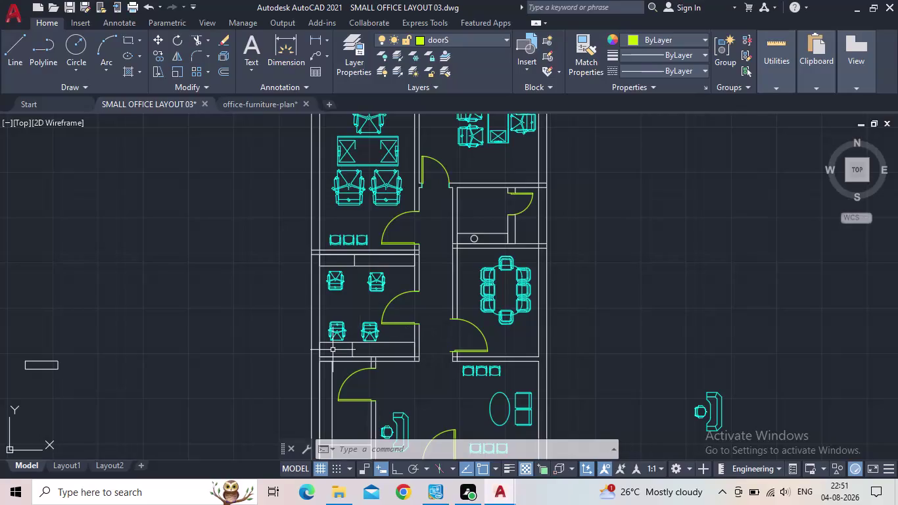
Look over the lower rooms of the office plan and save the drawing.
middle_drag(602, 324, 656, 405)
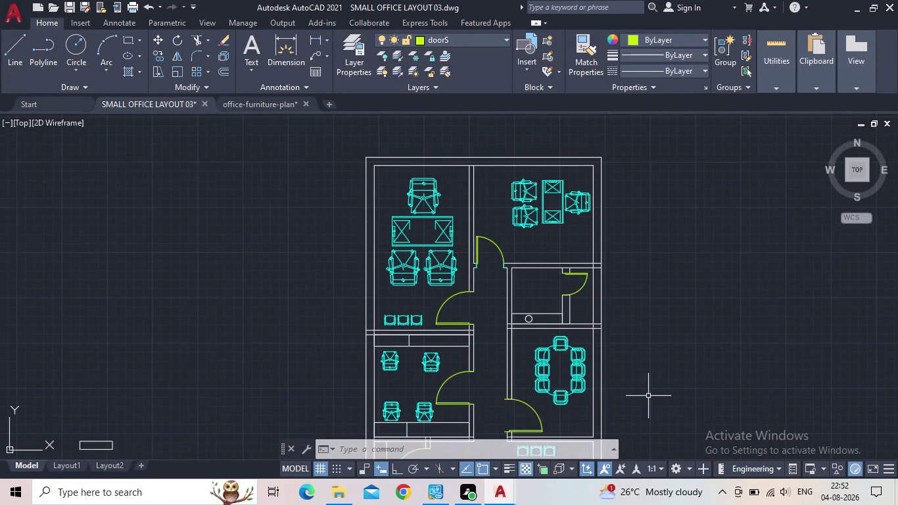
middle_drag(658, 283, 672, 282)
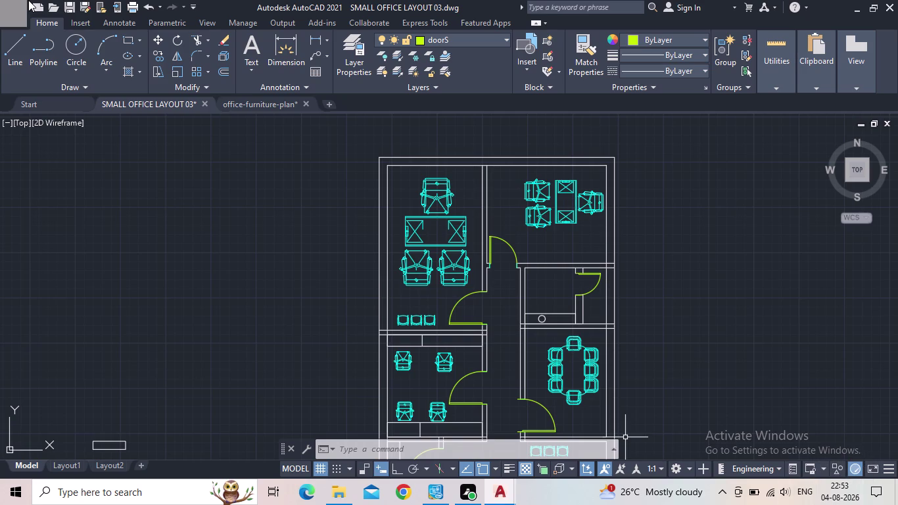
middle_drag(488, 302, 541, 278)
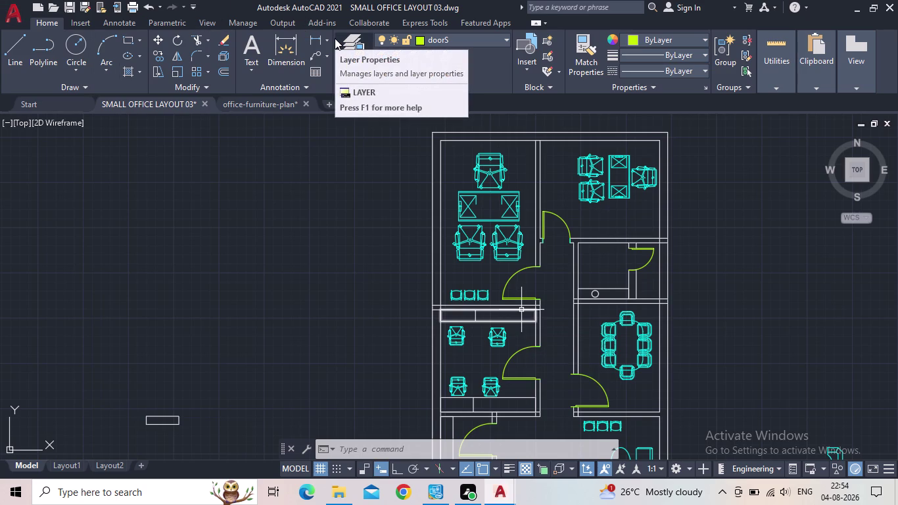
scroll(down, 3)
middle_drag(576, 245, 574, 206)
scroll(up, 3)
middle_drag(576, 327, 572, 311)
middle_drag(560, 255, 566, 257)
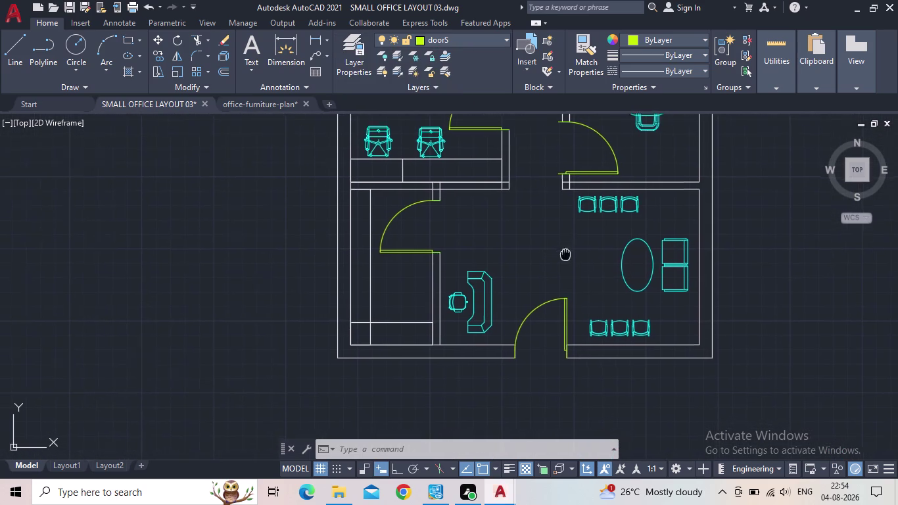
middle_drag(566, 256, 608, 268)
middle_drag(593, 234, 589, 301)
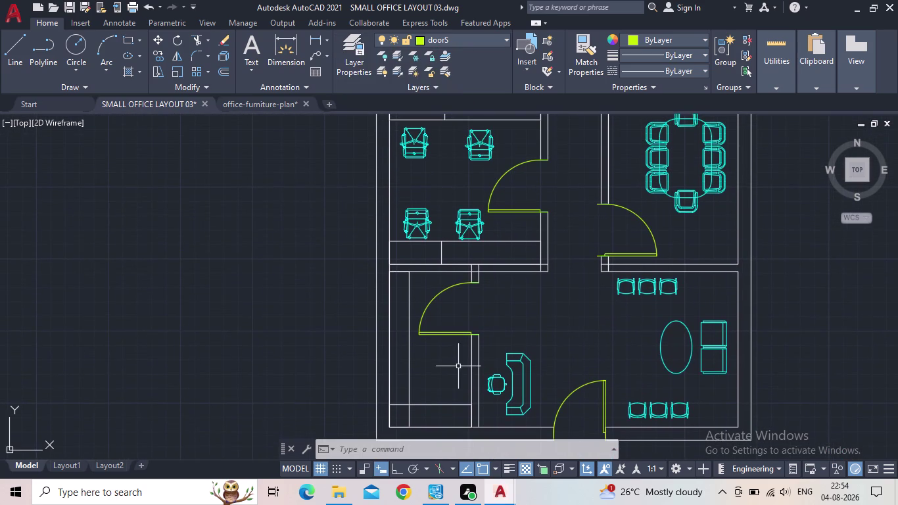
scroll(up, 3)
scroll(down, 3)
middle_drag(449, 368, 462, 360)
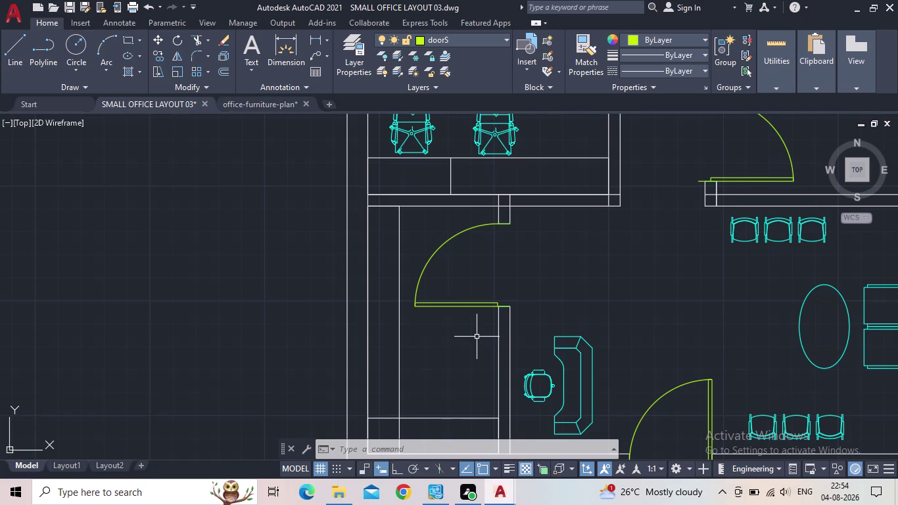
middle_drag(581, 337, 573, 307)
scroll(down, 3)
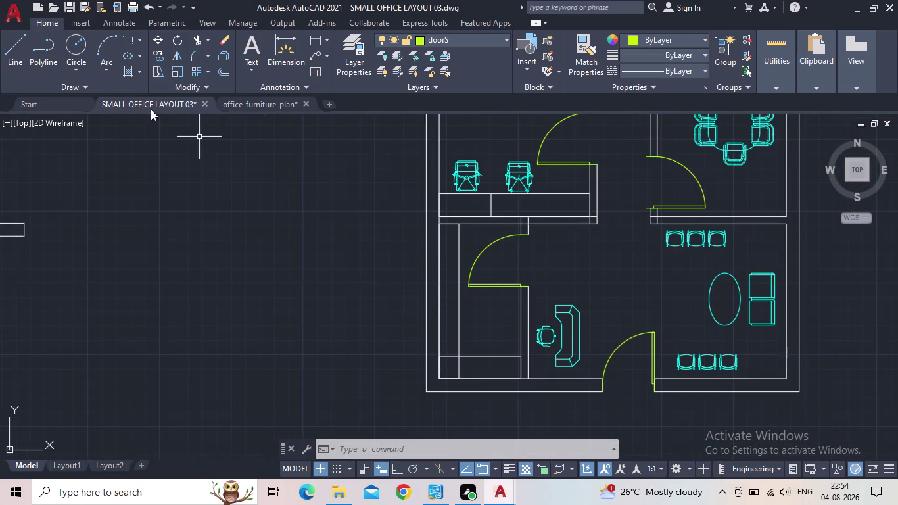
click(67, 9)
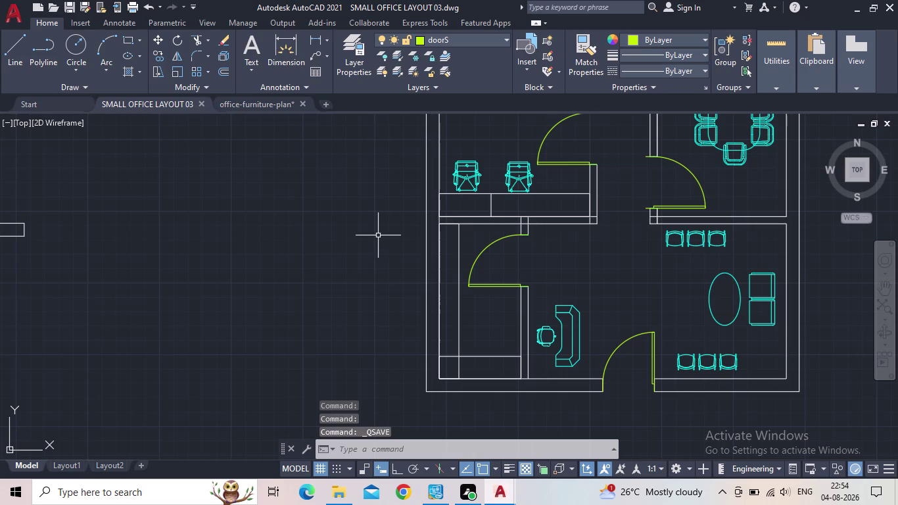
Make FLOOR the current layer and start the HATCH command with the H alias.
scroll(down, 3)
middle_drag(382, 232, 341, 244)
scroll(up, 3)
middle_drag(412, 289, 392, 343)
scroll(up, 3)
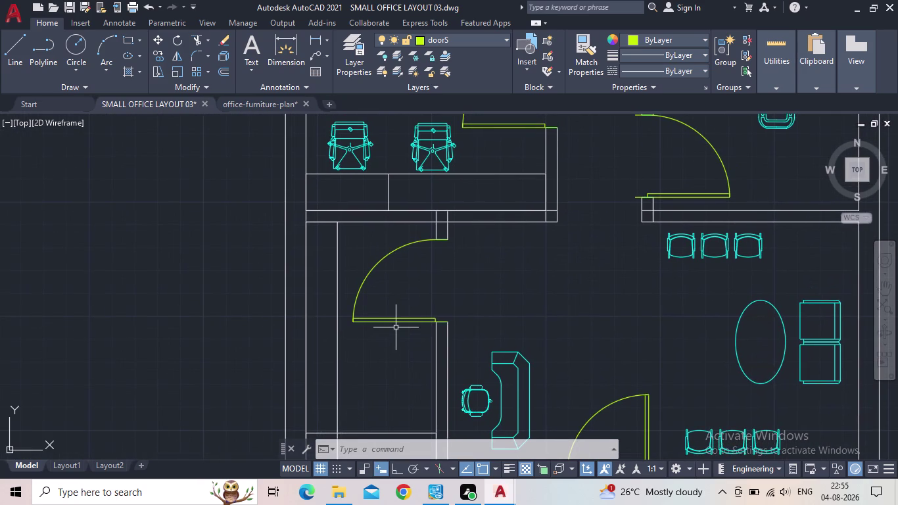
scroll(down, 3)
middle_click(412, 352)
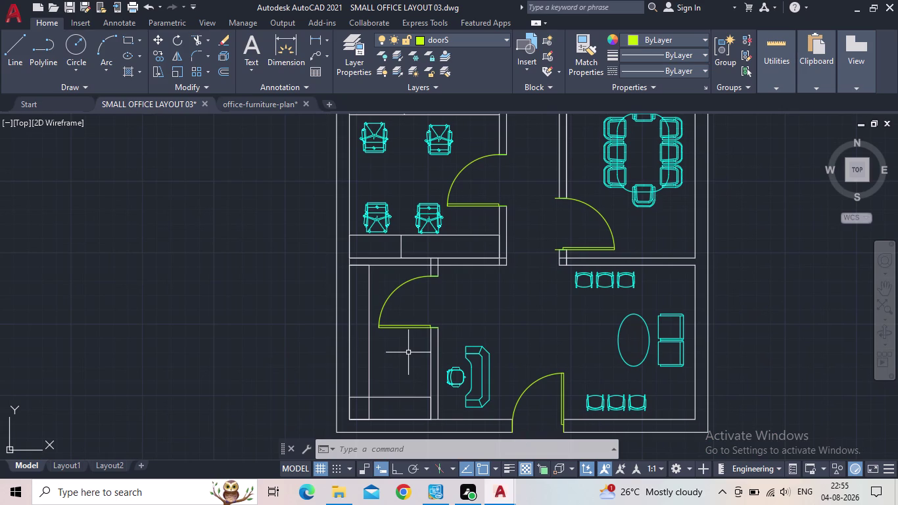
scroll(down, 3)
middle_click(483, 330)
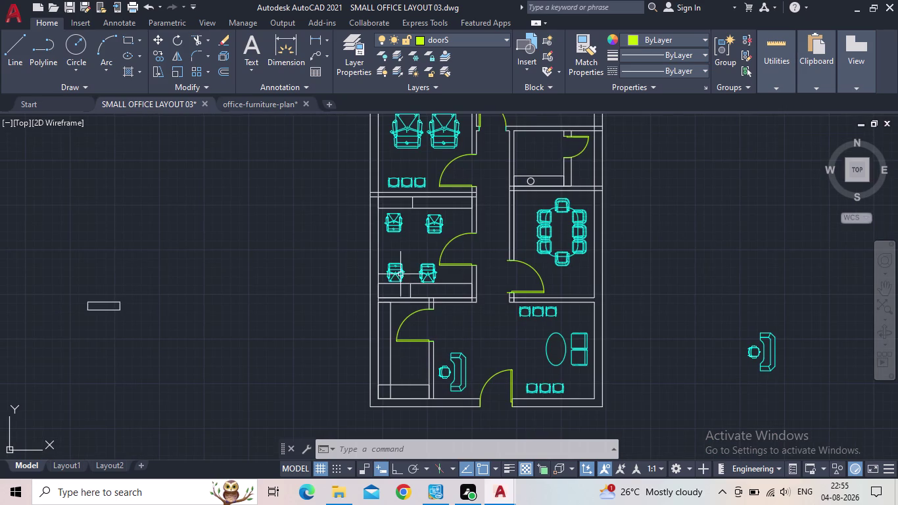
click(359, 60)
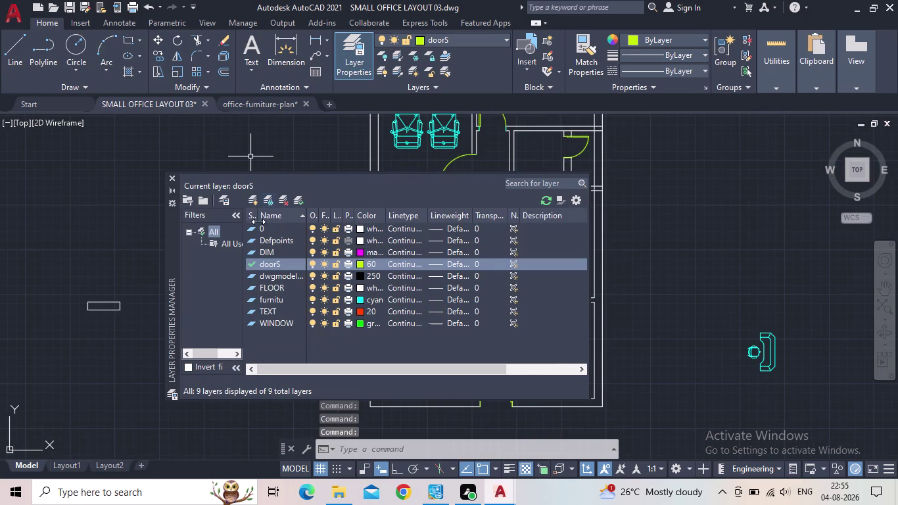
double_click(255, 287)
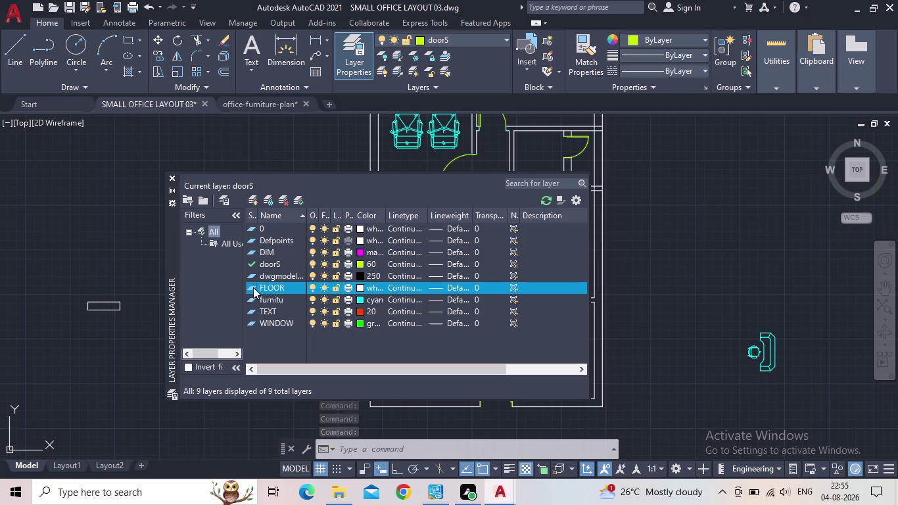
click(171, 175)
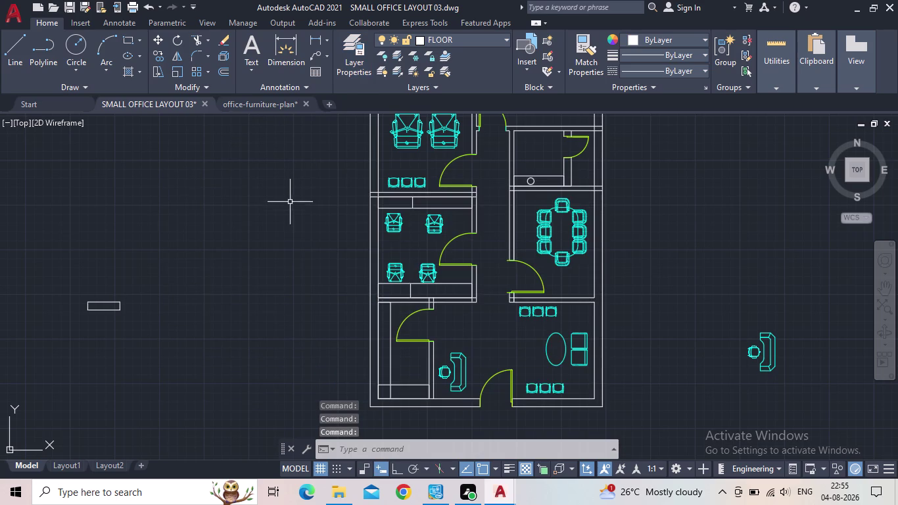
key(h)
key(Return)
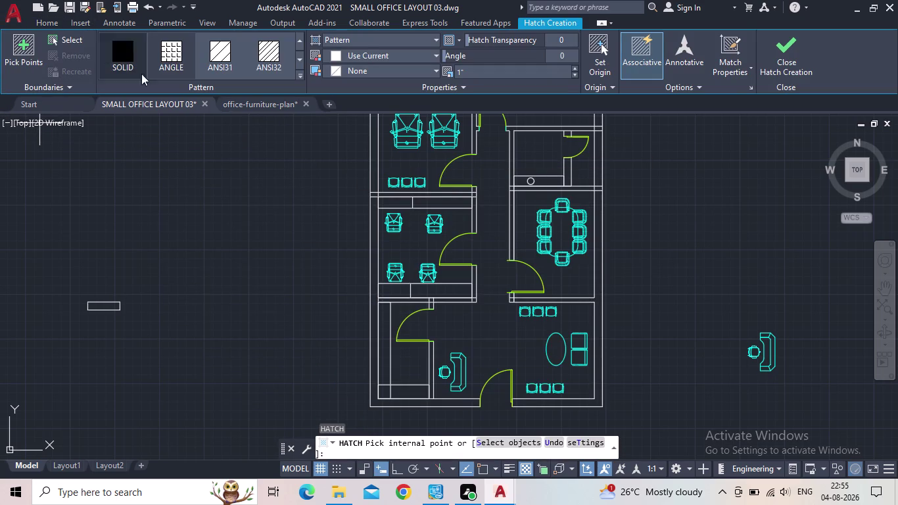
Choose a diagonal line hatch pattern and reduce its scale to 0.66.
click(299, 77)
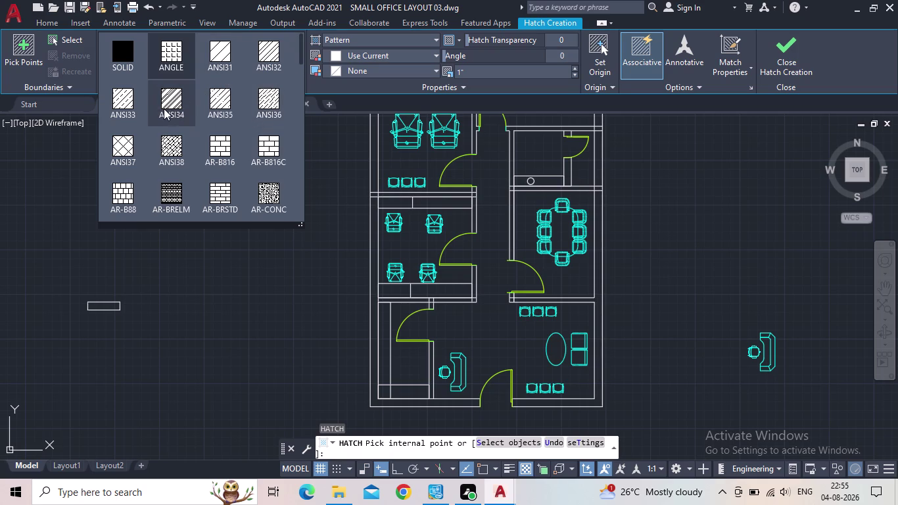
click(254, 101)
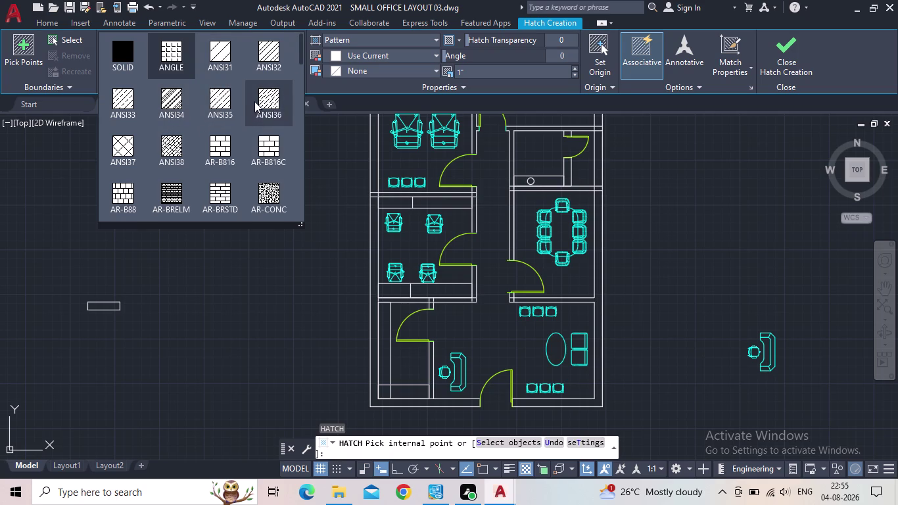
scroll(up, 3)
click(384, 329)
middle_drag(410, 344, 414, 276)
scroll(down, 3)
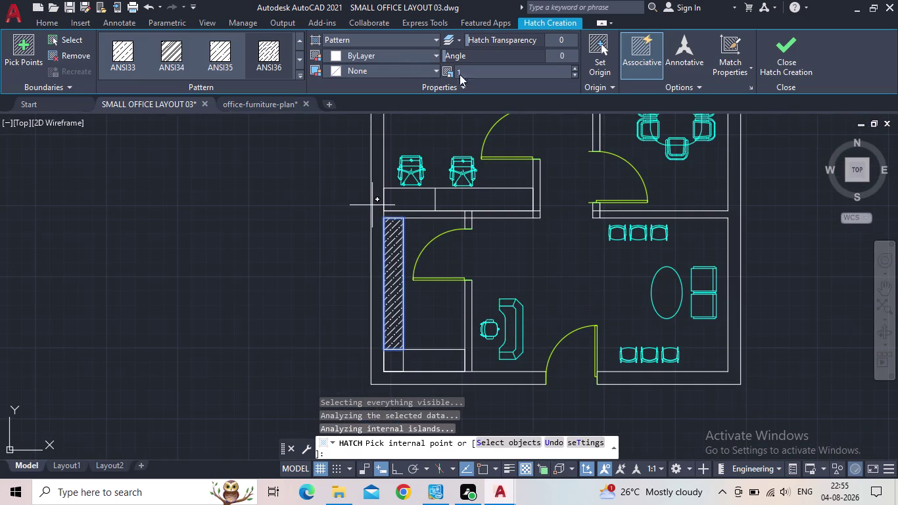
click(574, 73)
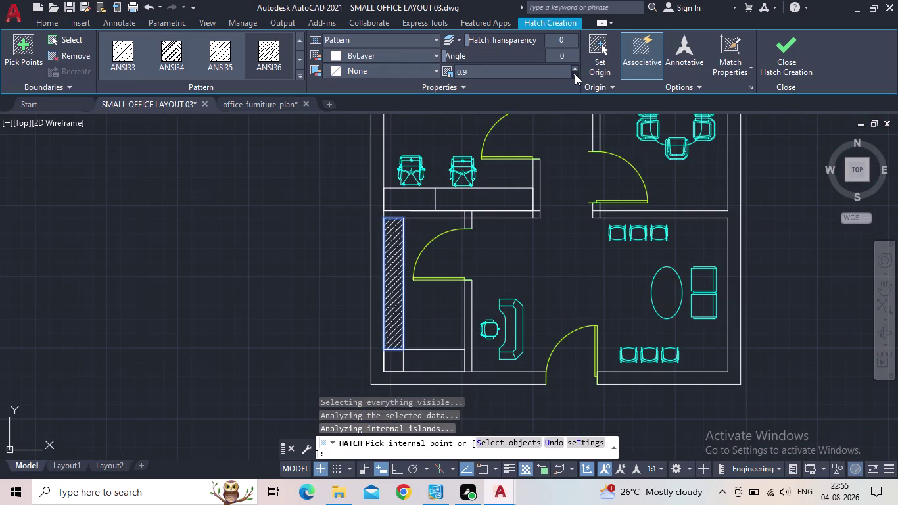
click(575, 73)
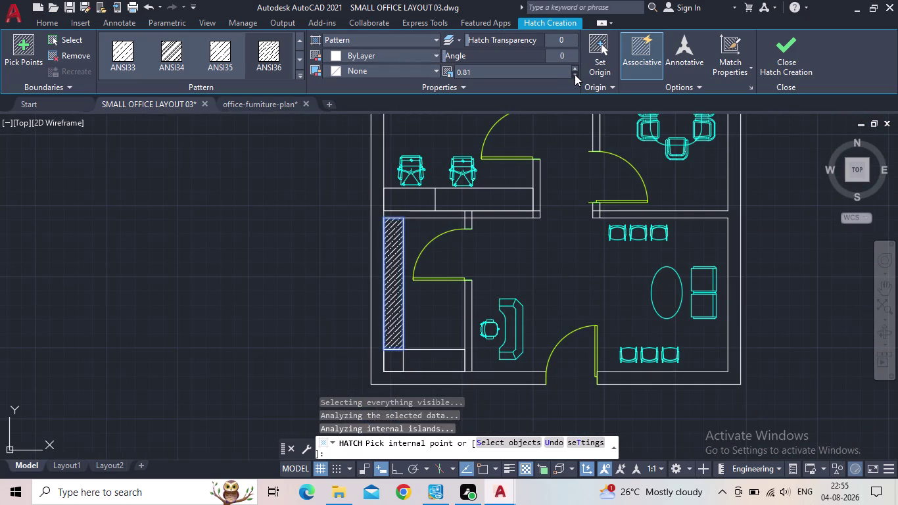
double_click(575, 74)
click(574, 74)
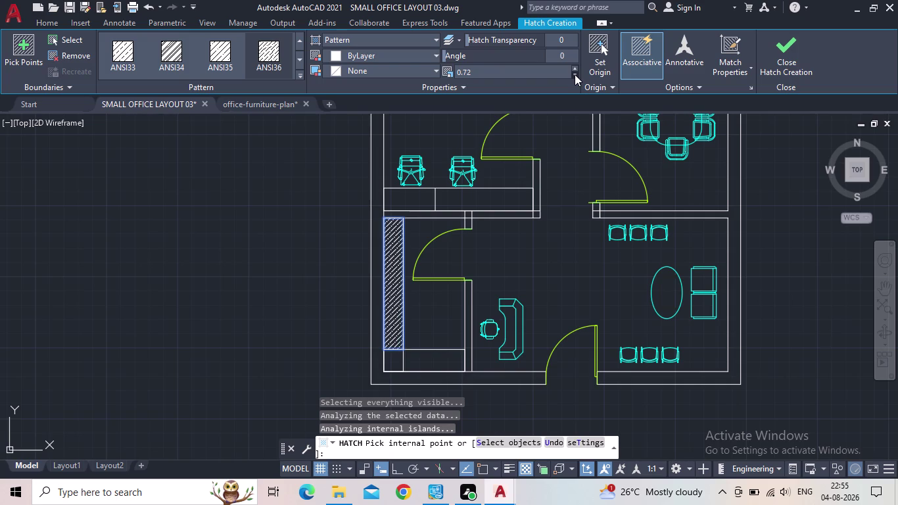
double_click(575, 75)
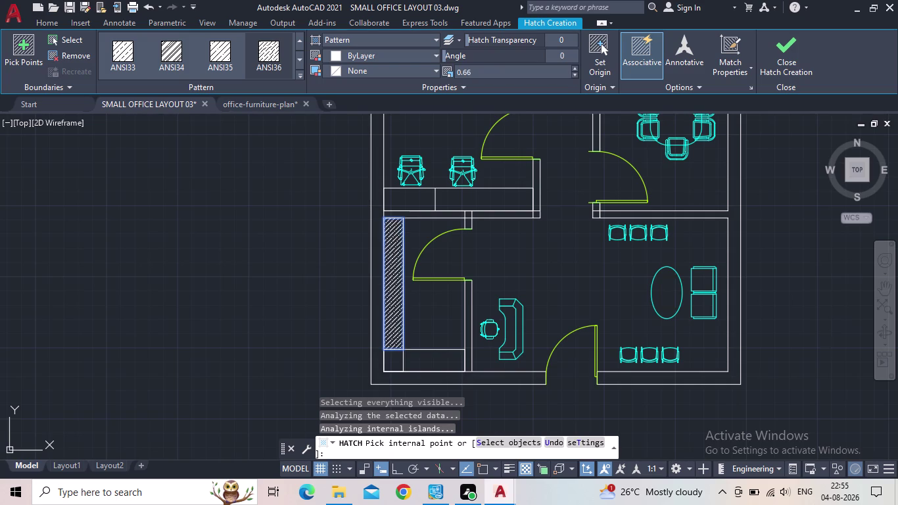
scroll(up, 3)
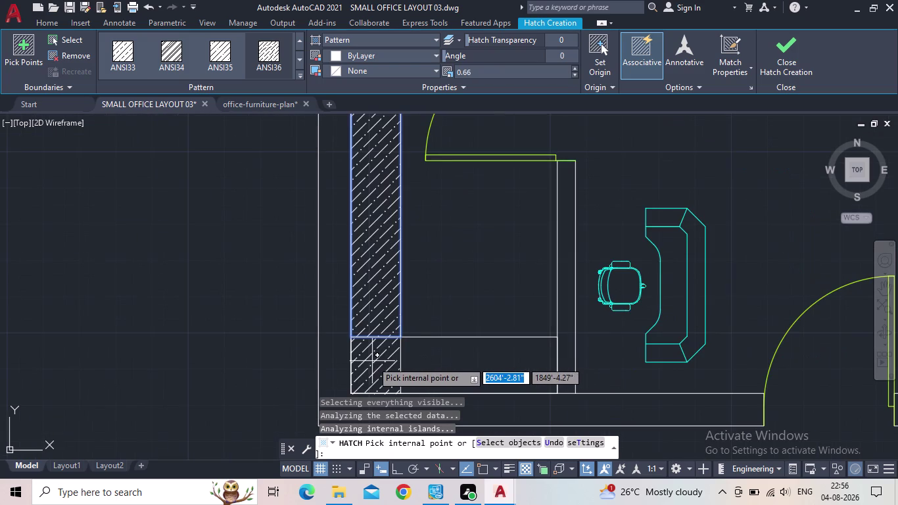
Hatch the corner square and bottom wall strip of the lower-left counter.
click(372, 361)
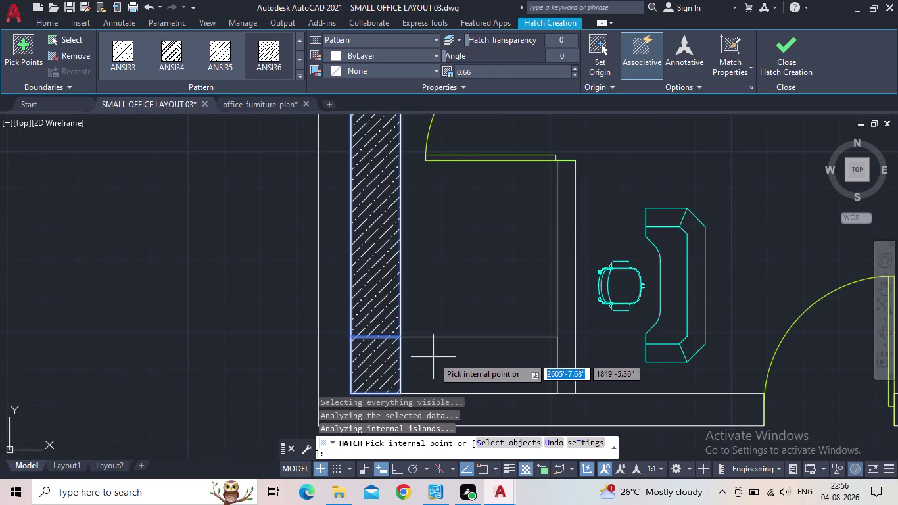
click(434, 357)
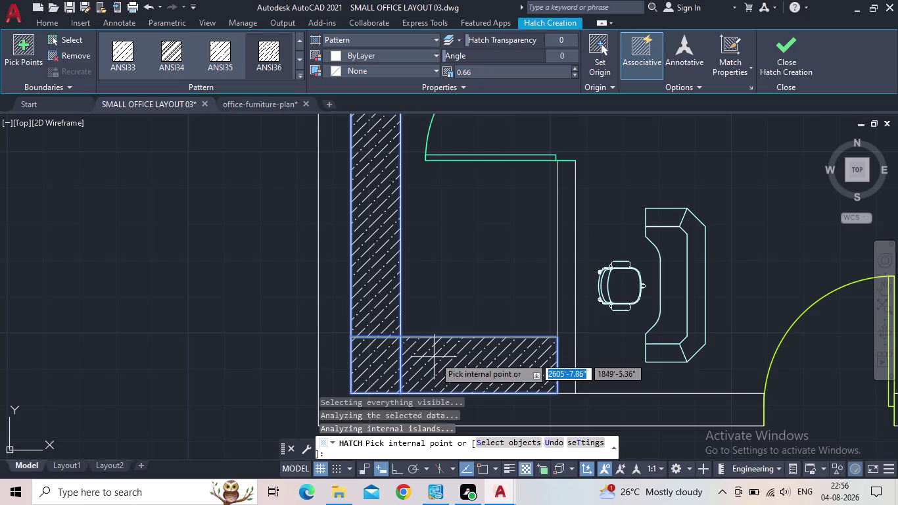
middle_drag(471, 257, 483, 337)
scroll(down, 3)
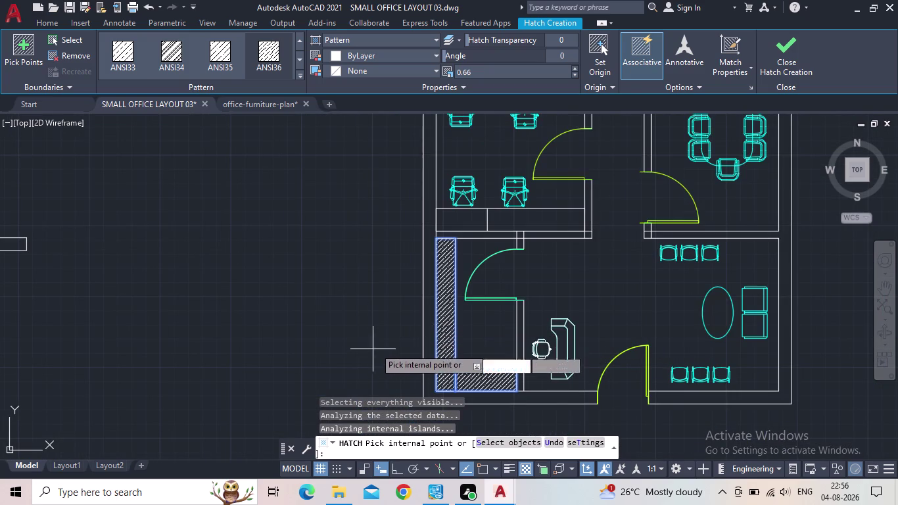
click(791, 57)
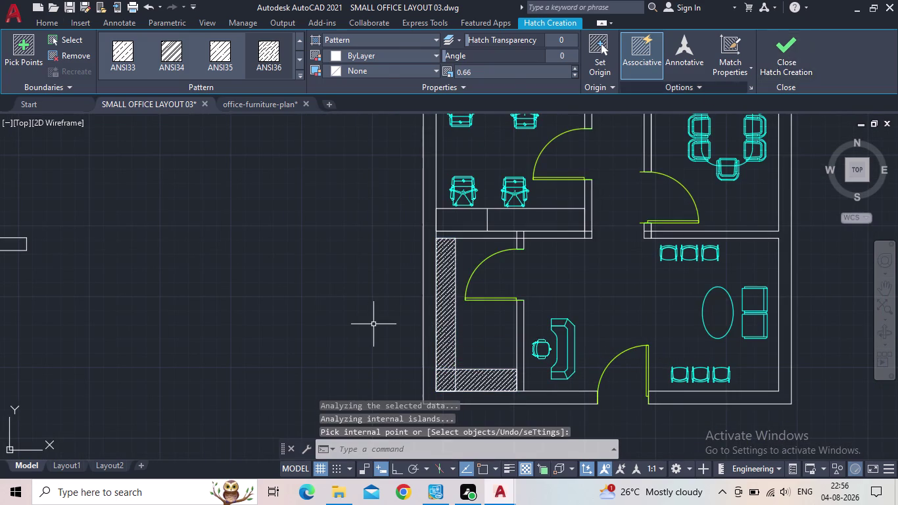
Set the new counter hatch's transparency to 70.
click(443, 342)
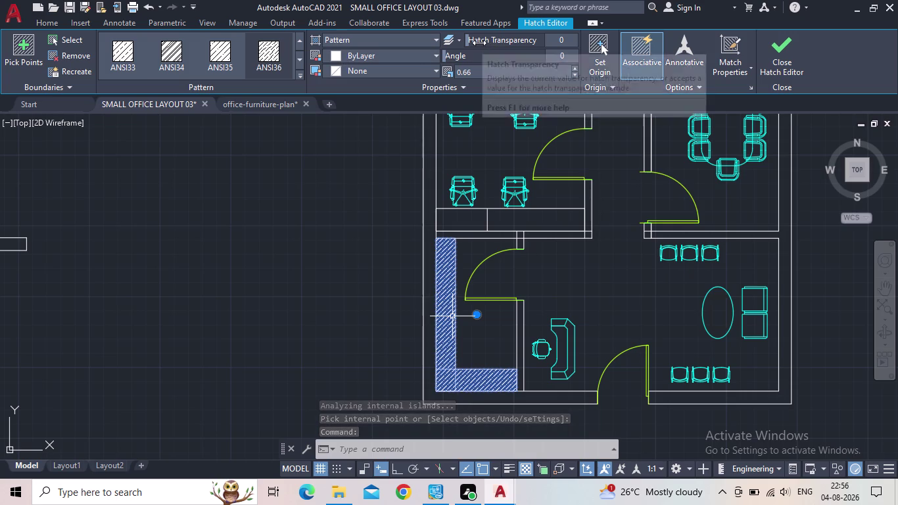
drag(478, 43, 539, 42)
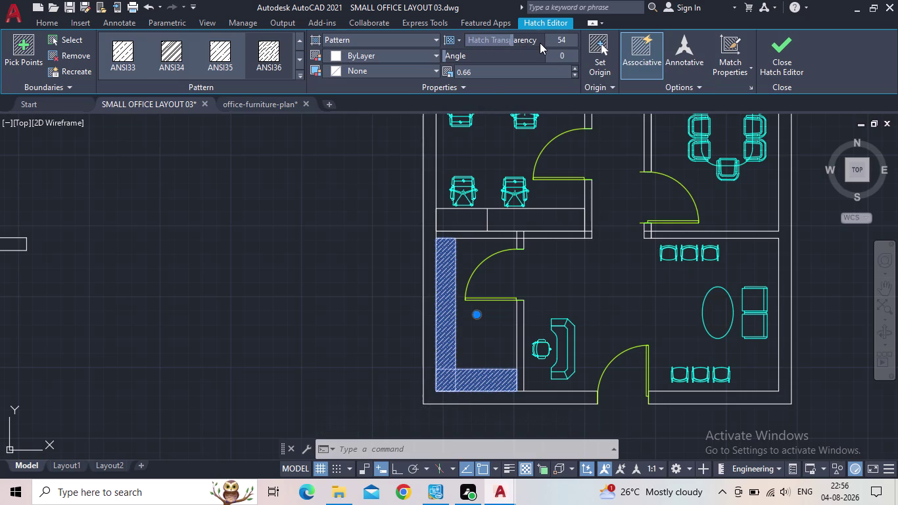
click(566, 36)
text(70)
key(Return)
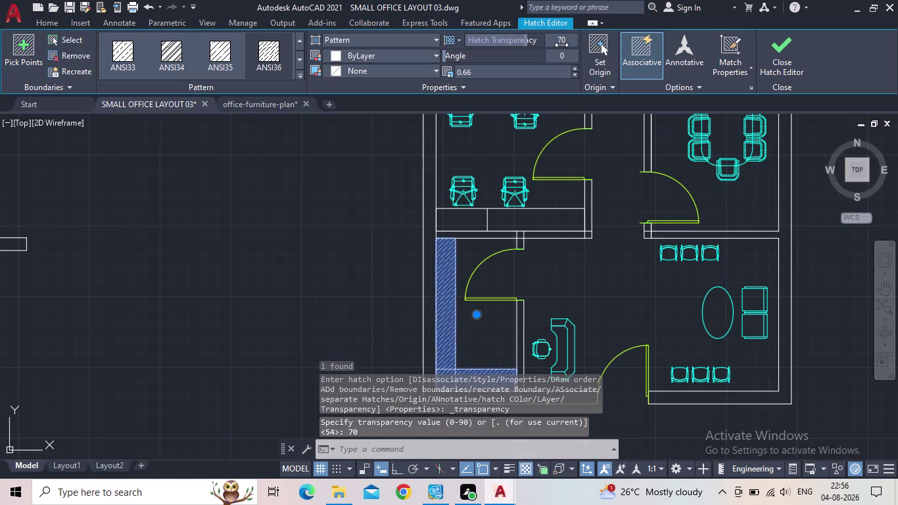
click(784, 61)
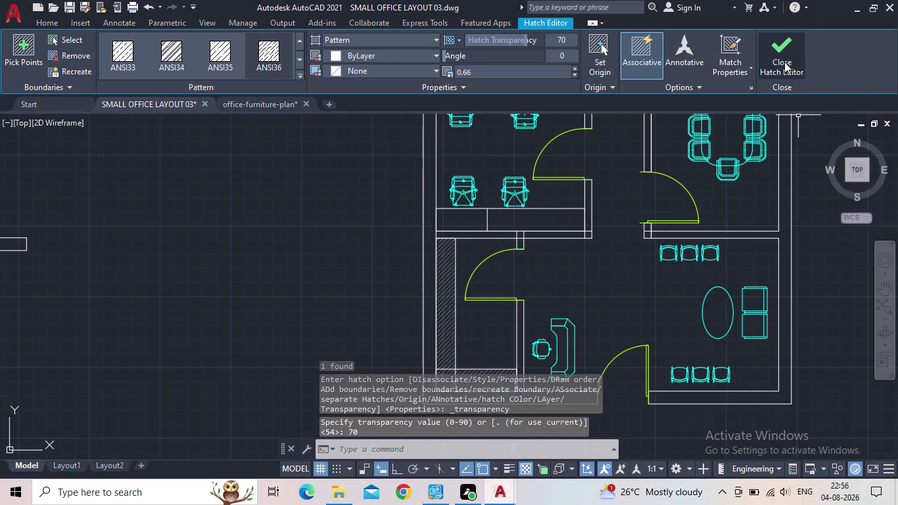
middle_drag(491, 319, 522, 247)
scroll(up, 3)
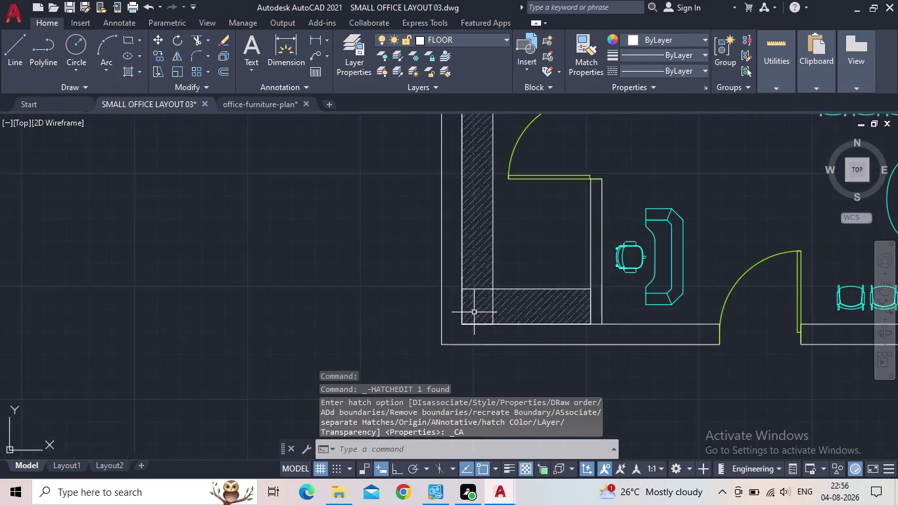
Pan and zoom across the floor plan to the small room with the sink.
scroll(up, 3)
middle_drag(536, 235, 510, 296)
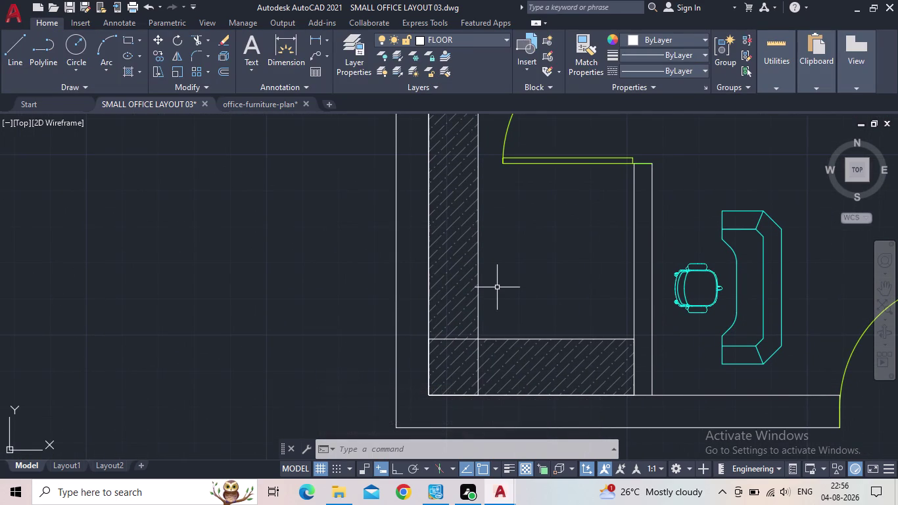
scroll(down, 3)
middle_drag(511, 274, 469, 295)
scroll(down, 3)
middle_drag(463, 290, 384, 312)
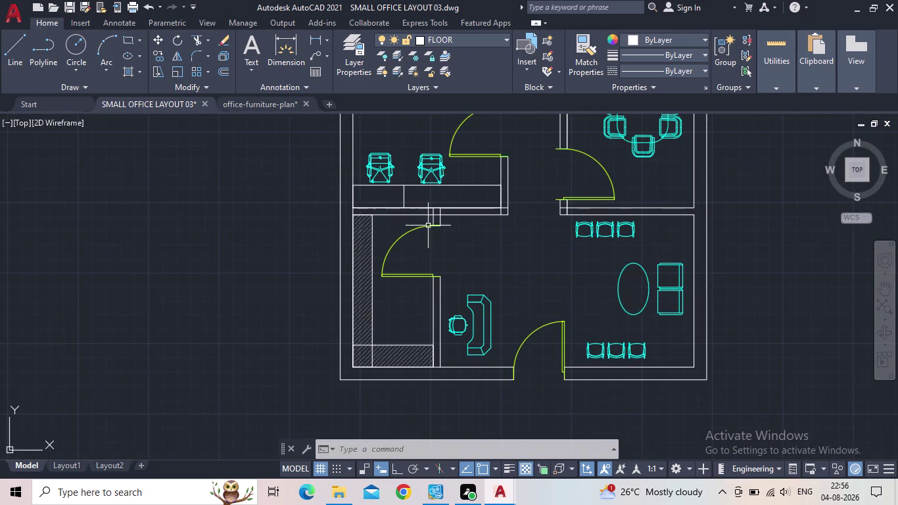
middle_drag(476, 275, 471, 257)
scroll(up, 3)
middle_drag(505, 297, 504, 316)
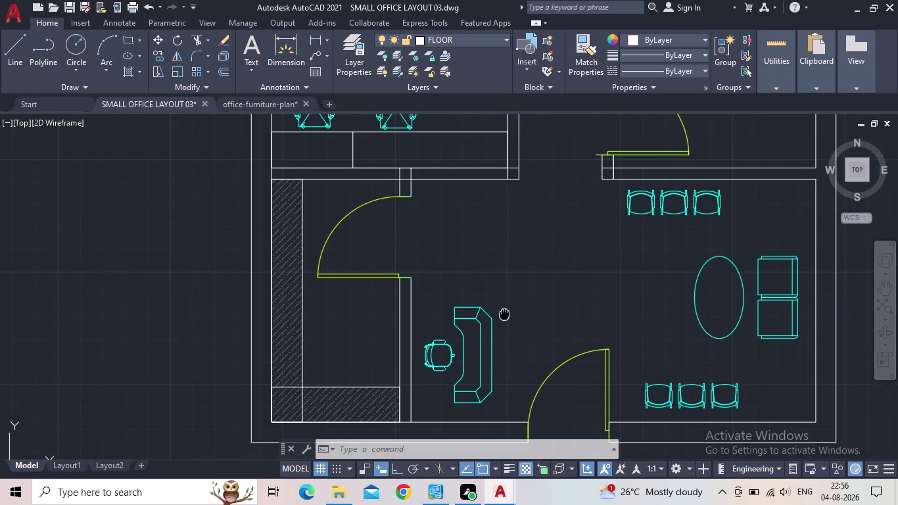
middle_drag(505, 316, 502, 327)
scroll(down, 3)
middle_drag(536, 290, 532, 326)
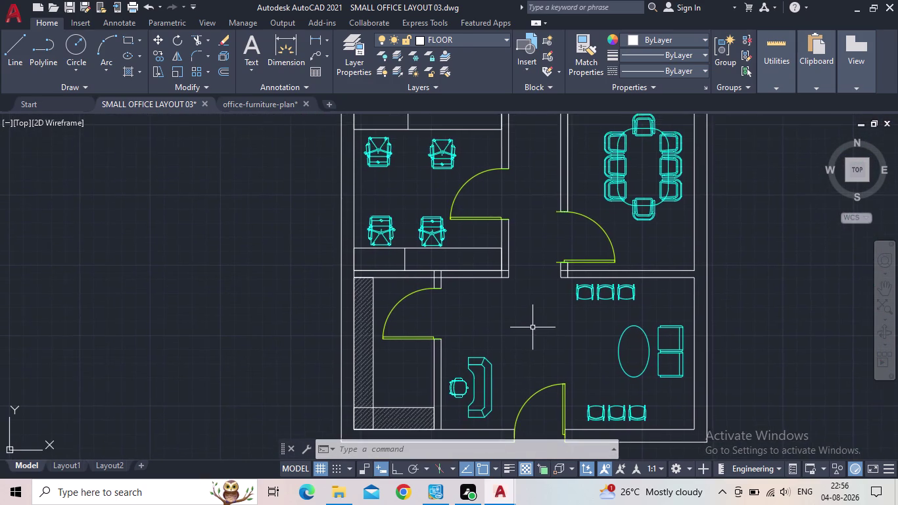
scroll(down, 3)
middle_drag(530, 319, 515, 307)
scroll(down, 3)
middle_drag(514, 309, 513, 362)
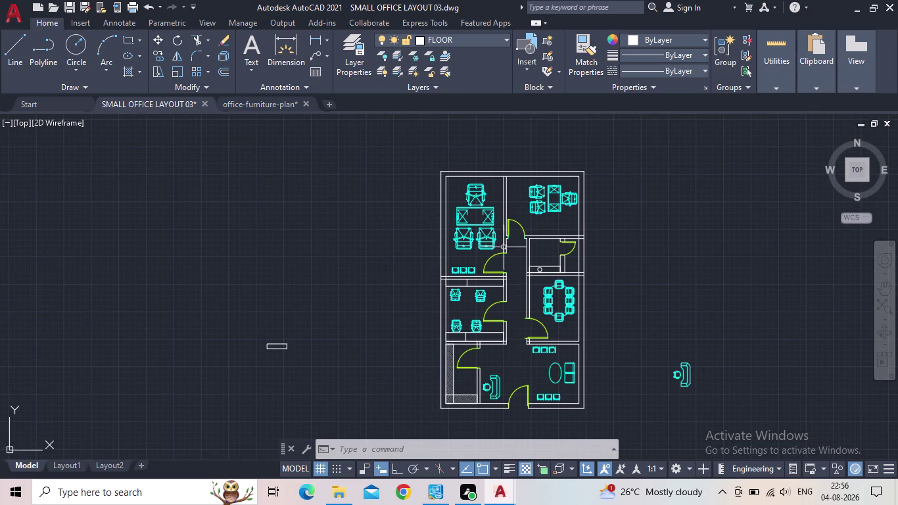
scroll(up, 3)
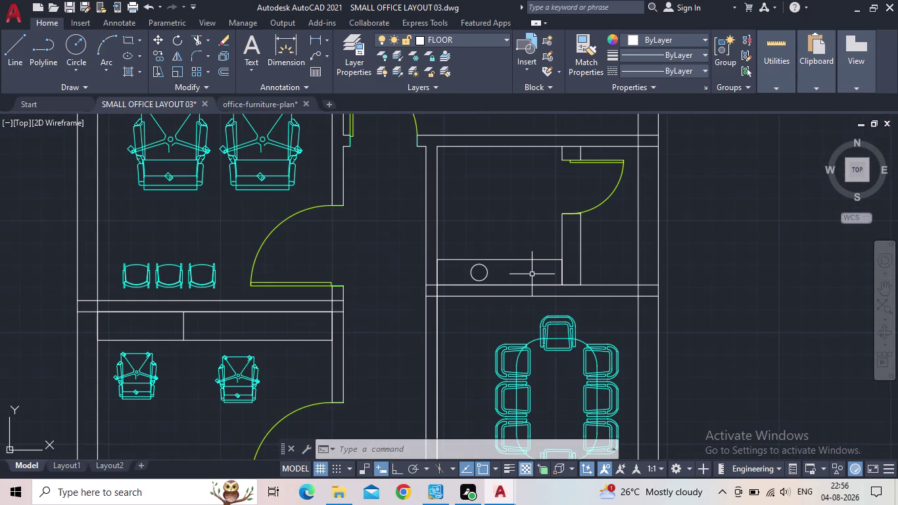
Start a new hatch with the H alias, clearing the stray selection.
click(531, 273)
click(517, 272)
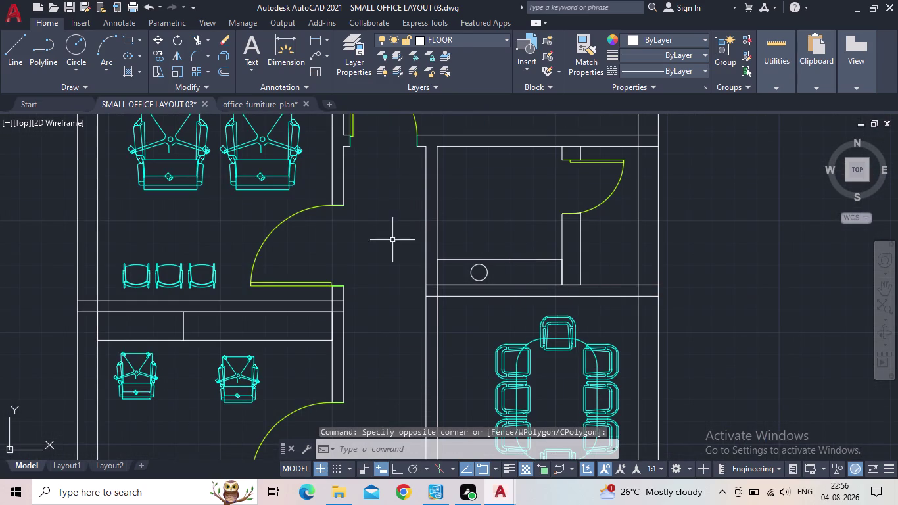
key(h)
key(Return)
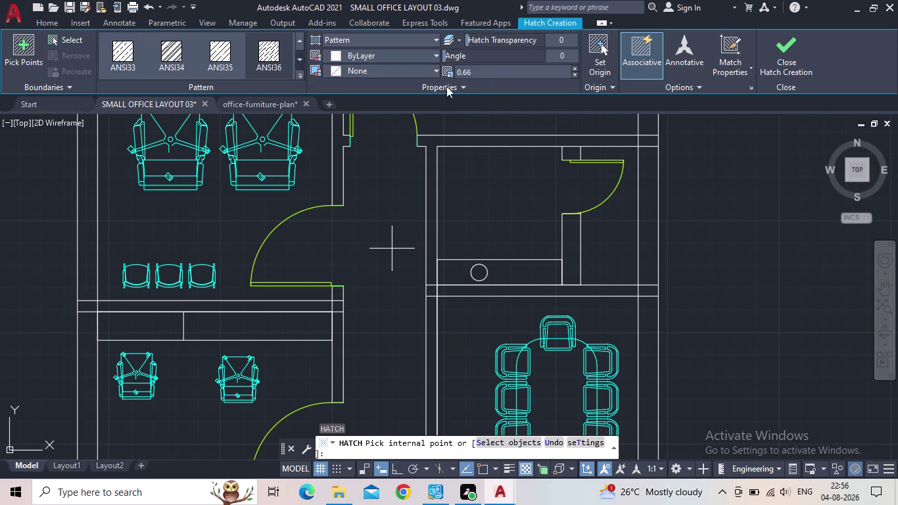
Hatch the counter around the circular sink with transparency set to 70.
click(262, 58)
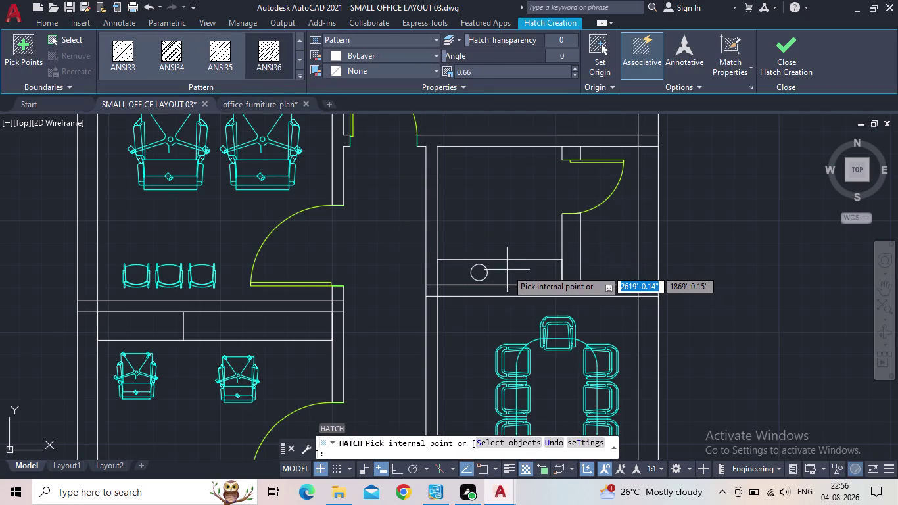
scroll(up, 3)
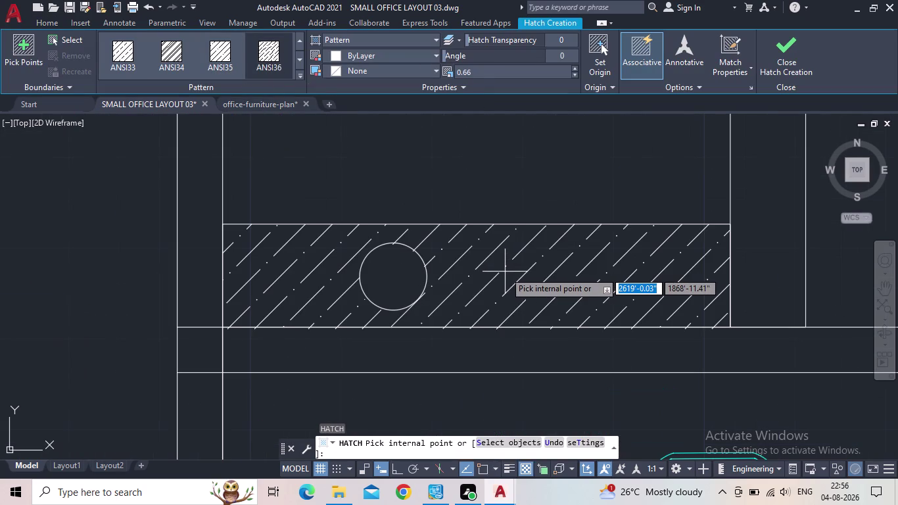
click(505, 272)
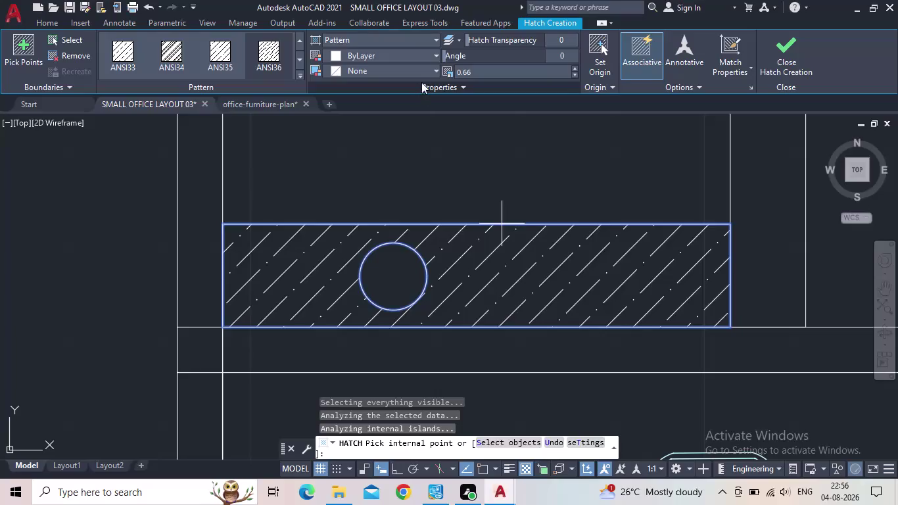
double_click(572, 75)
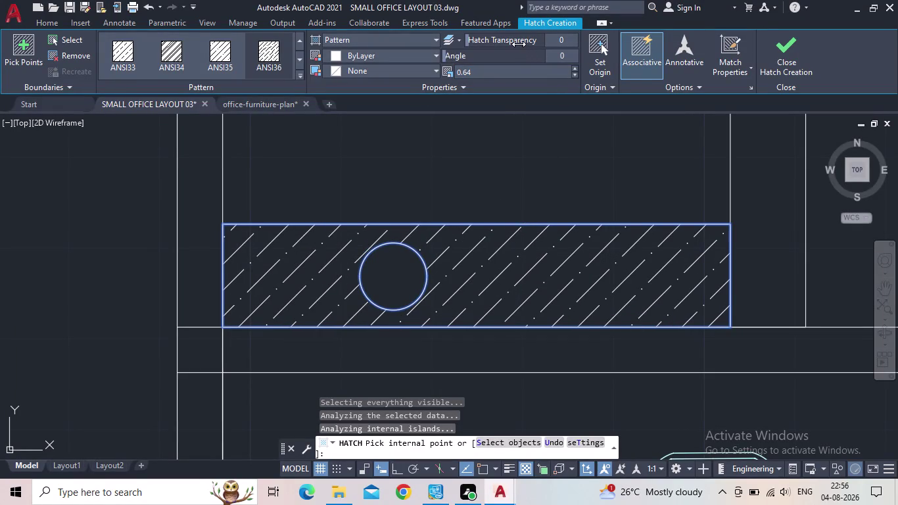
drag(474, 40, 525, 46)
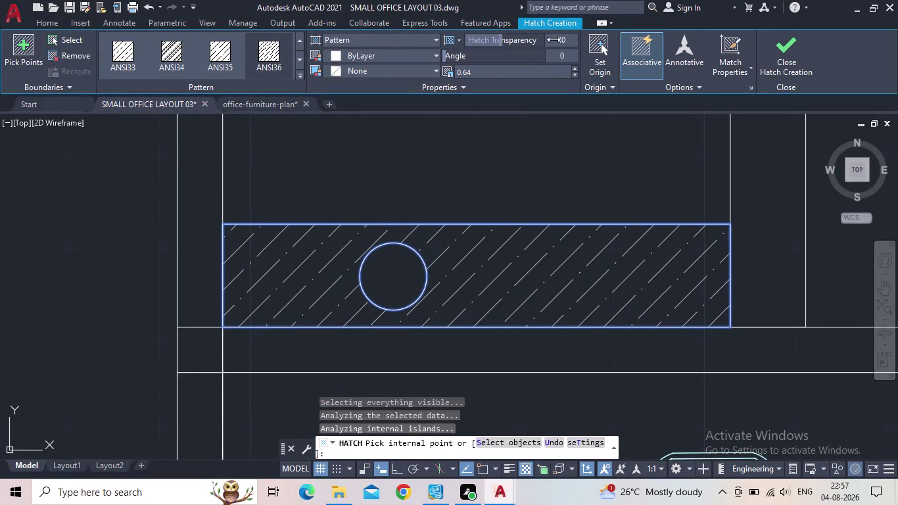
click(561, 39)
text(70)
key(Return)
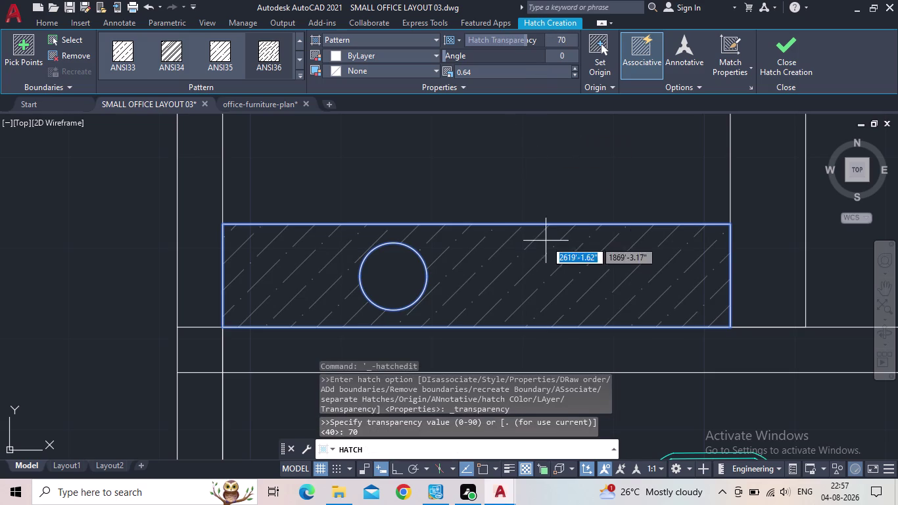
click(771, 67)
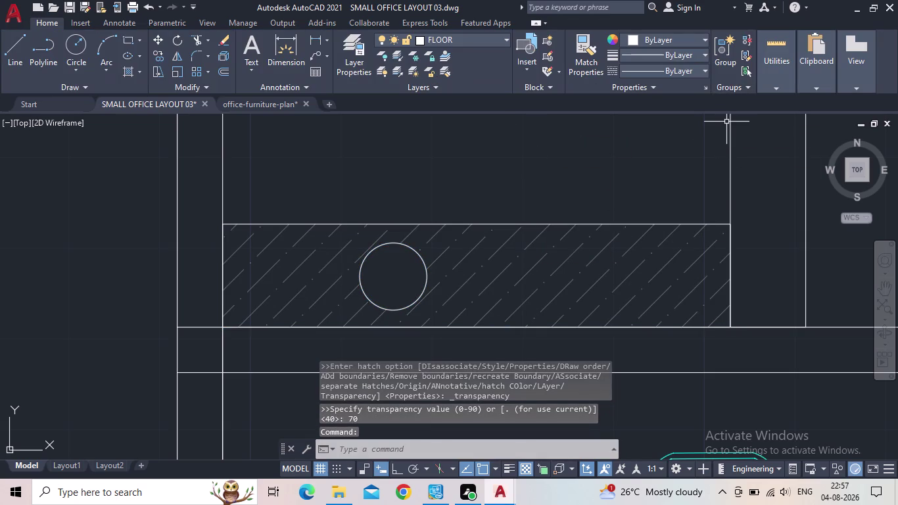
scroll(down, 3)
scroll(down, 3)
Save the drawing with both counter hatches using QSAVE.
middle_drag(433, 205, 449, 242)
scroll(down, 3)
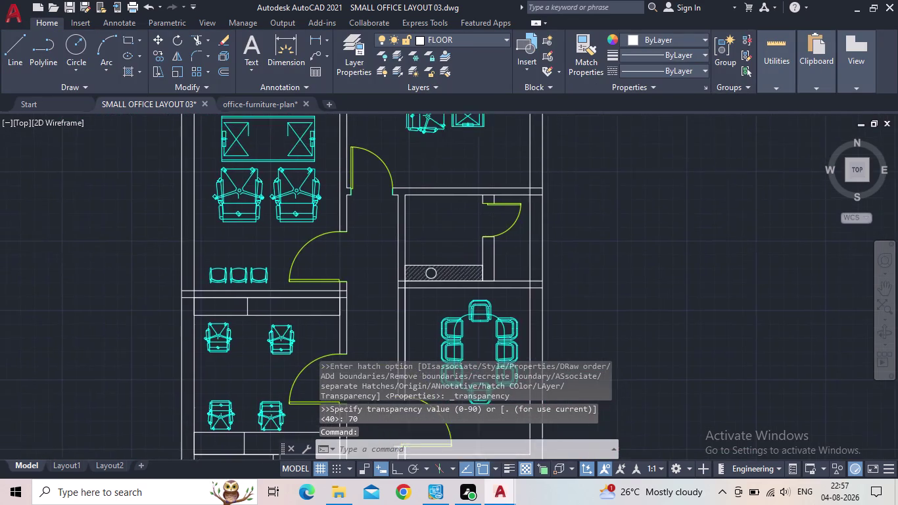
middle_drag(452, 239, 496, 157)
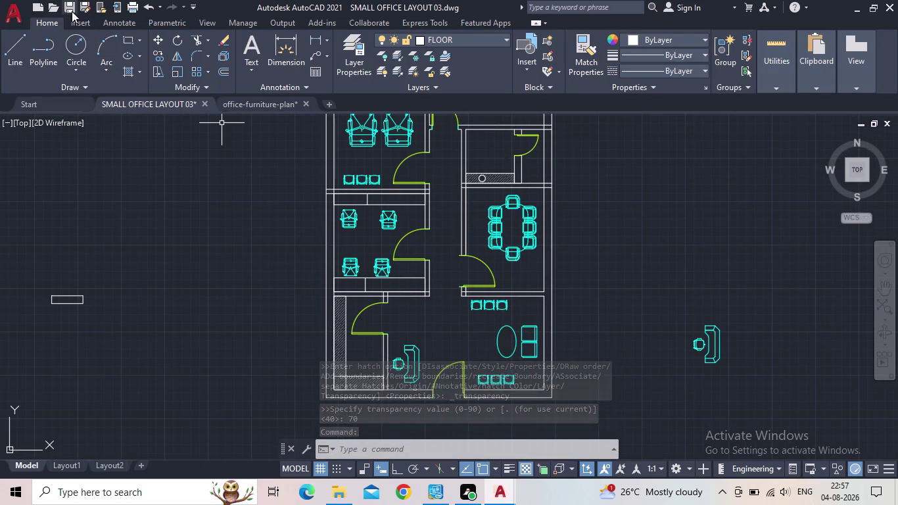
click(72, 8)
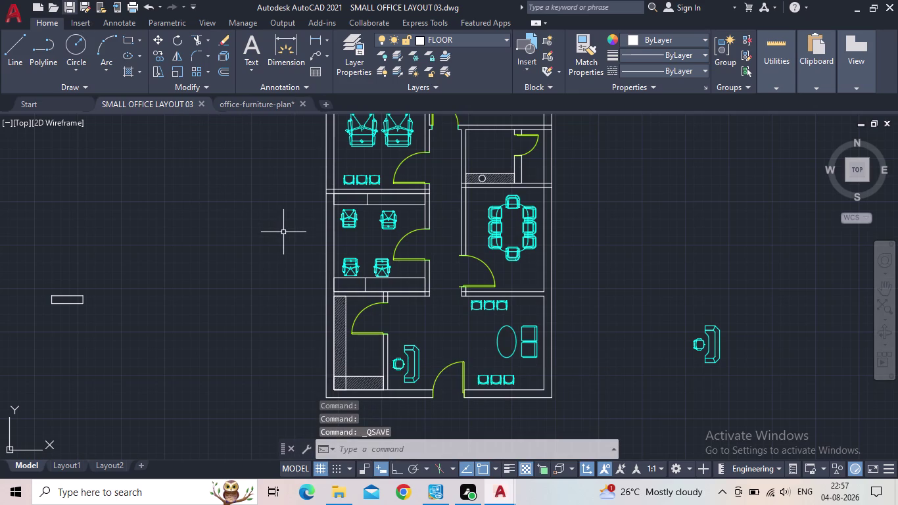
scroll(down, 3)
middle_click(349, 238)
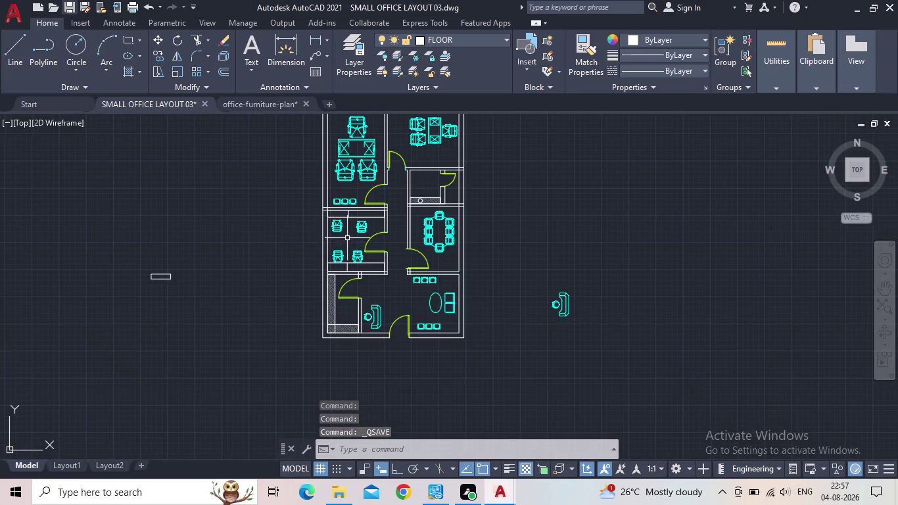
scroll(up, 3)
middle_drag(373, 278, 401, 302)
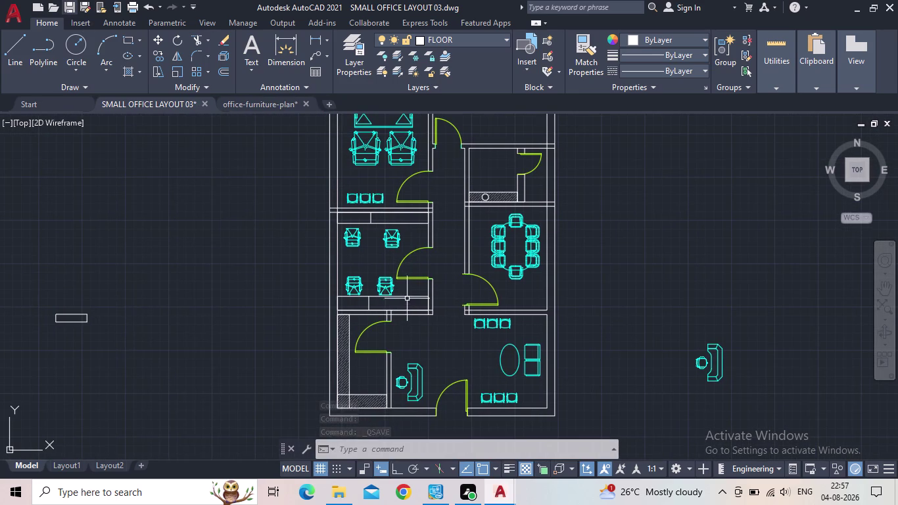
click(354, 72)
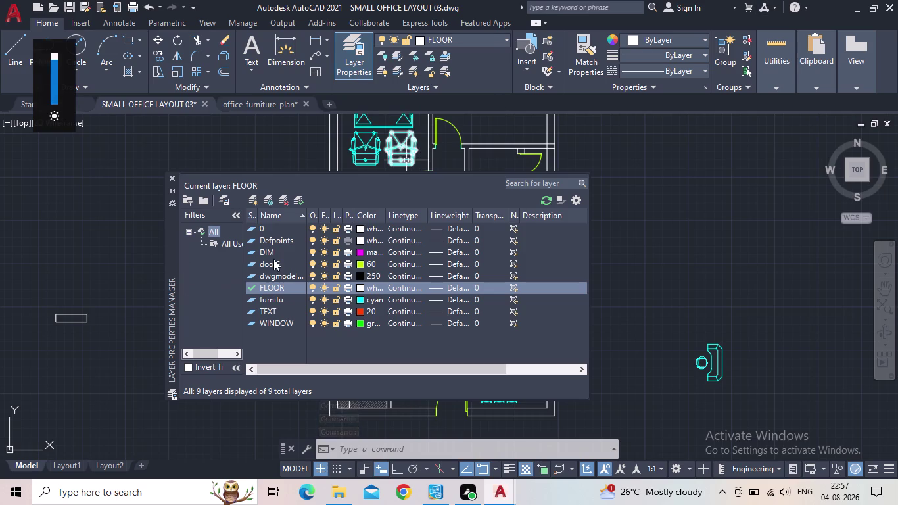
Set TEXT as the current layer and zoom toward the top-left rooms.
double_click(254, 310)
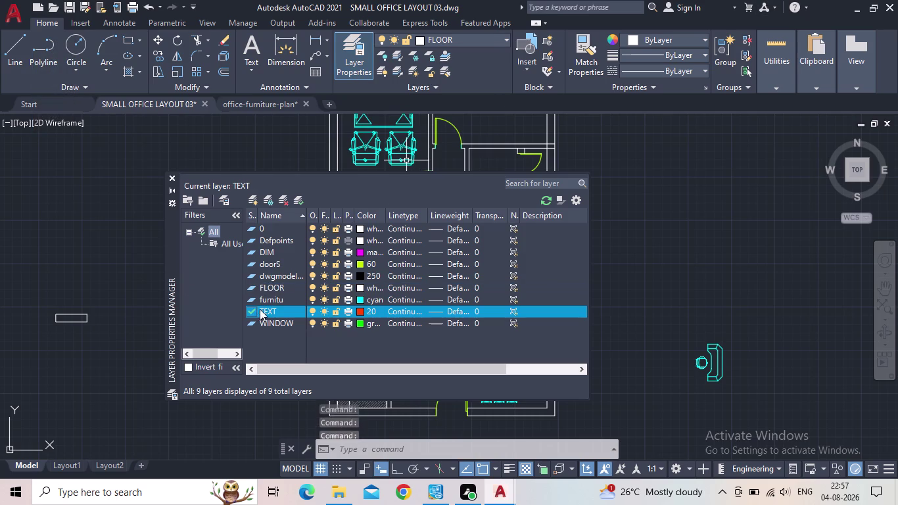
click(170, 178)
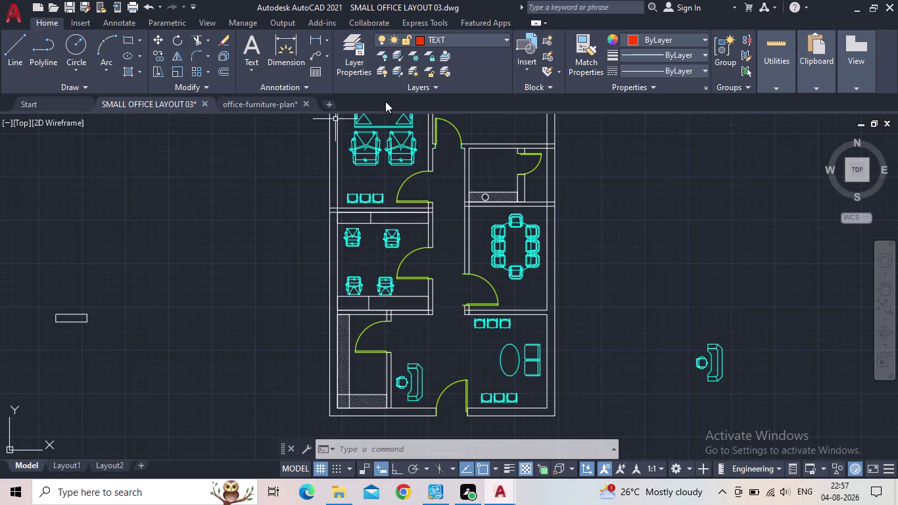
middle_drag(294, 160, 328, 199)
scroll(down, 3)
middle_drag(366, 217, 373, 266)
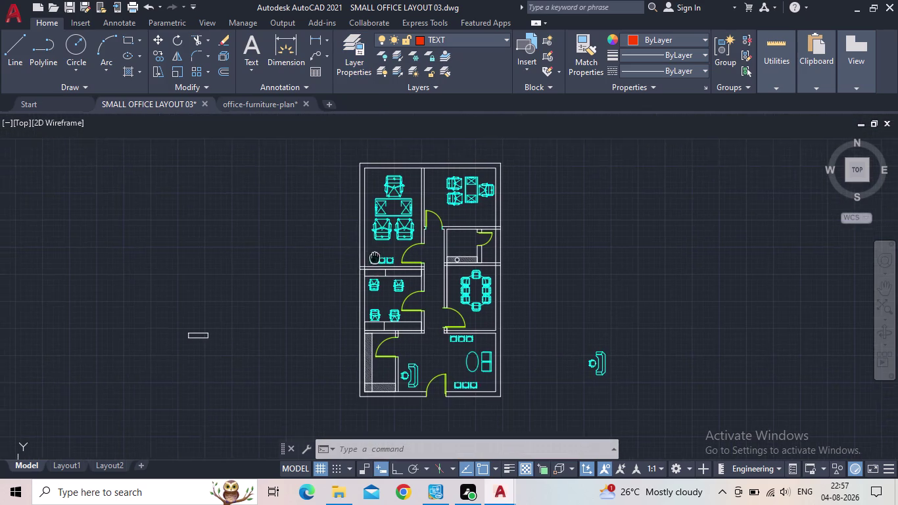
middle_drag(374, 266, 369, 276)
scroll(up, 3)
scroll(up, 3)
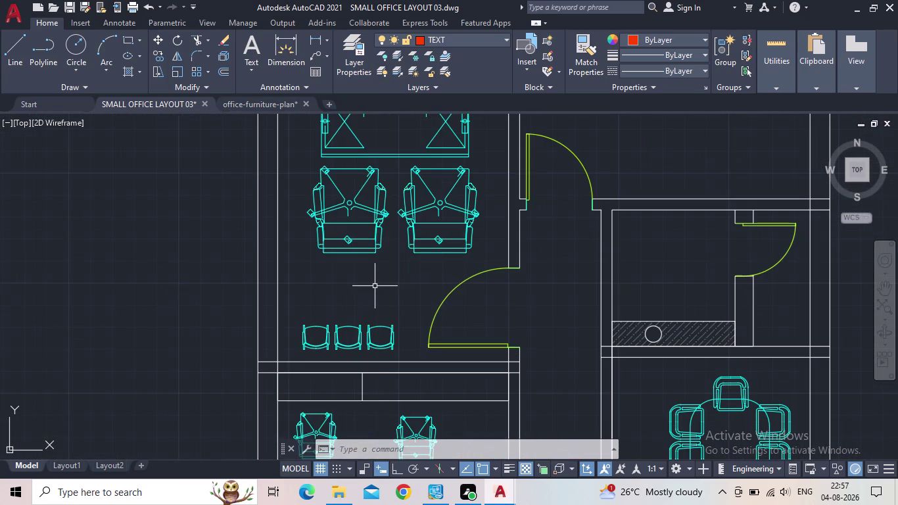
Place a multiline text box in the top-left cabin with MT.
key(m)
key(t)
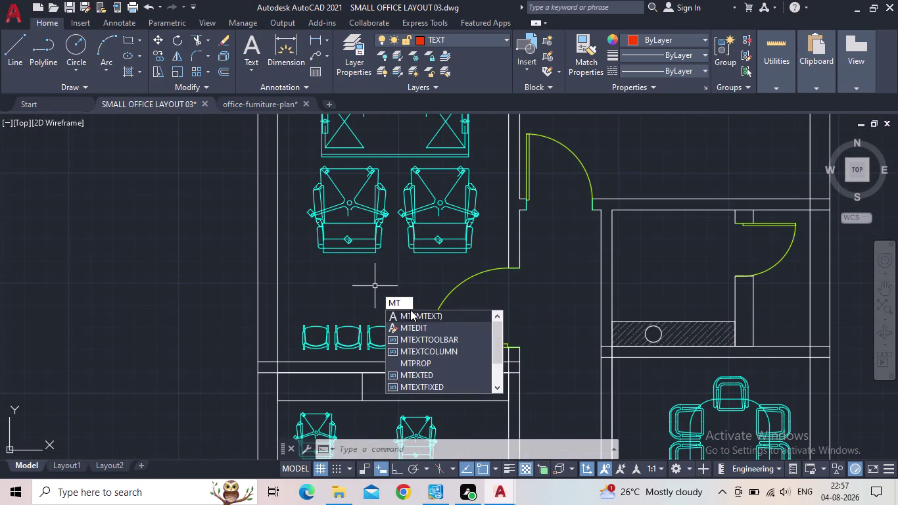
click(407, 313)
scroll(up, 3)
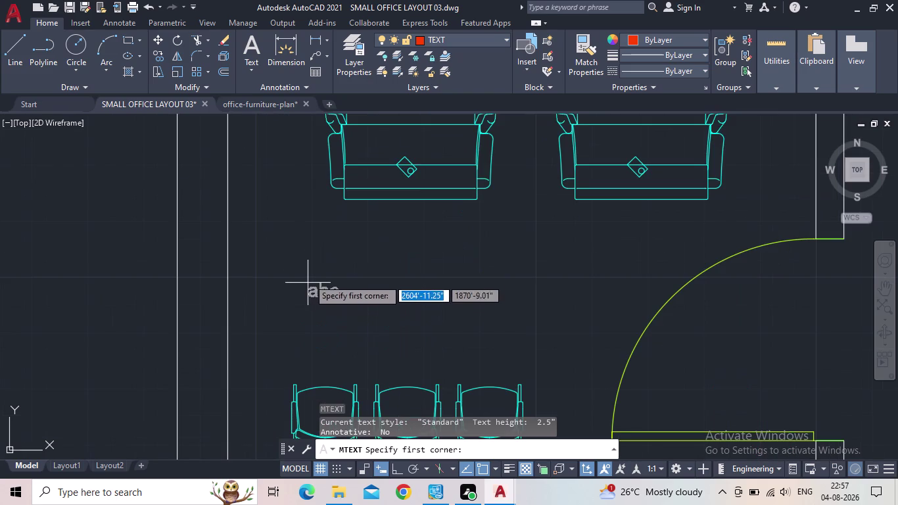
drag(284, 231, 294, 247)
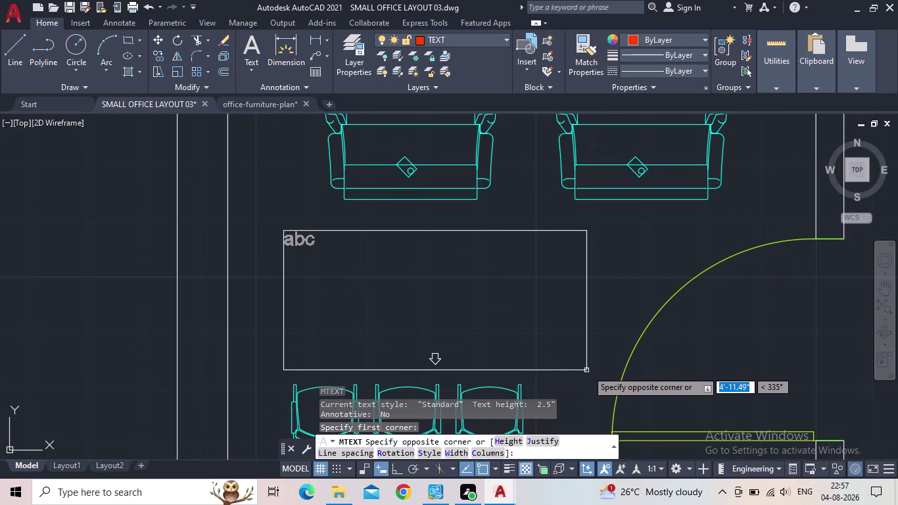
click(612, 366)
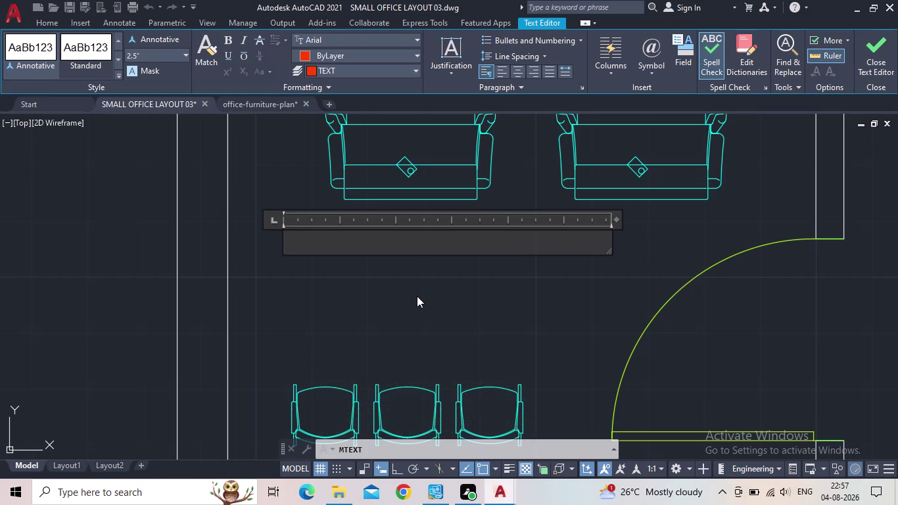
Type the two-line label CABIN-1 and 8'9"X12'4".
text(ca)
text(bi)
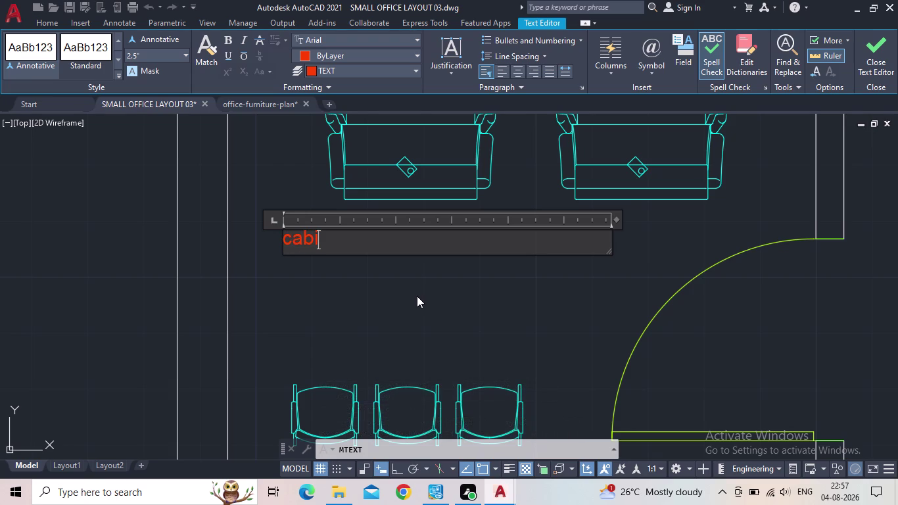
key(BackSpace)
key(BackSpace)
key(BackSpace)
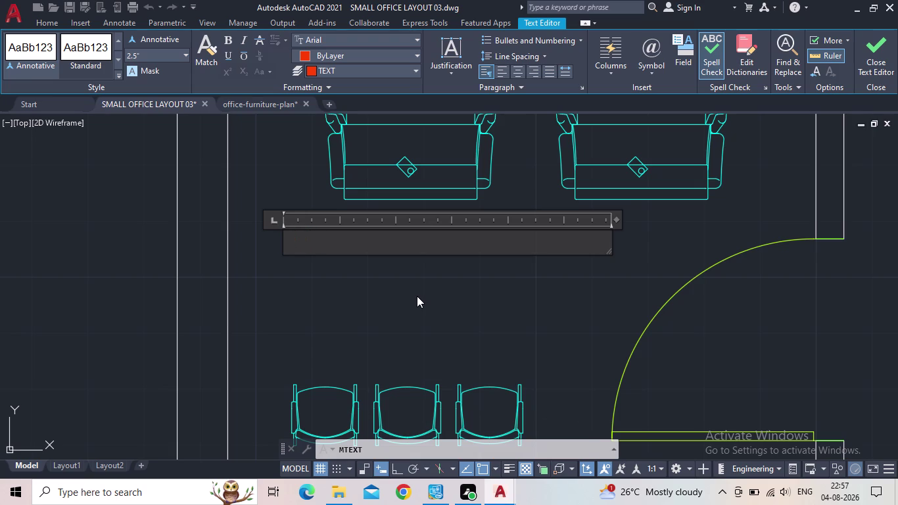
text(CABIN)
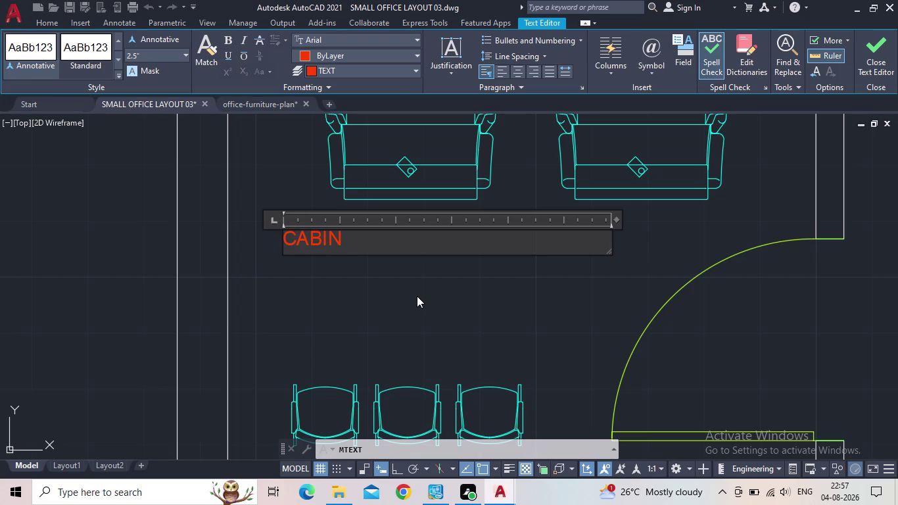
text(-1)
key(Return)
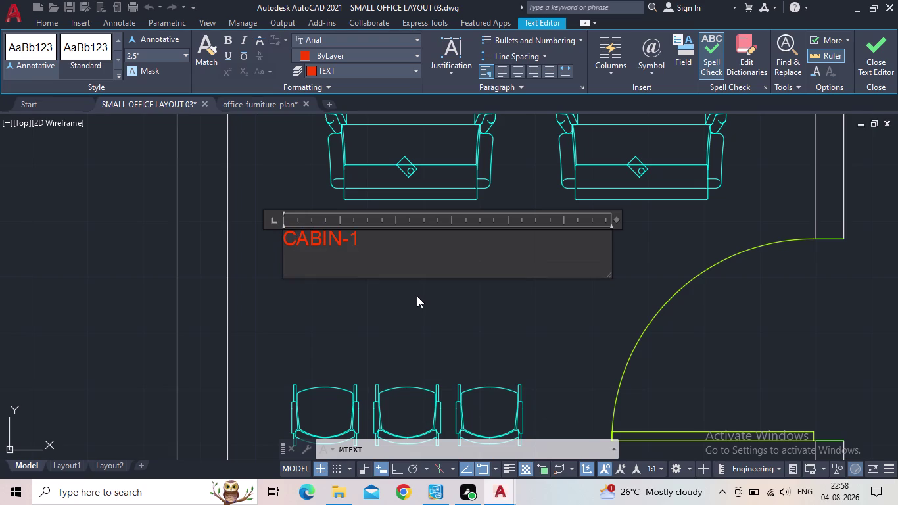
text(8'9)
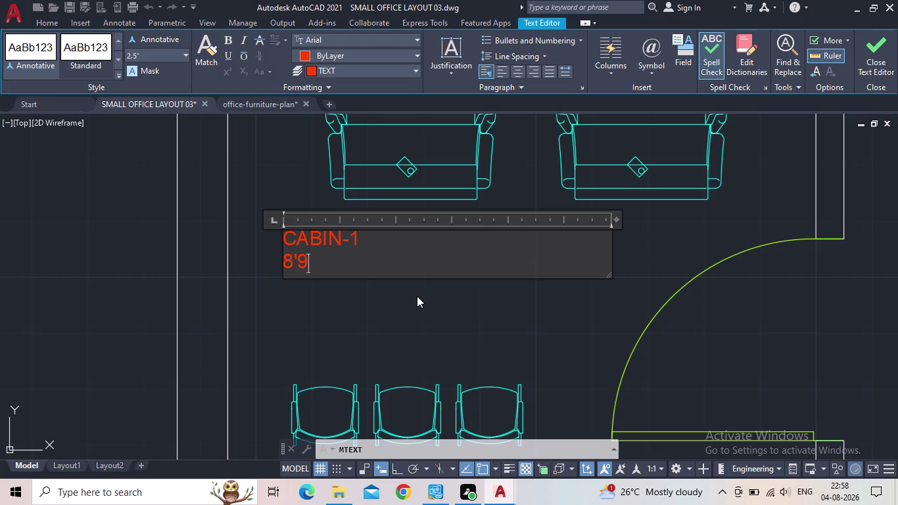
text(")
key(x)
text(12')
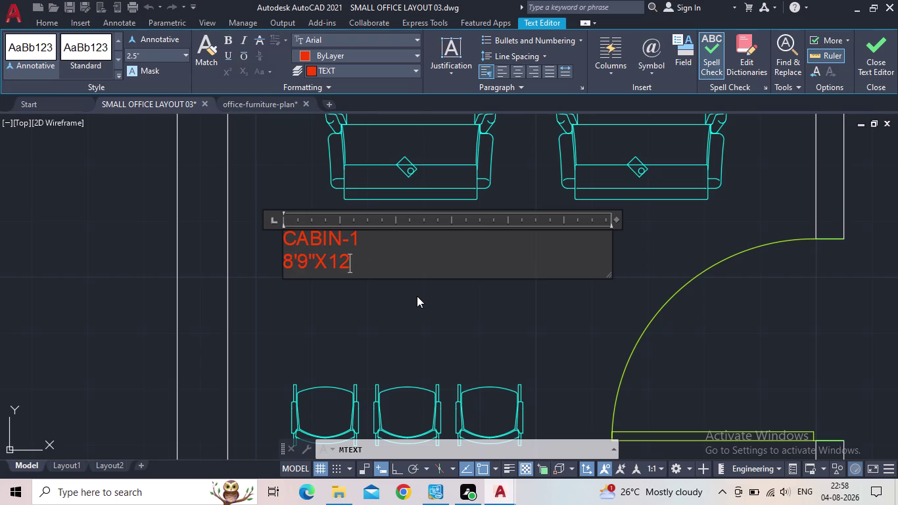
text(4")
Set both label lines to 4" text height and close the text editor.
drag(441, 274, 356, 270)
drag(356, 271, 254, 240)
click(161, 57)
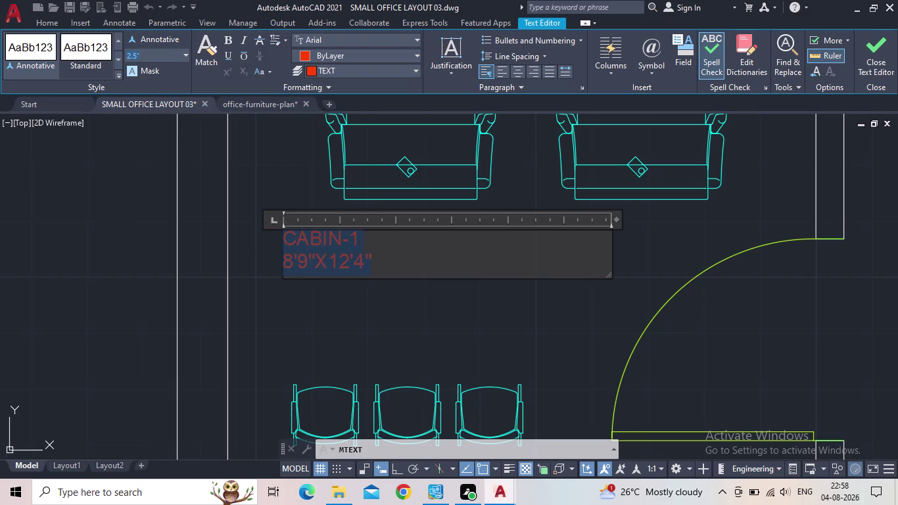
text(4")
key(Return)
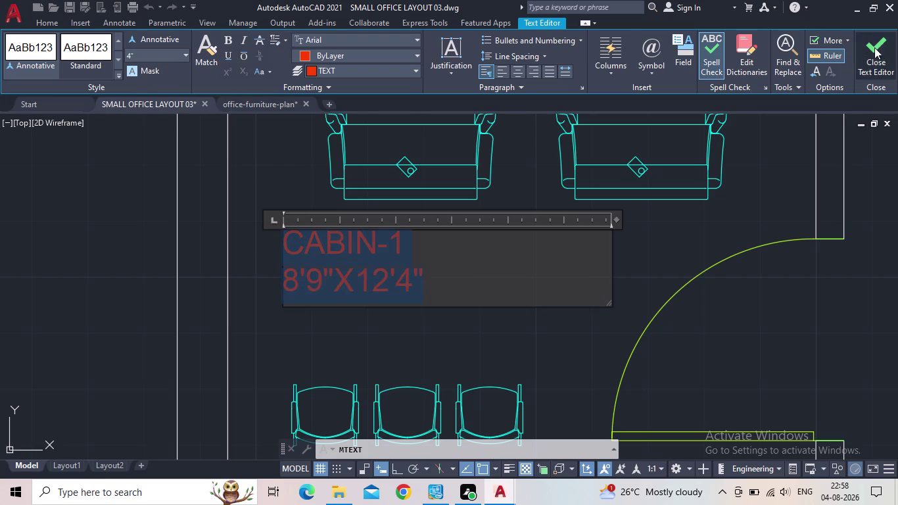
click(875, 48)
scroll(down, 3)
middle_drag(343, 308, 361, 255)
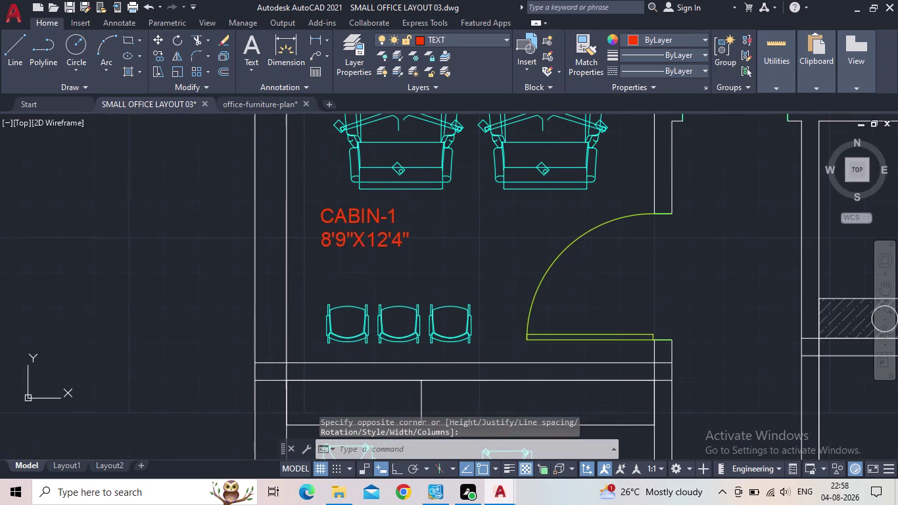
Grip-move the CABIN-1 label lower in the cabin, nearer the chairs.
click(347, 215)
click(323, 211)
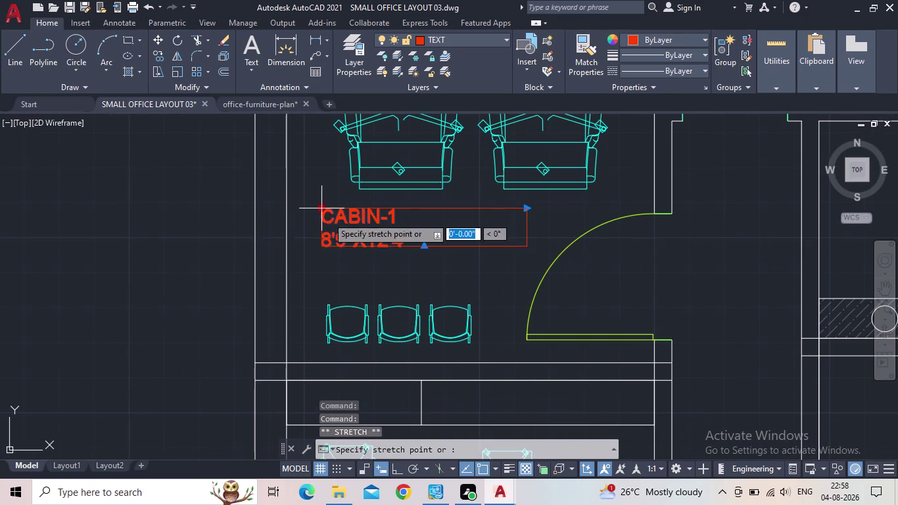
click(363, 229)
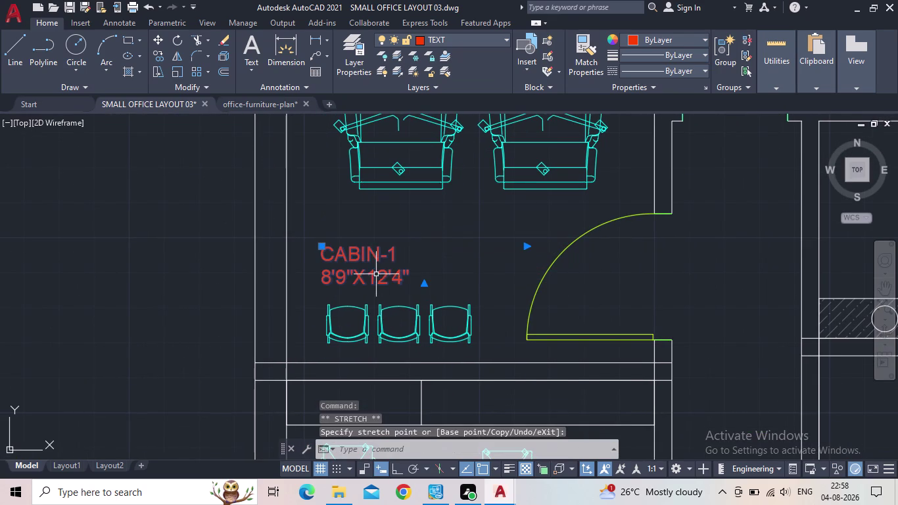
scroll(up, 3)
click(293, 230)
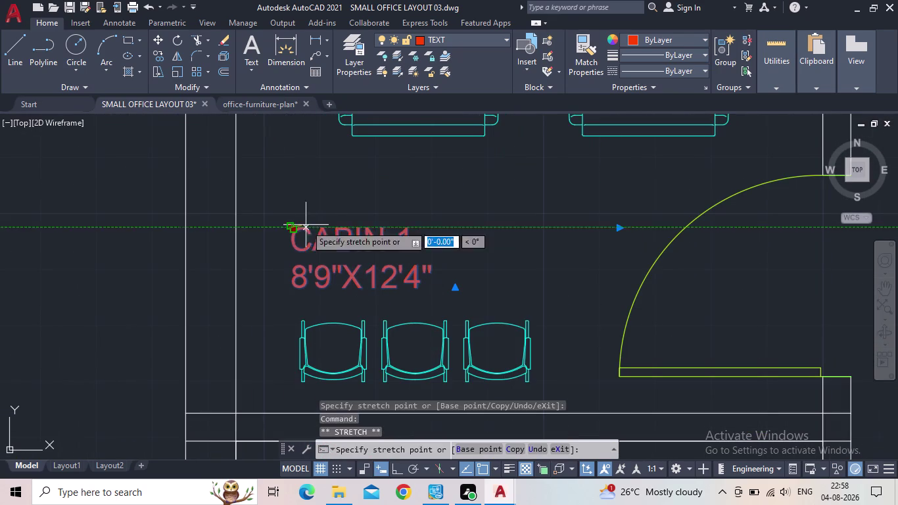
click(352, 198)
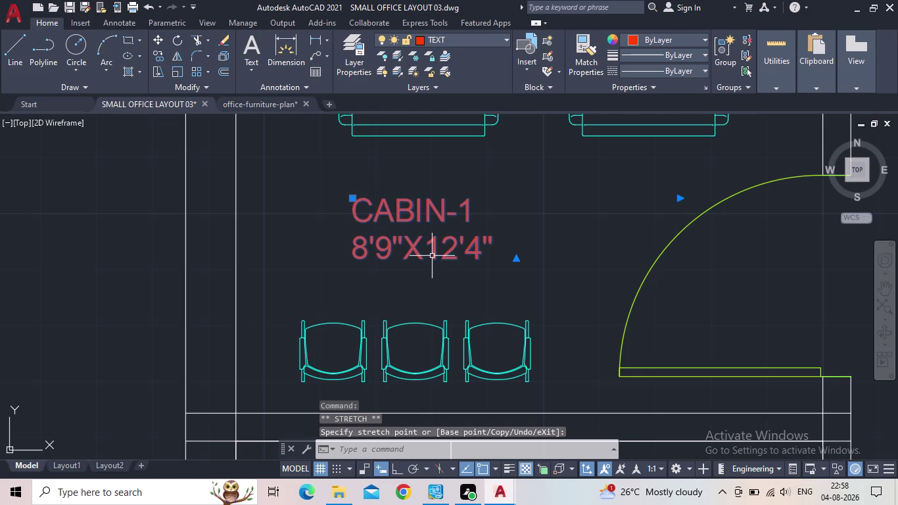
key(Escape)
middle_drag(433, 259, 409, 257)
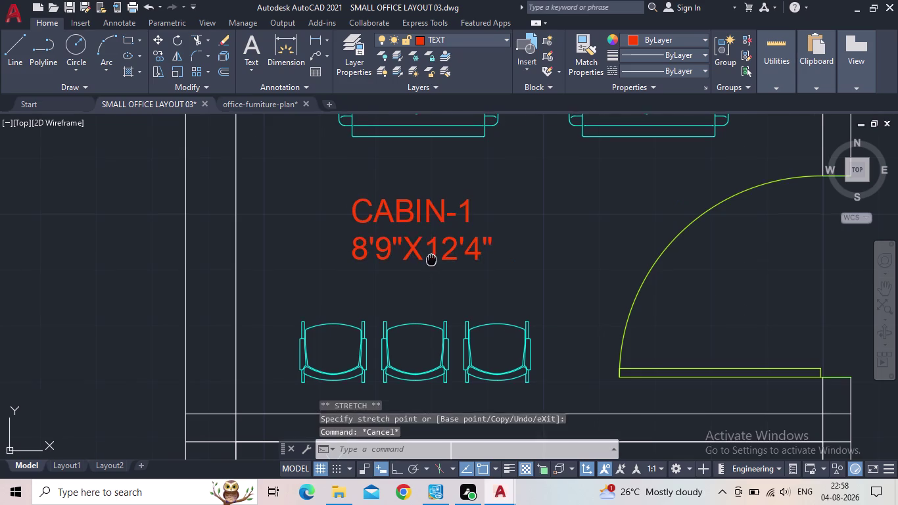
scroll(down, 3)
middle_drag(408, 257, 392, 254)
scroll(down, 3)
scroll(up, 3)
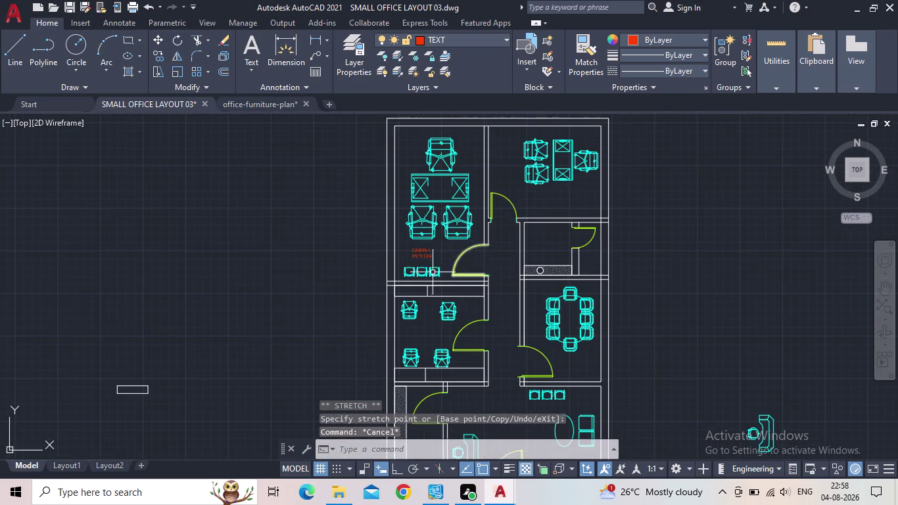
scroll(up, 3)
Set the CABIN-1 label's text height to 5" and close the text editor.
drag(475, 244, 473, 236)
click(385, 196)
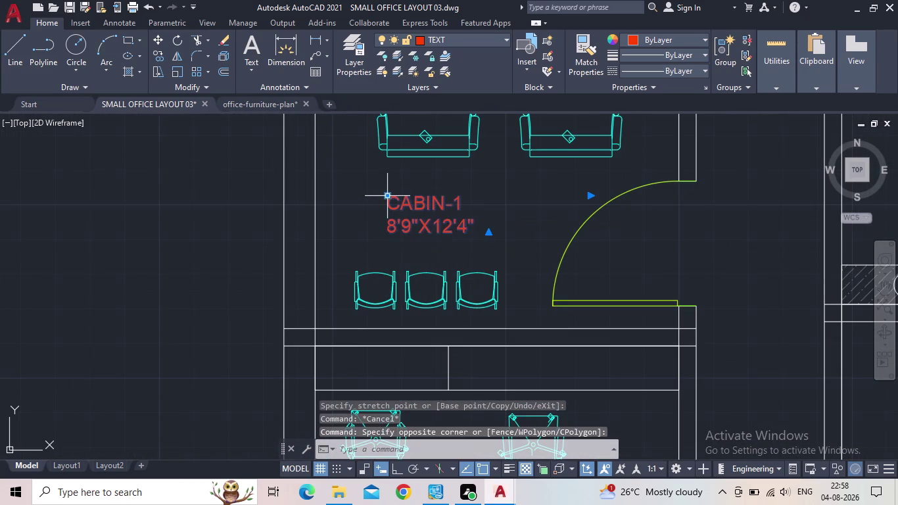
double_click(484, 225)
double_click(460, 225)
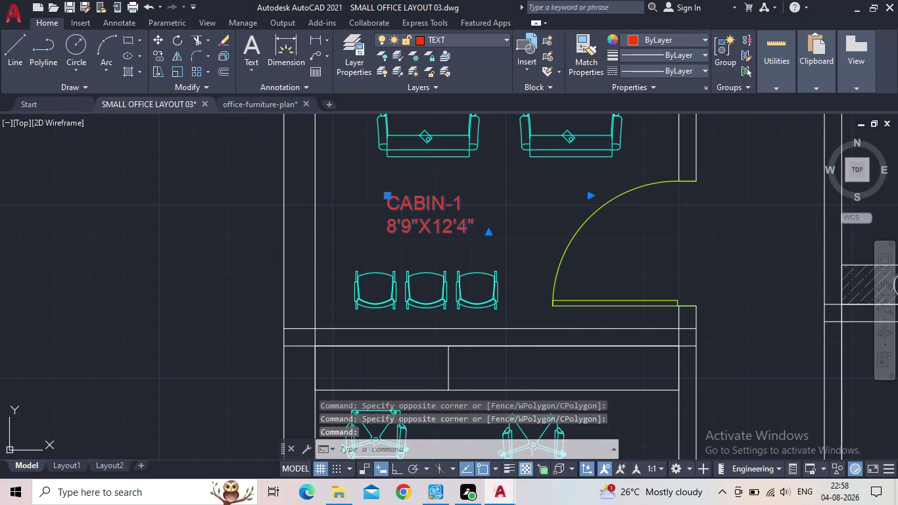
drag(480, 227, 380, 203)
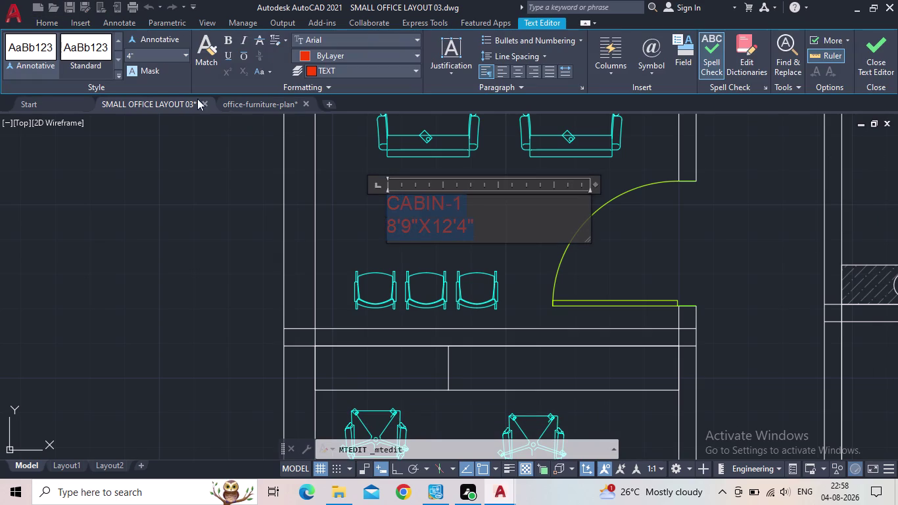
click(148, 55)
text(5)
text(")
key(Return)
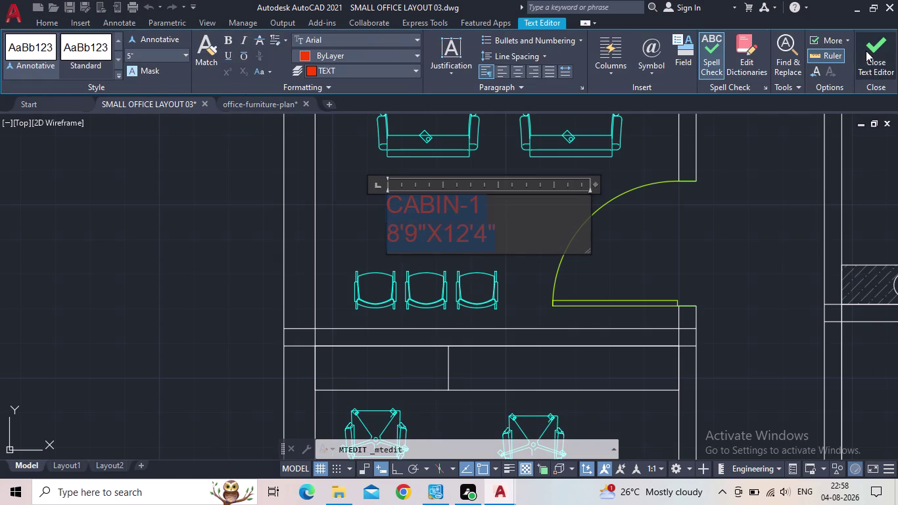
click(878, 54)
scroll(down, 3)
middle_drag(576, 235, 520, 249)
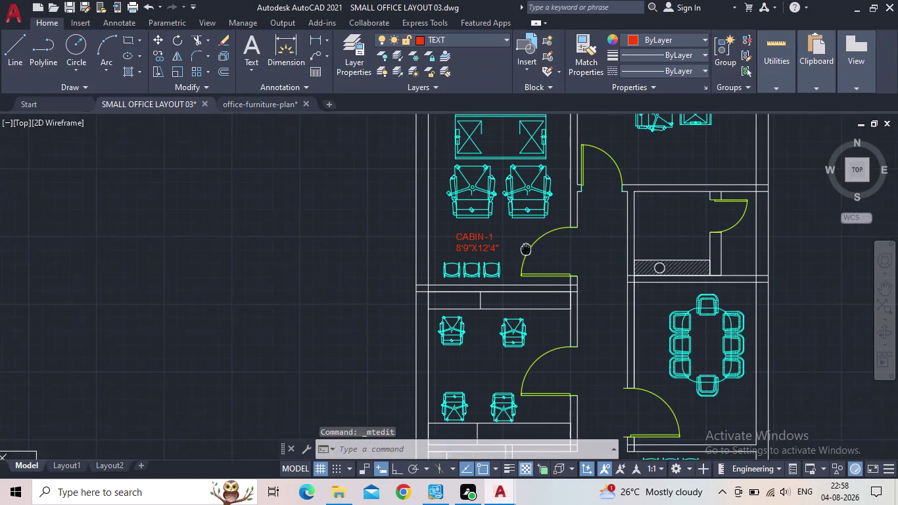
middle_drag(519, 249, 516, 250)
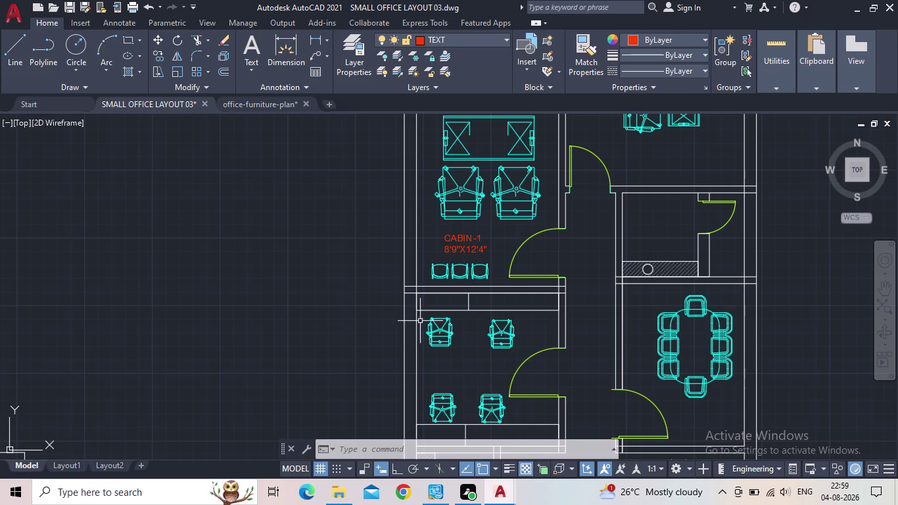
scroll(down, 3)
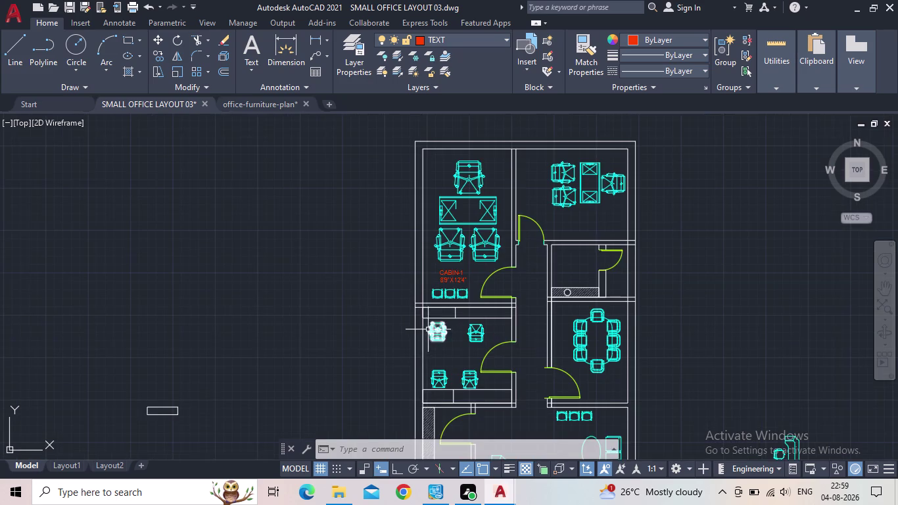
Copy the CABIN-1 label with CO into the upper-right room and the small room.
middle_drag(427, 329, 418, 330)
scroll(up, 3)
click(430, 316)
click(376, 297)
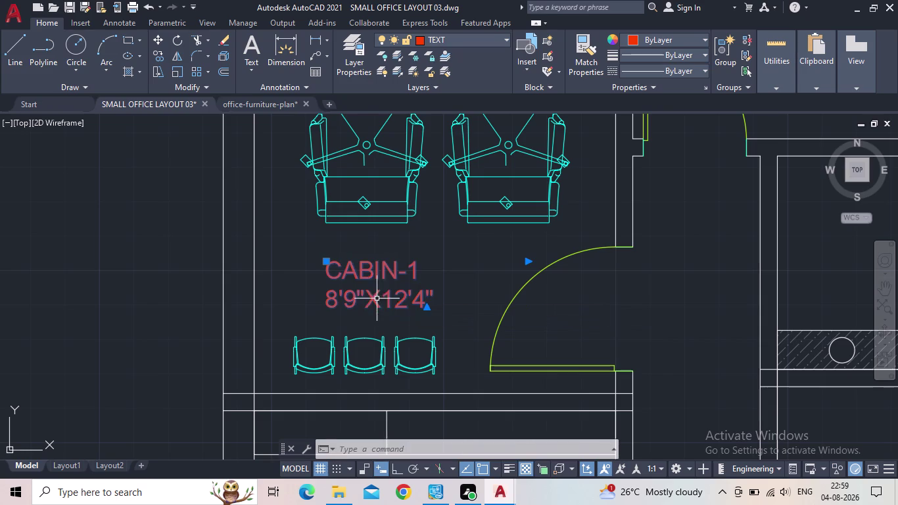
key(c)
key(o)
key(Return)
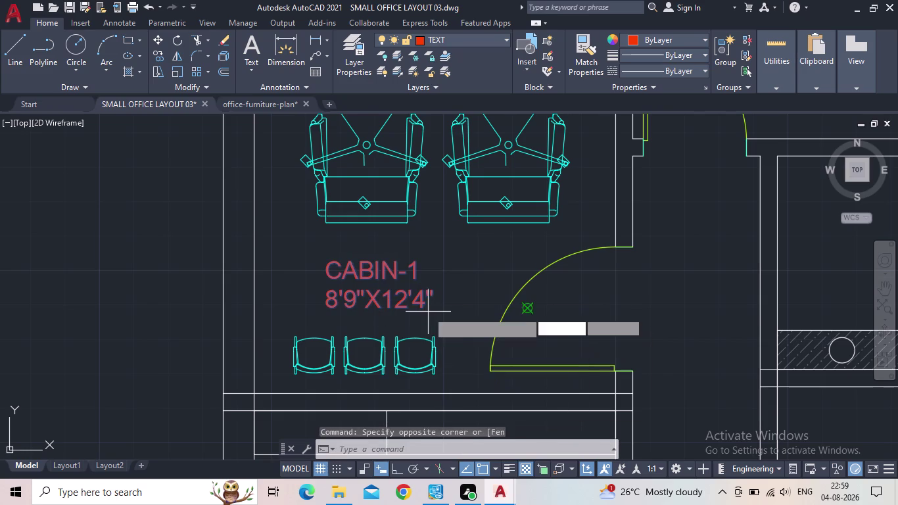
click(324, 309)
middle_drag(511, 301, 512, 301)
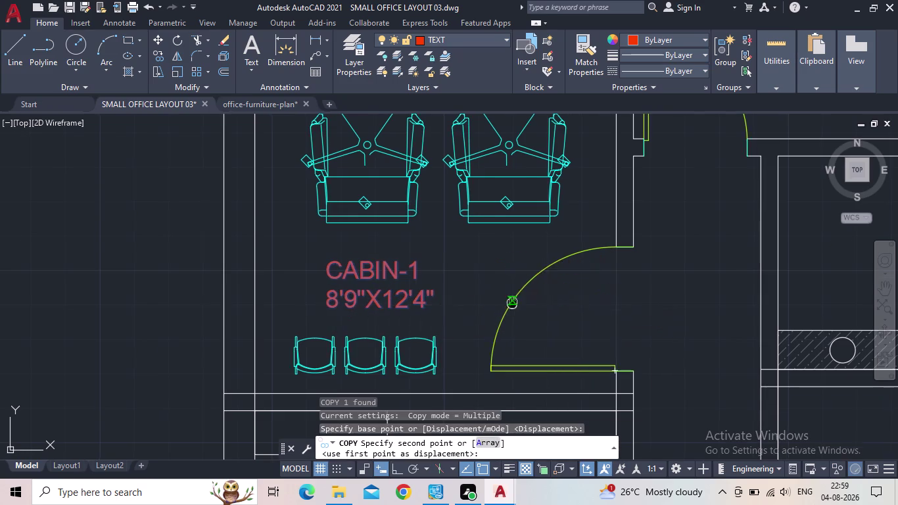
middle_drag(512, 302, 468, 332)
scroll(down, 3)
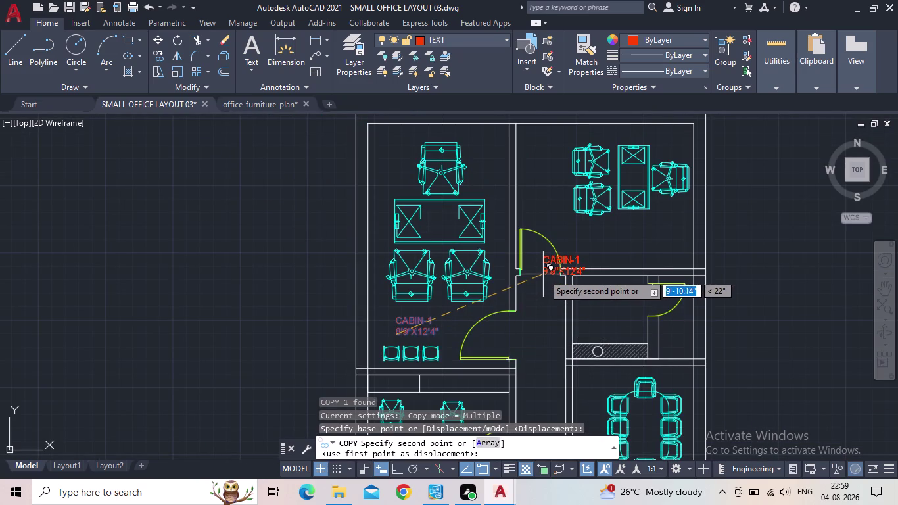
click(595, 249)
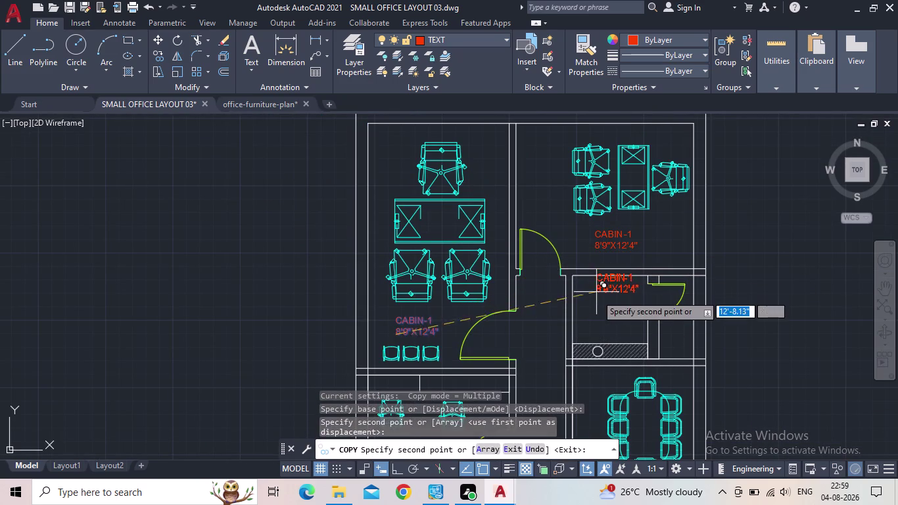
middle_drag(596, 302, 587, 277)
scroll(up, 3)
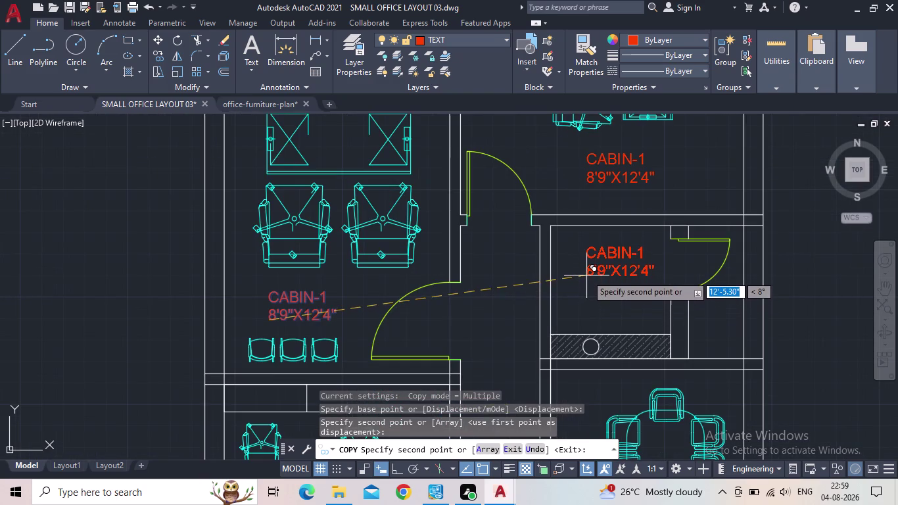
click(587, 274)
Place more label copies in the meeting room, lower-left cabin and another lower room.
middle_drag(597, 319, 597, 279)
scroll(down, 3)
middle_drag(576, 304, 605, 263)
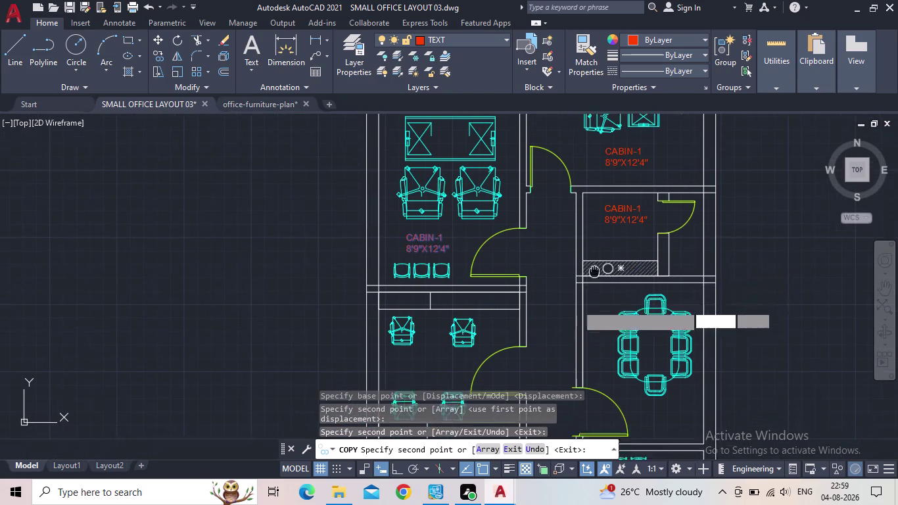
middle_drag(605, 262, 613, 255)
middle_drag(621, 358, 599, 283)
scroll(up, 3)
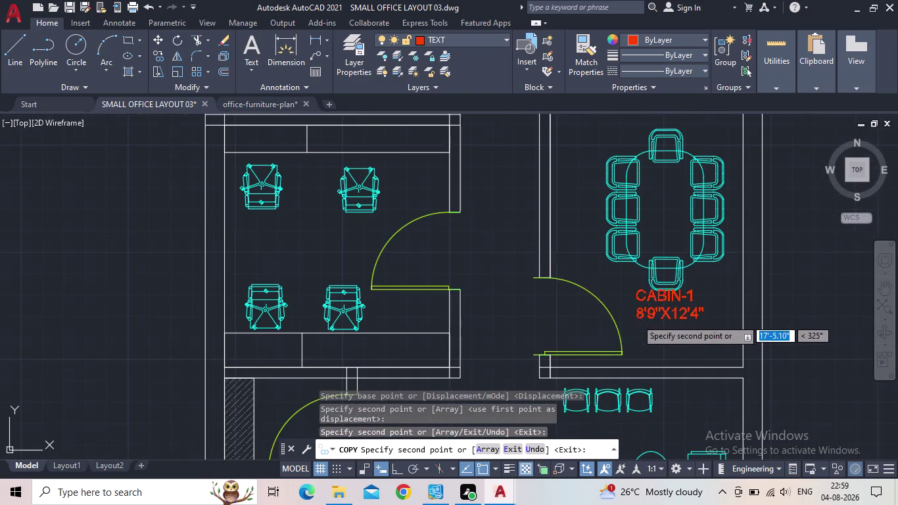
click(638, 328)
middle_drag(675, 302, 715, 262)
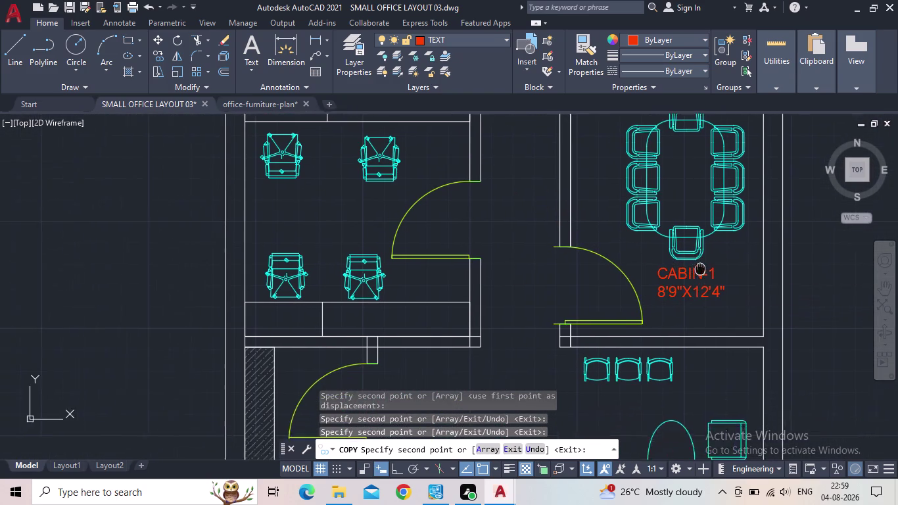
middle_drag(715, 262, 719, 261)
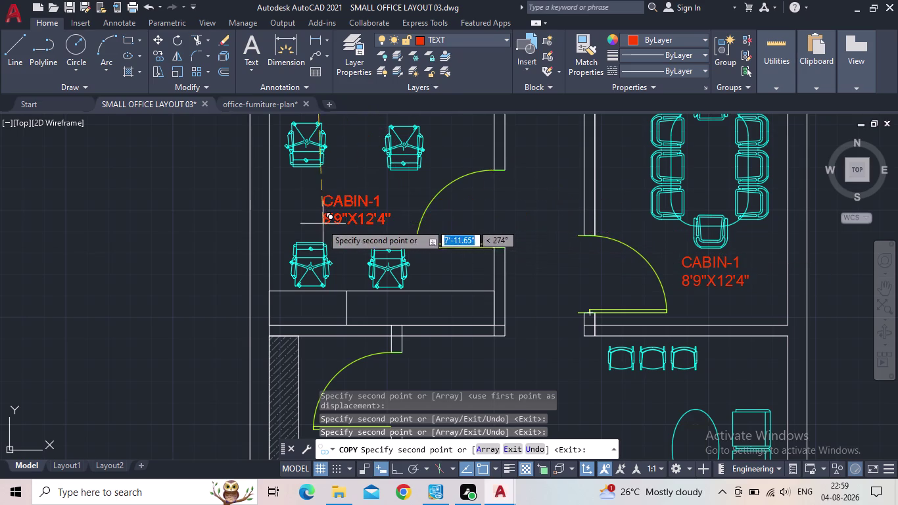
scroll(up, 3)
click(321, 212)
middle_drag(389, 233, 379, 213)
scroll(down, 3)
middle_drag(392, 244, 390, 198)
middle_drag(416, 285, 454, 230)
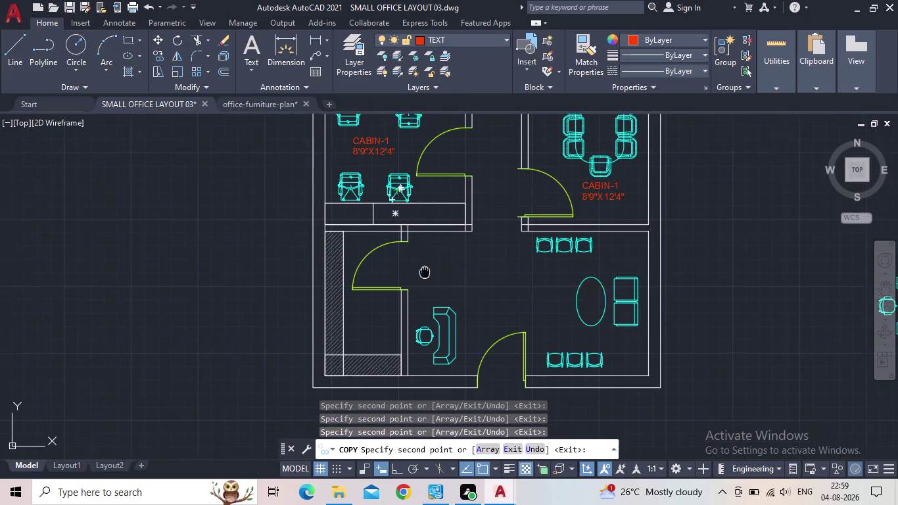
middle_drag(455, 231, 462, 225)
scroll(up, 3)
click(430, 252)
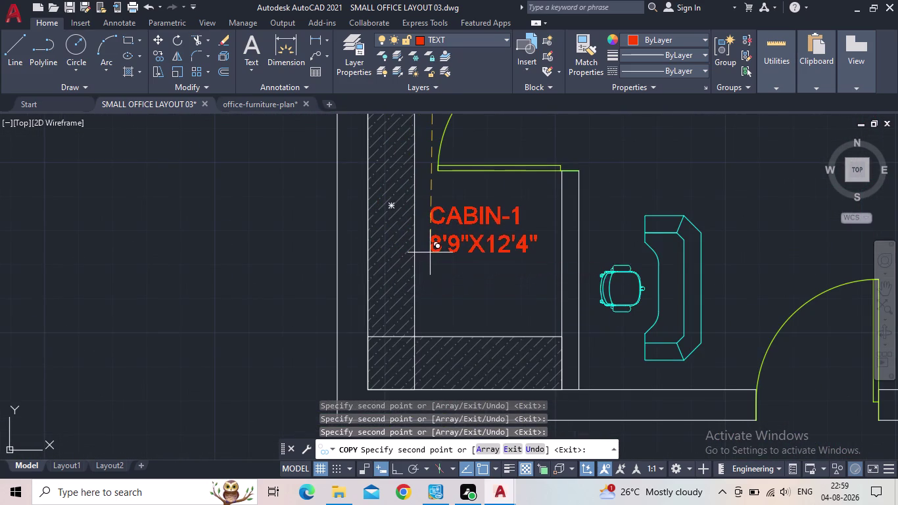
Pan across the remaining rooms and end the COPY command.
middle_drag(481, 272, 436, 314)
scroll(down, 3)
middle_drag(566, 282, 493, 281)
drag(518, 258, 522, 264)
middle_drag(583, 264, 571, 298)
scroll(down, 3)
scroll(up, 3)
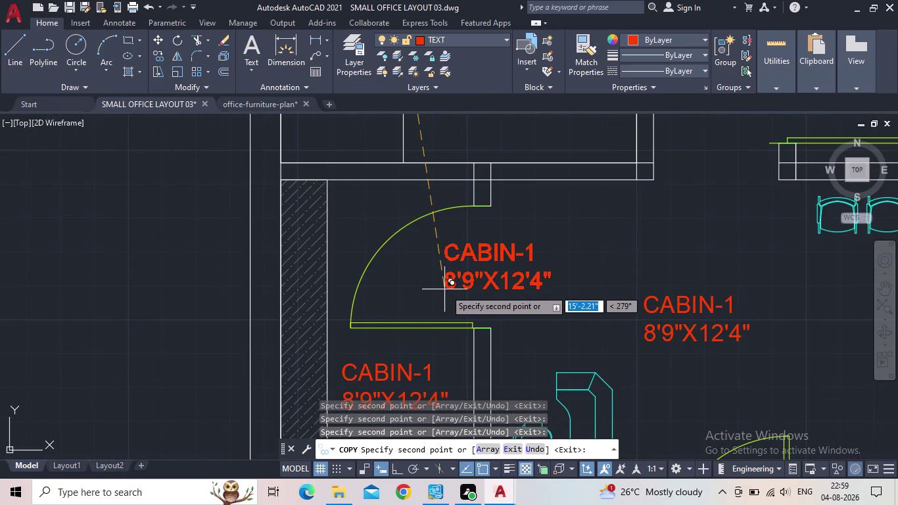
scroll(down, 3)
middle_drag(514, 289, 466, 327)
scroll(down, 3)
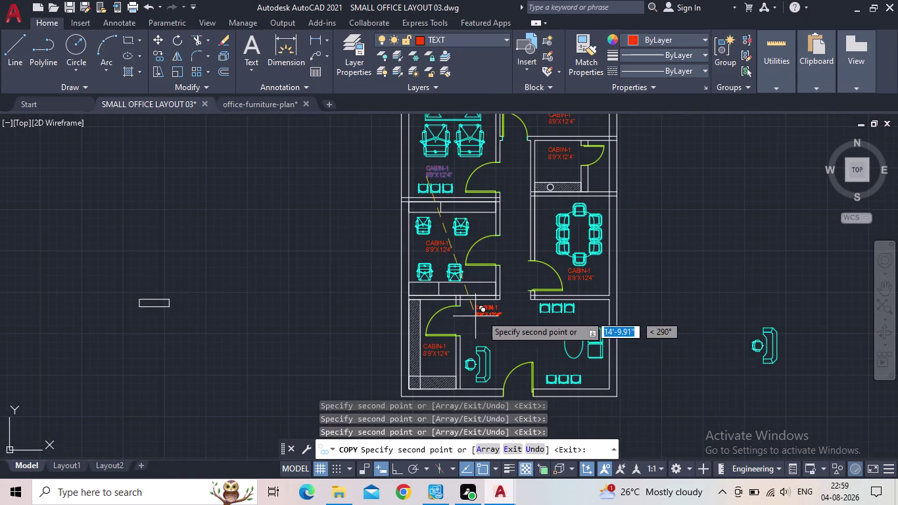
middle_drag(532, 336, 492, 350)
middle_drag(491, 324, 508, 409)
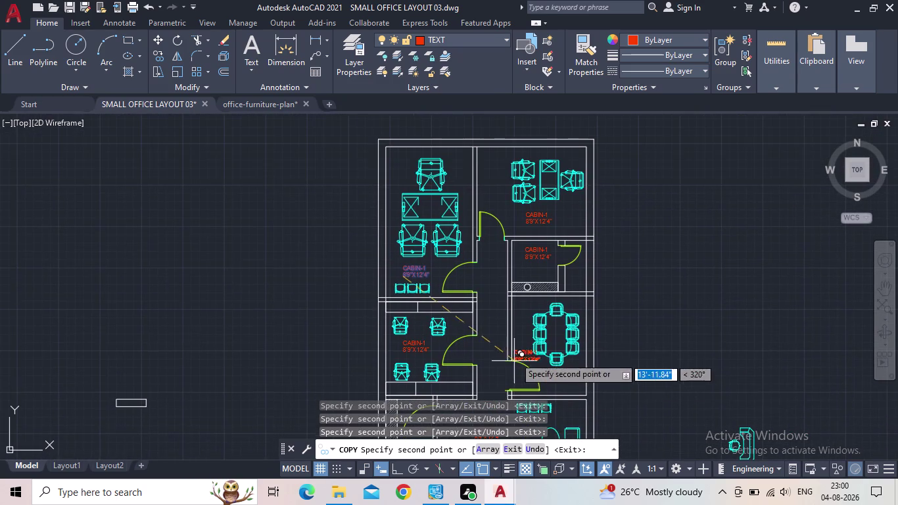
key(Escape)
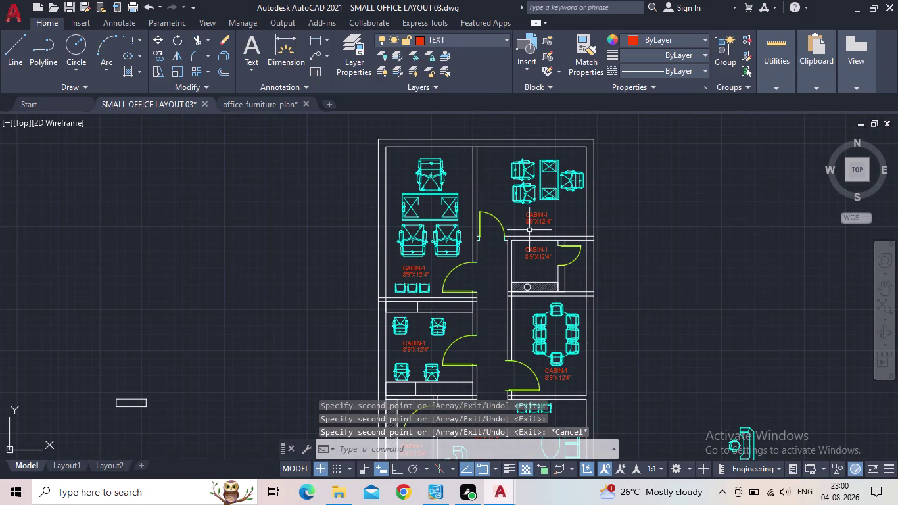
scroll(up, 3)
scroll(up, 3)
Replace the upper-right room's label text with CABIN-2.
double_click(555, 198)
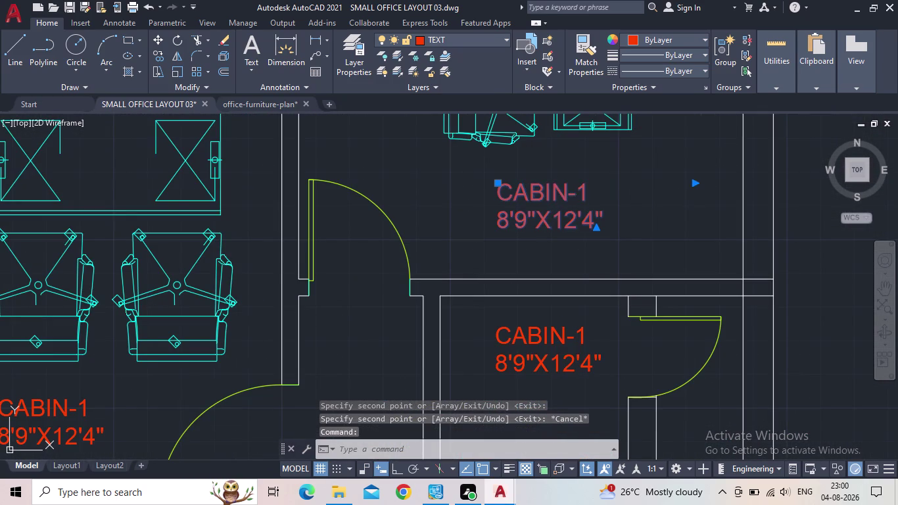
drag(608, 218, 496, 199)
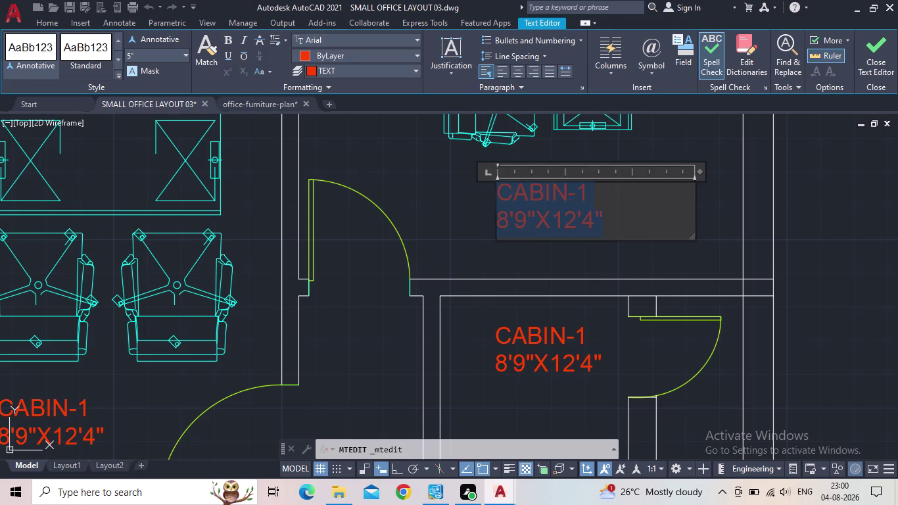
text(C)
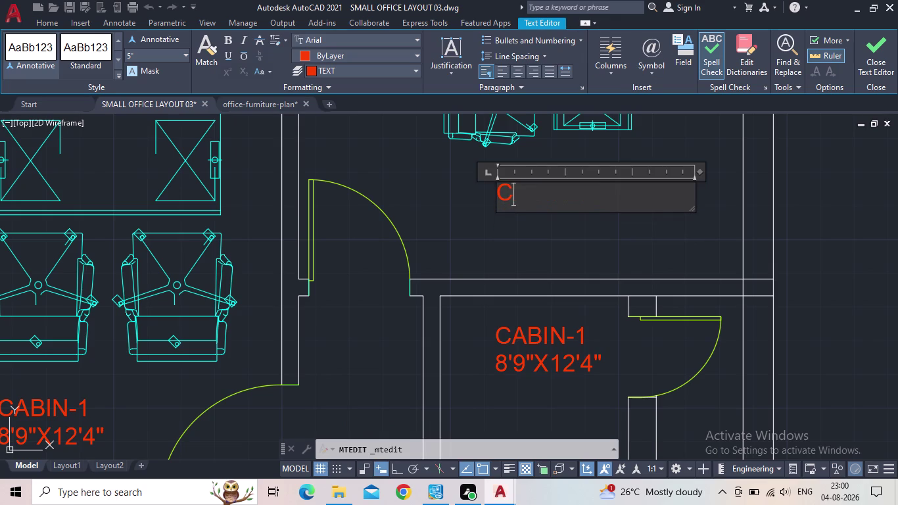
text(ABIN)
text(-)
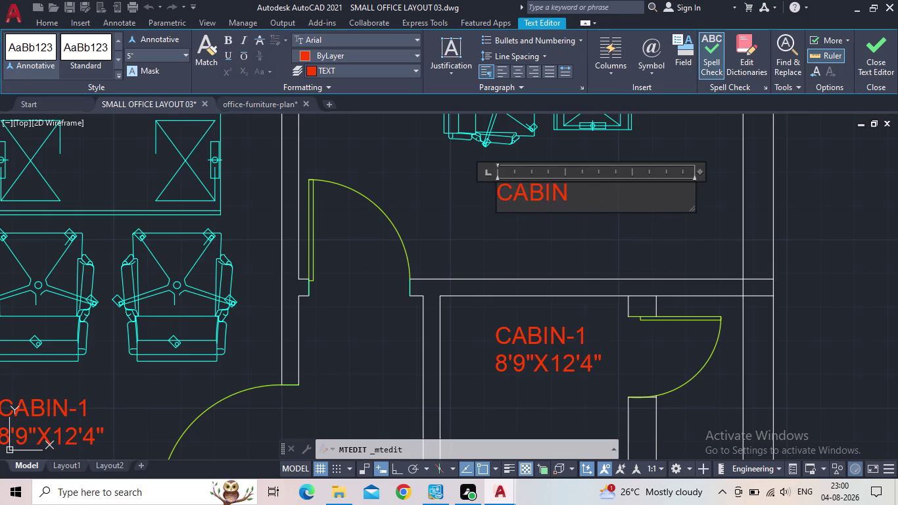
text(2)
Add the size 11'0"X9'0" on a second line and close the editor.
key(Return)
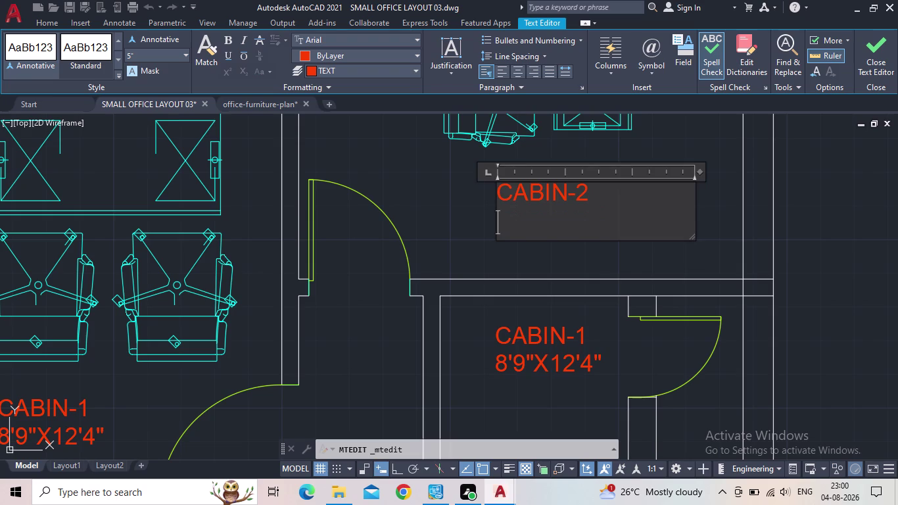
text(11'0)
key(shift+quotedbl)
key(x)
text(9')
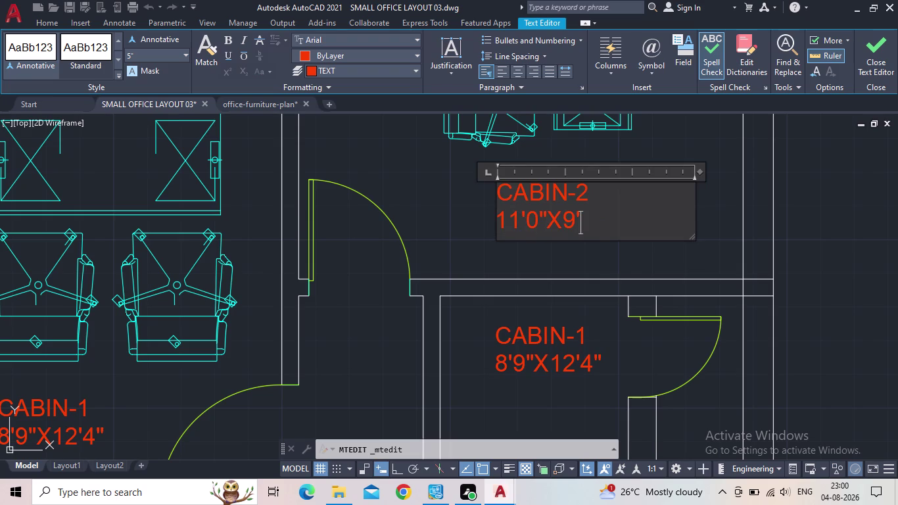
text(0")
click(881, 65)
scroll(down, 3)
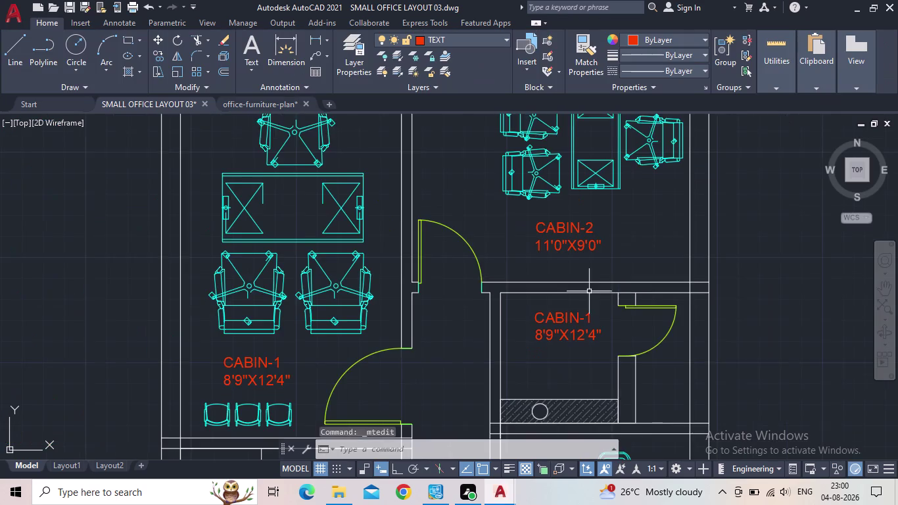
middle_drag(587, 290, 602, 259)
Open the small room's label, select its text, and erase a mistyped entry.
double_click(578, 287)
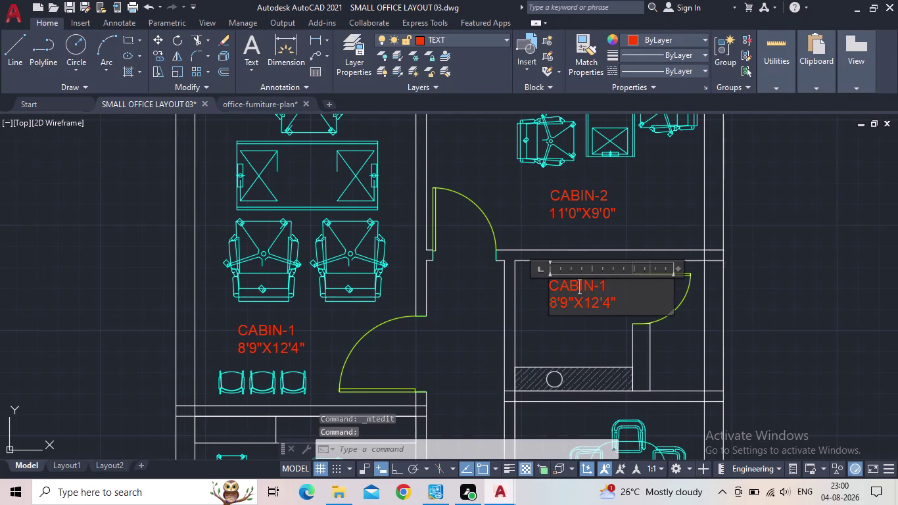
drag(627, 305, 526, 284)
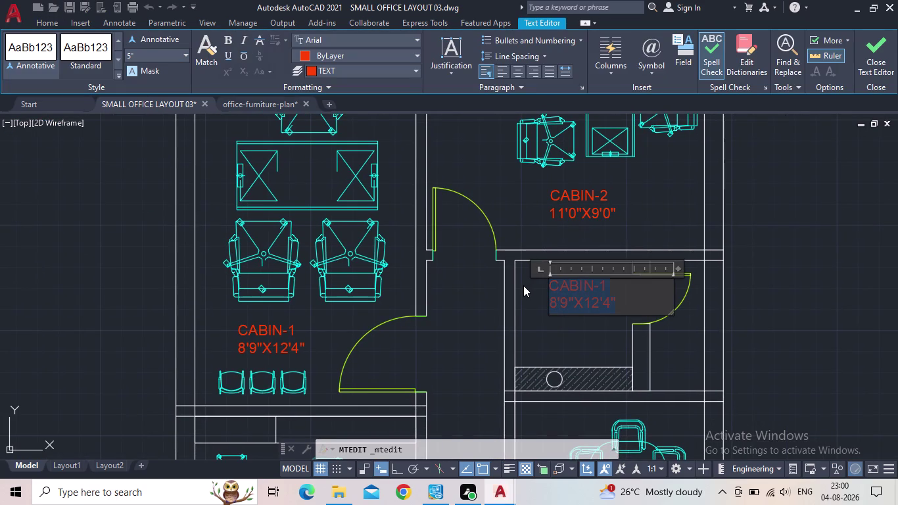
text(M)
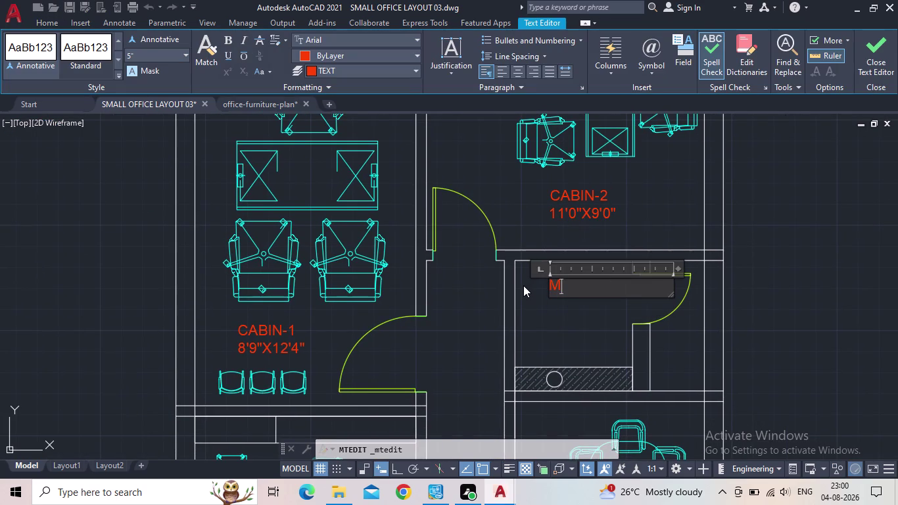
text(AN)
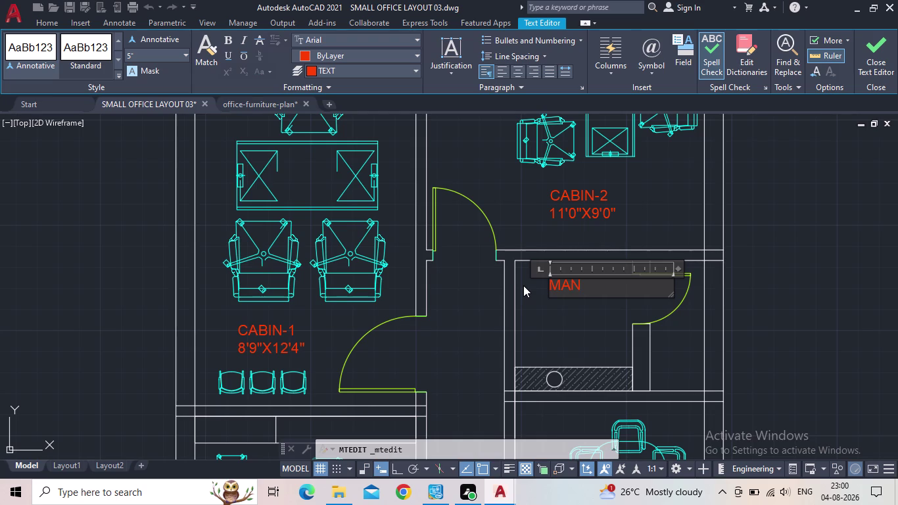
key(d)
text(I)
text(R)
key(BackSpace)
key(BackSpace)
key(BackSpace)
key(BackSpace)
key(BackSpace)
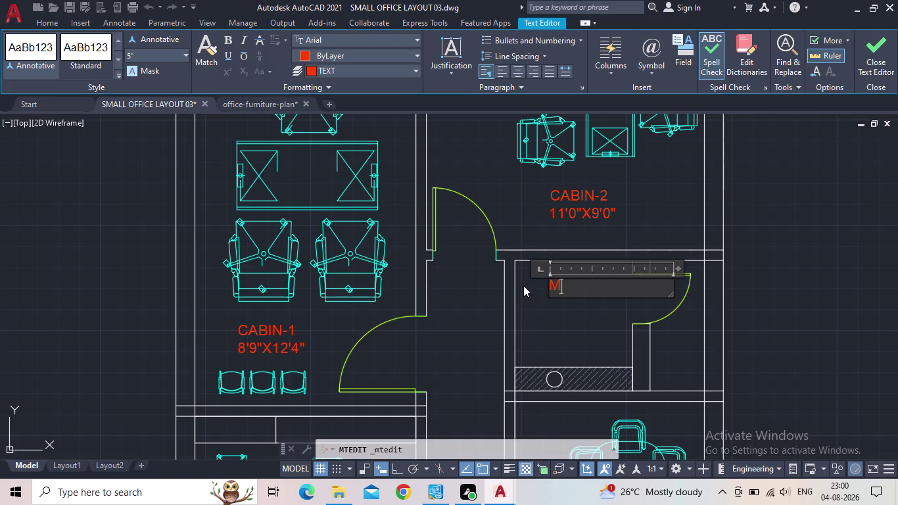
key(BackSpace)
Enter STORE ROOM with size 7'6"X5'2" and close the text editor.
text(STO)
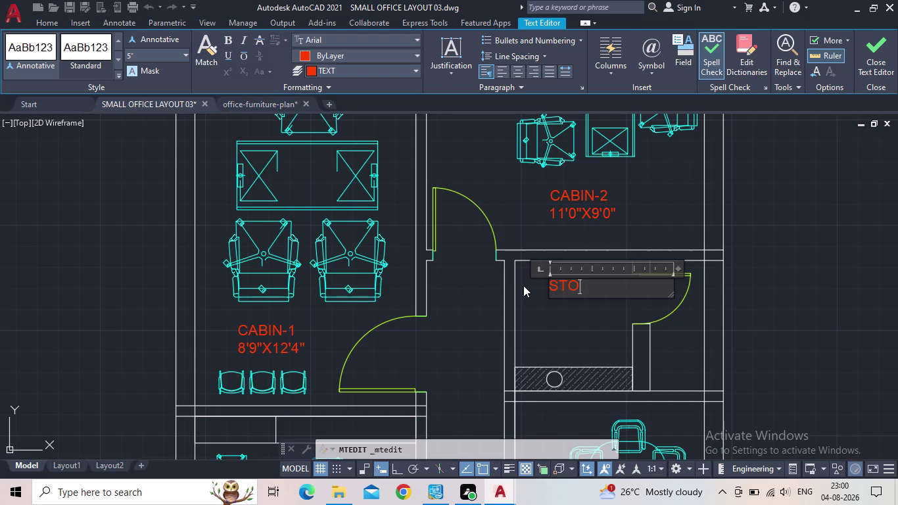
text(RE)
key(space)
text(R)
text(OOM)
key(Return)
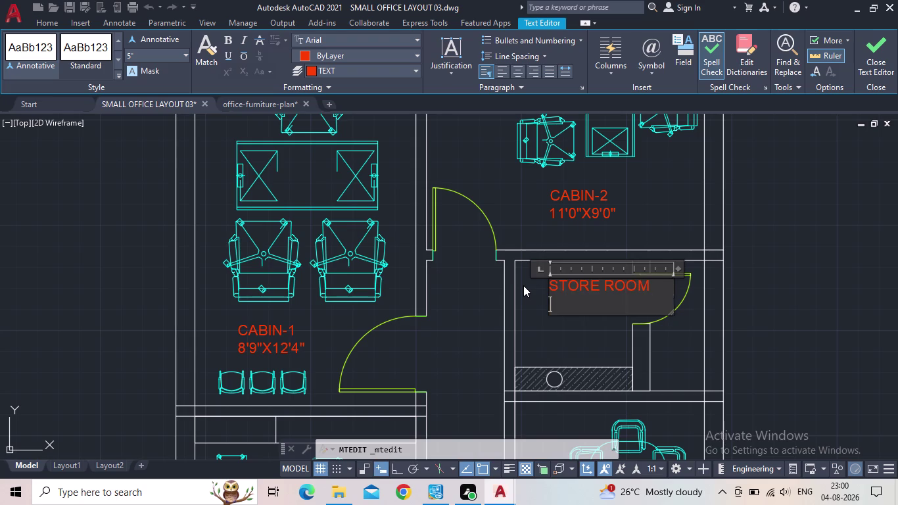
text(7')
text(6")
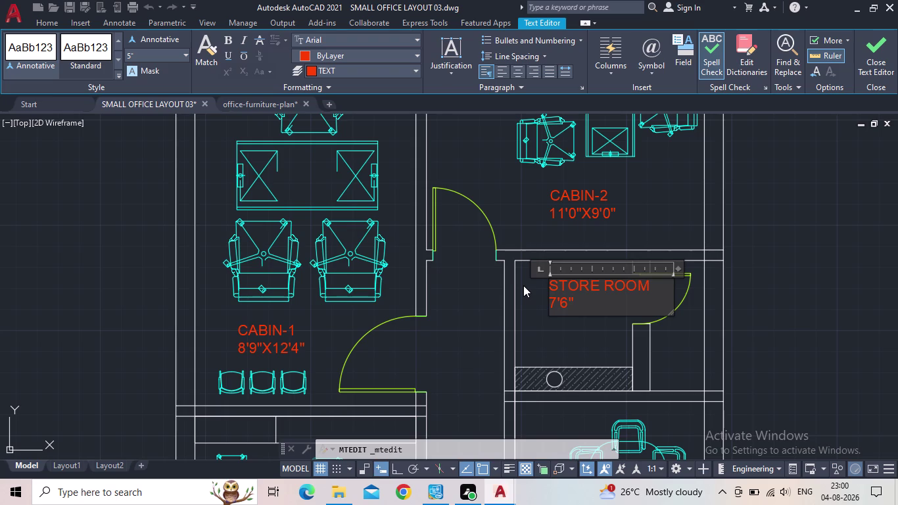
key(x)
text(5')
text(2")
click(884, 67)
Move the STORE ROOM label lower so it sits inside the store room.
scroll(down, 3)
middle_click(599, 293)
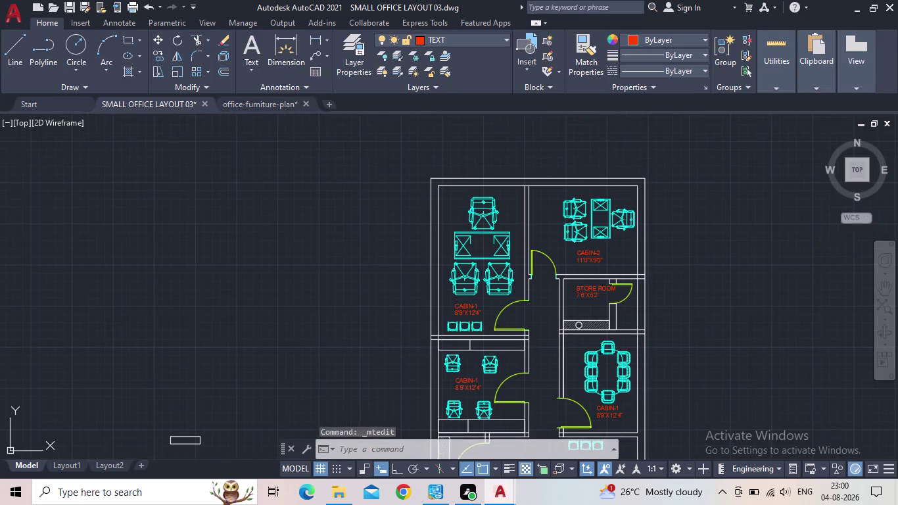
scroll(up, 3)
click(598, 292)
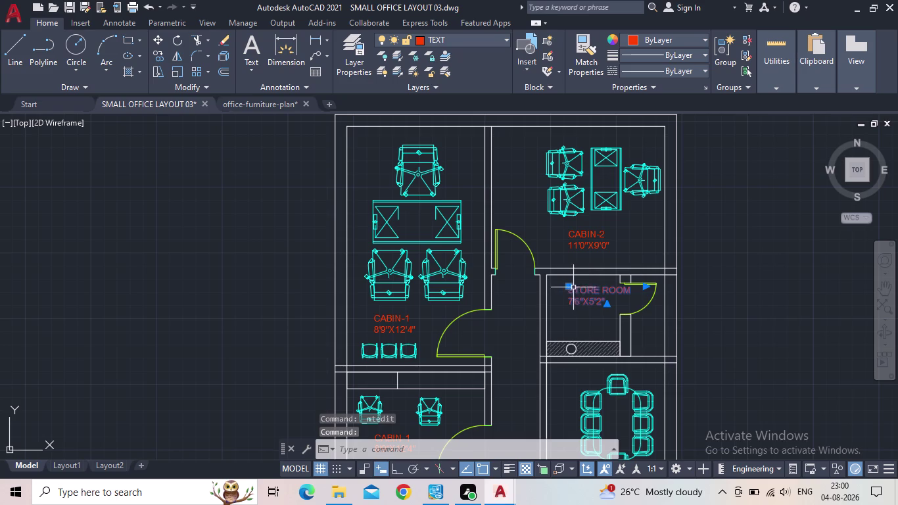
click(569, 288)
scroll(up, 3)
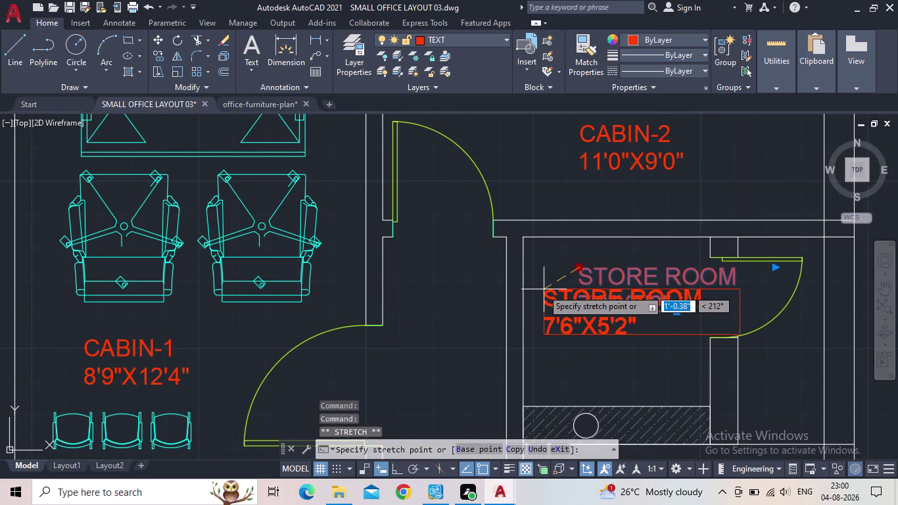
click(550, 290)
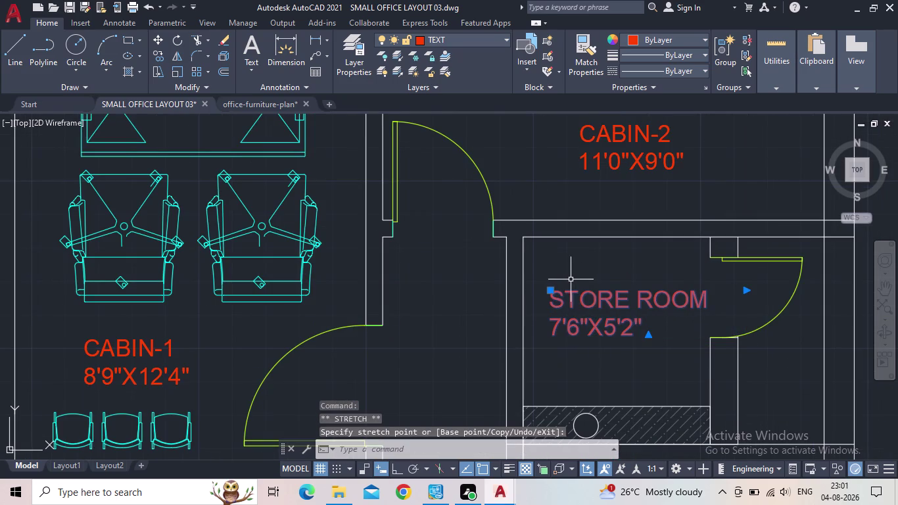
key(Escape)
scroll(down, 3)
scroll(up, 3)
middle_drag(573, 324, 589, 283)
middle_drag(542, 304, 543, 302)
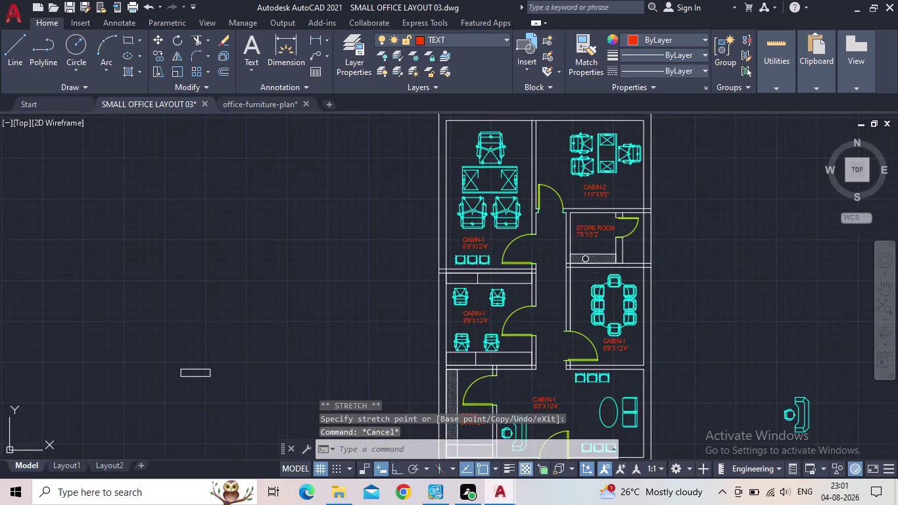
middle_drag(543, 302, 612, 197)
middle_drag(622, 207, 592, 272)
scroll(up, 3)
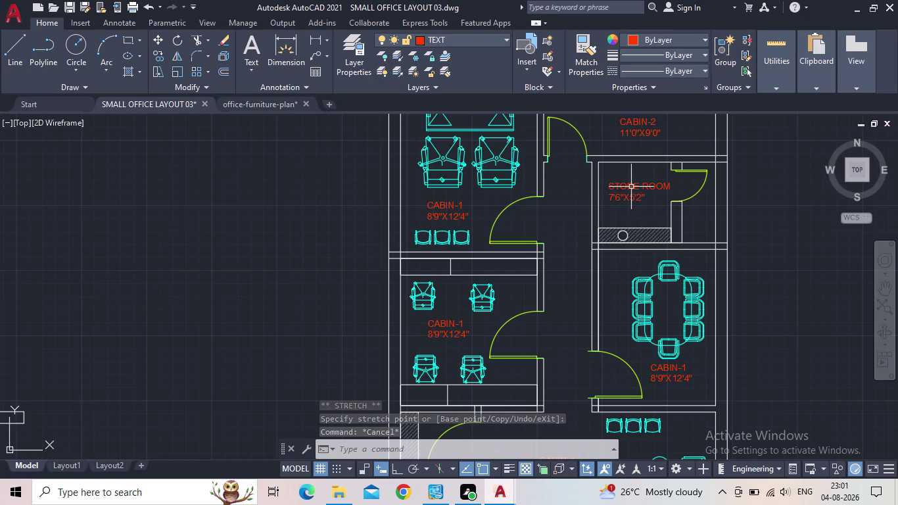
middle_drag(546, 236, 593, 199)
scroll(up, 3)
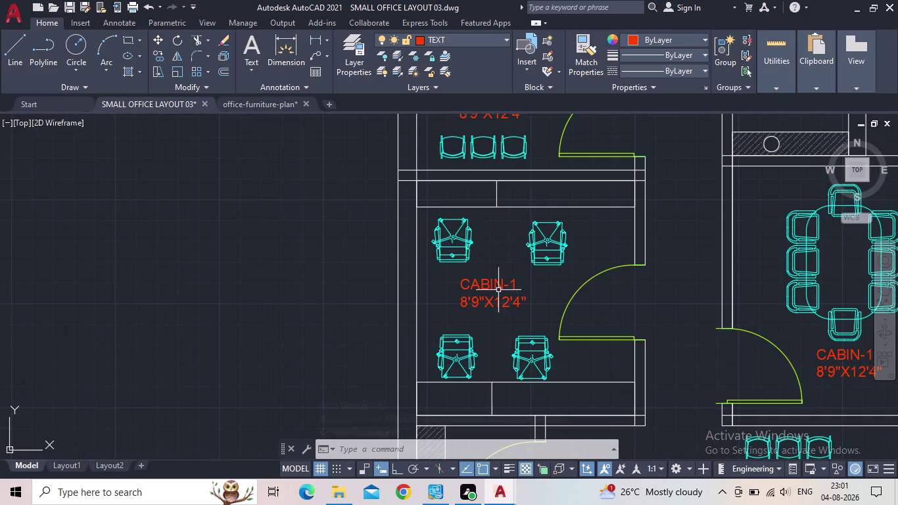
Relabel the lower-left cabin text as STAFF 8'9"X10'0".
double_click(498, 280)
drag(538, 305, 405, 279)
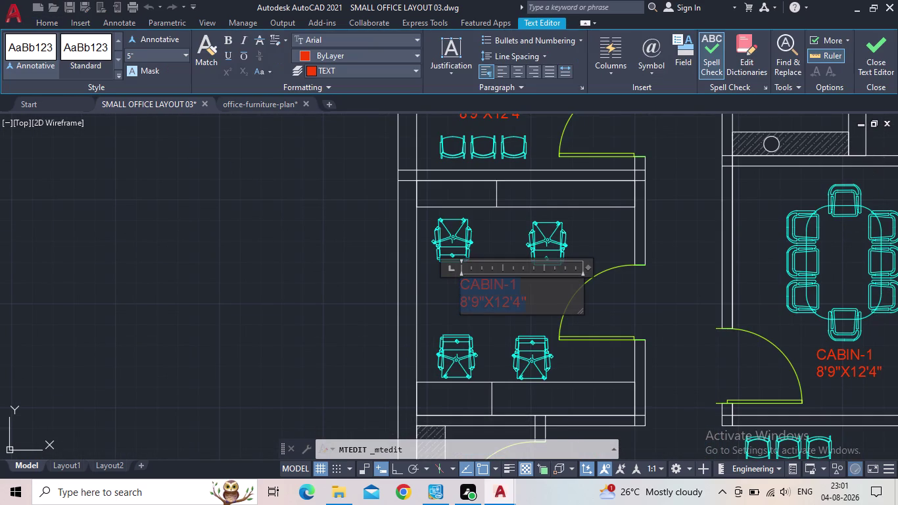
drag(404, 279, 404, 278)
text(STAFF)
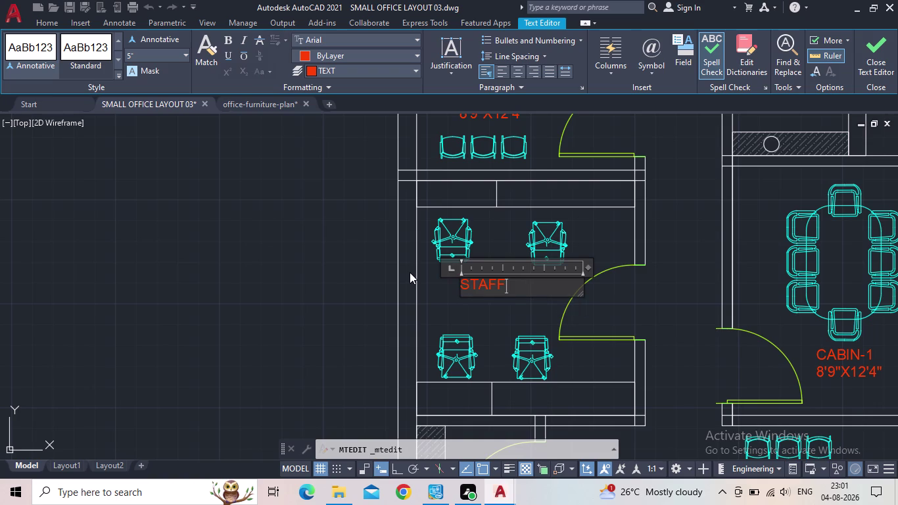
key(Return)
text(8)
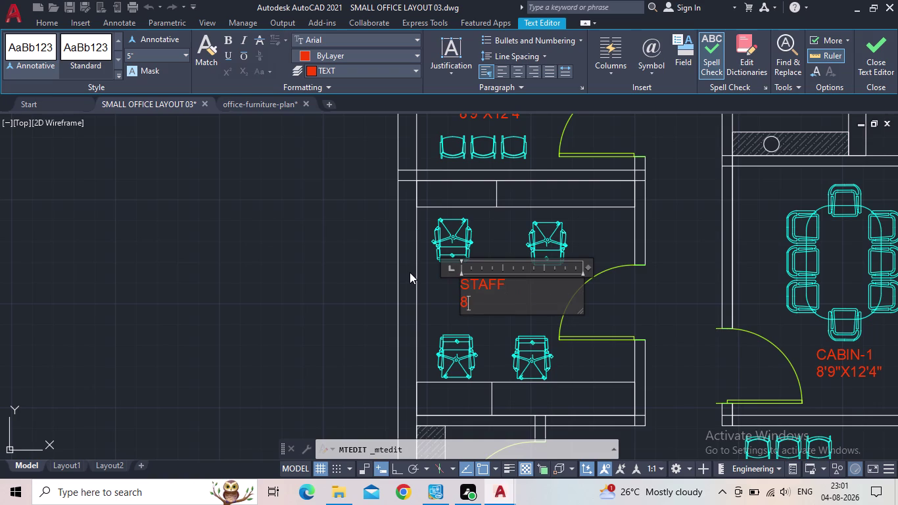
text('9")
key(x)
text(1)
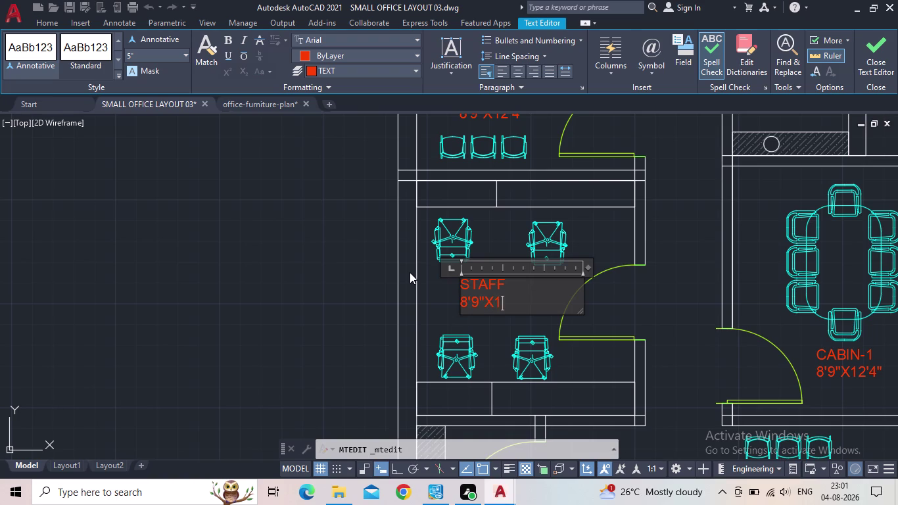
text(0'0")
click(882, 59)
Pan and zoom to the CABIN-1 label beside the chair and door arc.
middle_drag(570, 265, 520, 286)
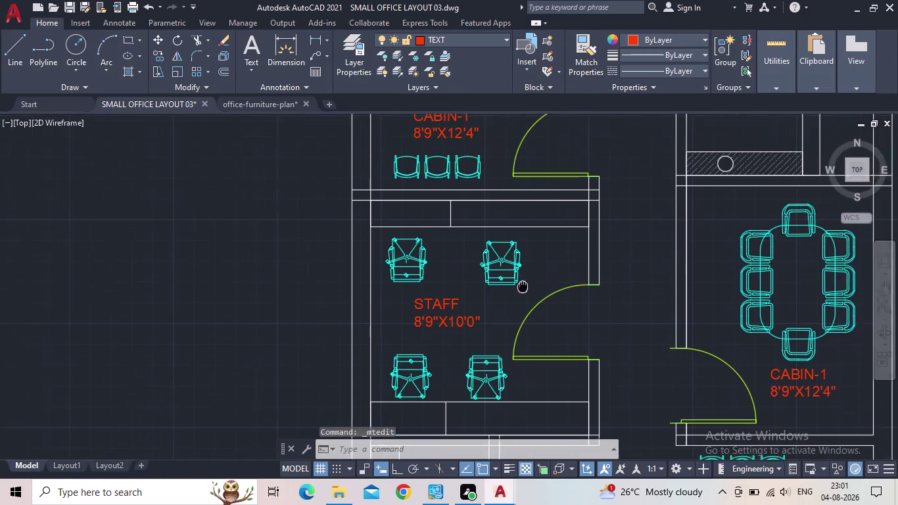
scroll(down, 3)
middle_drag(512, 289, 391, 264)
scroll(up, 3)
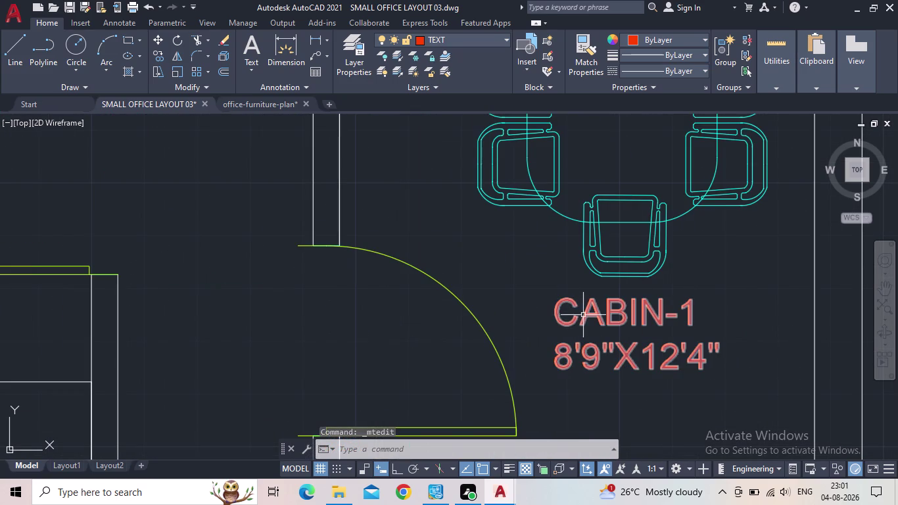
middle_drag(601, 323, 581, 272)
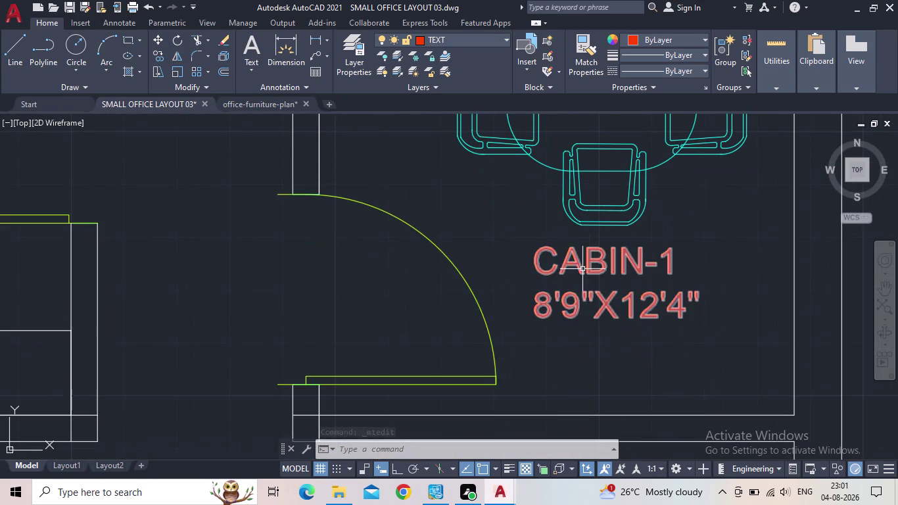
Overwrite the CABIN-1 label with CONFERENCE and 7'3"X10'0" on two lines.
triple_click(589, 250)
drag(714, 305, 541, 292)
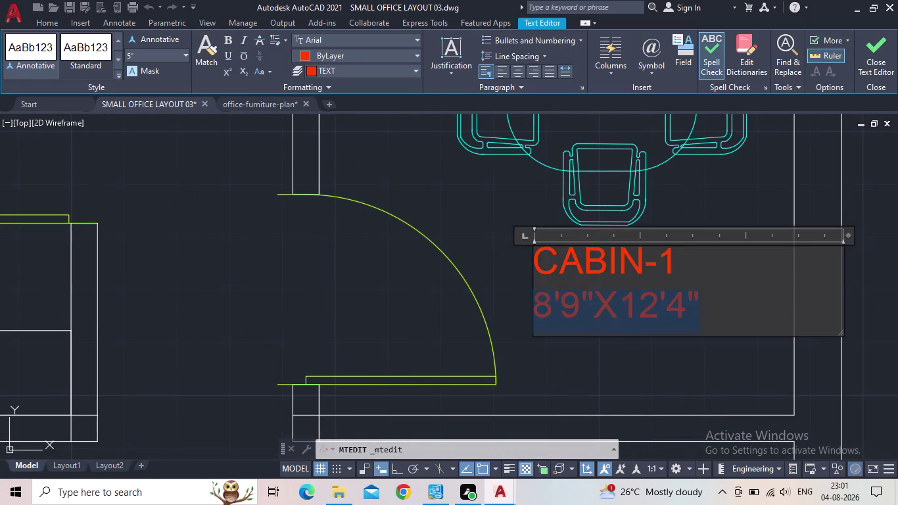
drag(541, 292, 528, 269)
text(CO)
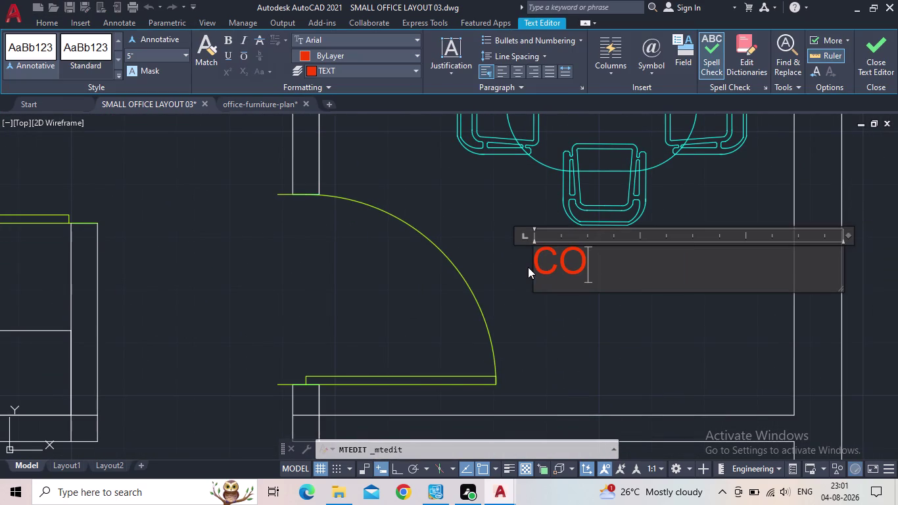
text(N)
key(f)
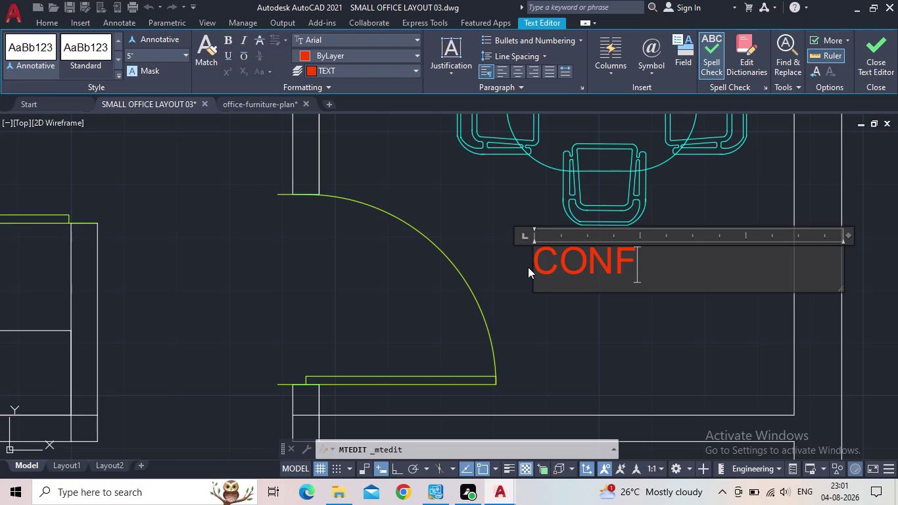
key(e)
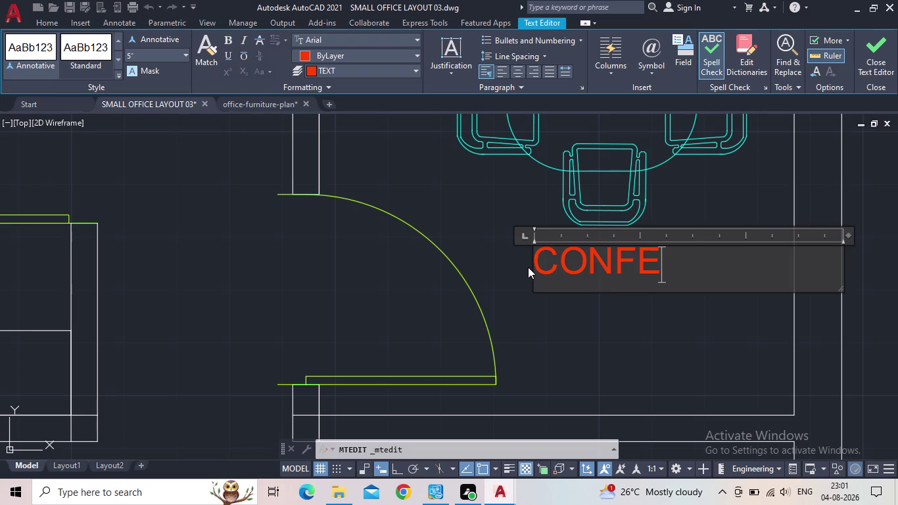
text(RE)
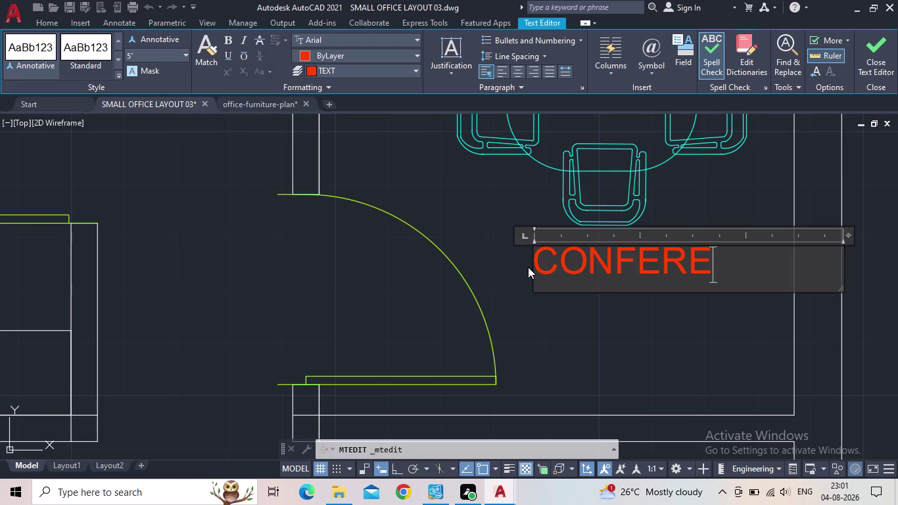
text(NCE)
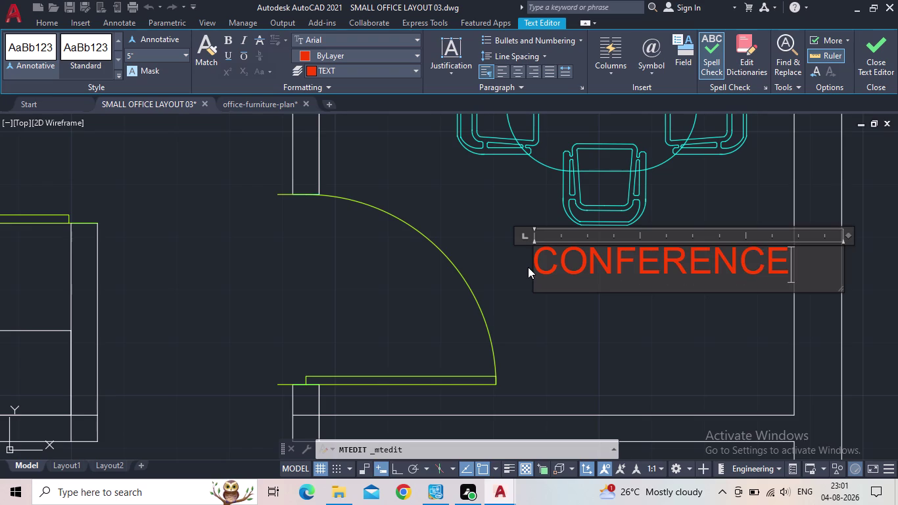
key(Return)
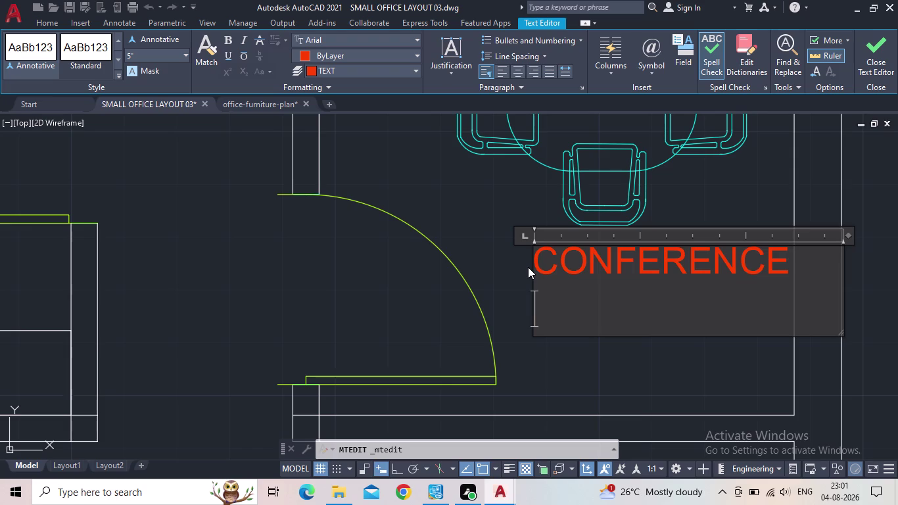
key(7)
text('3)
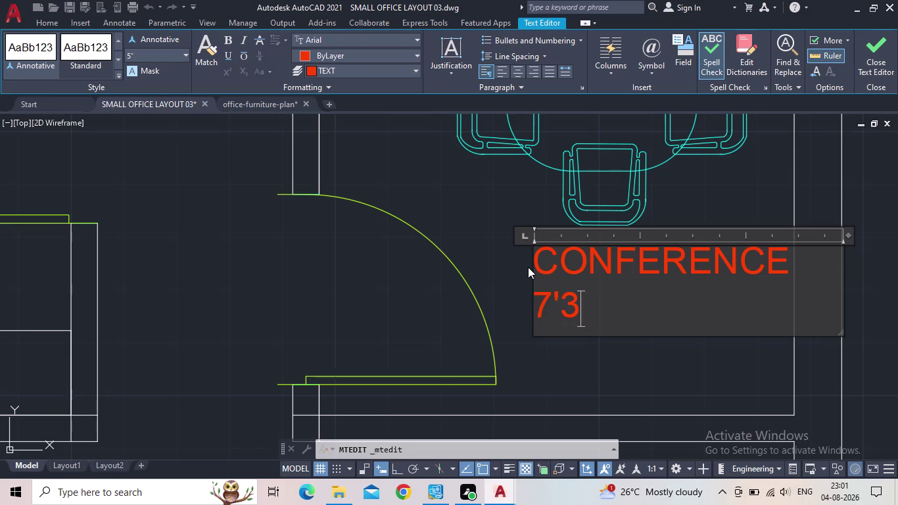
text(")
key(x)
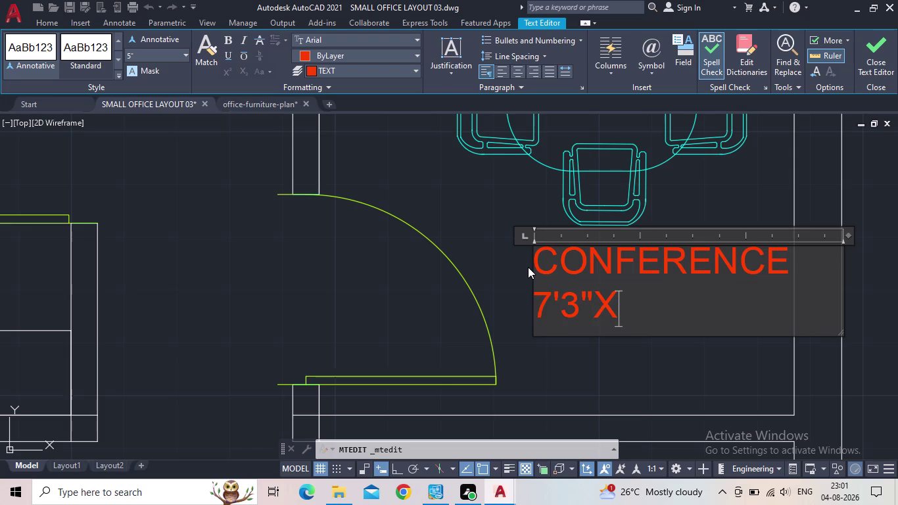
text(10'0)
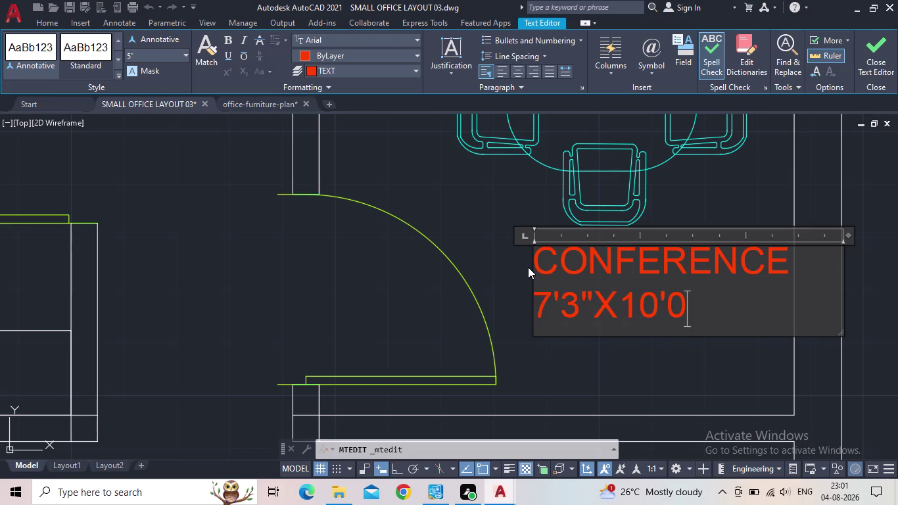
text(")
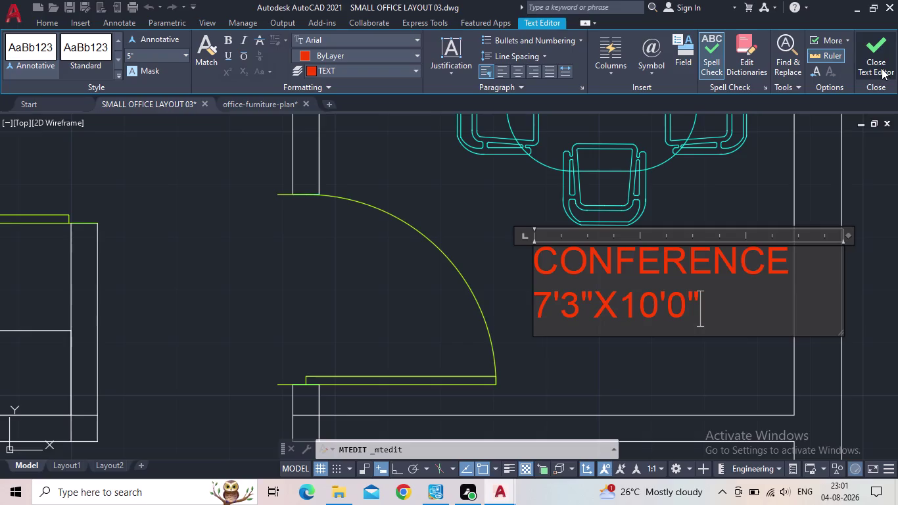
click(881, 68)
Nudge the CONFERENCE label slightly left and pan to the second CABIN-1 label.
click(637, 261)
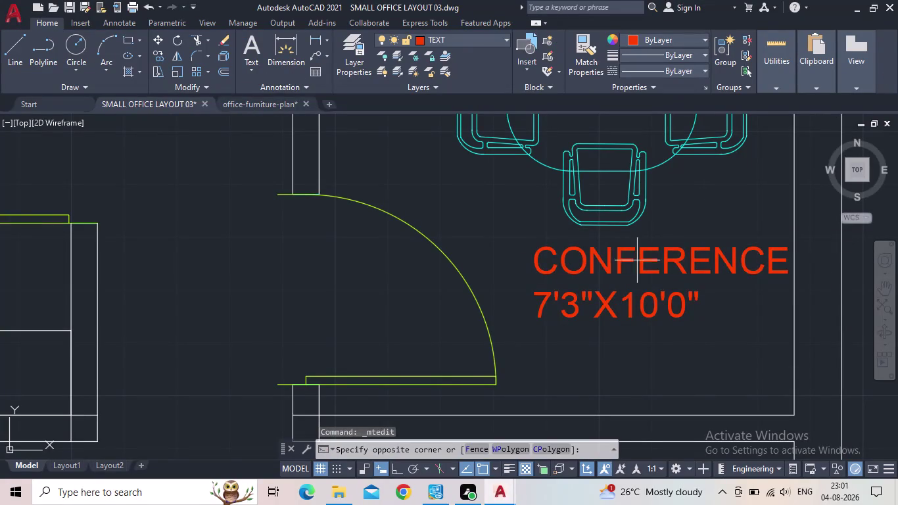
click(588, 262)
click(535, 246)
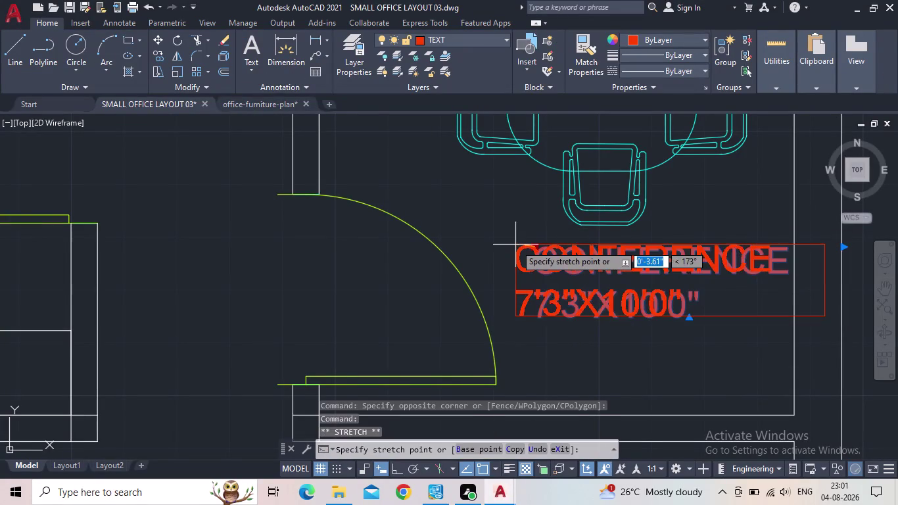
click(504, 247)
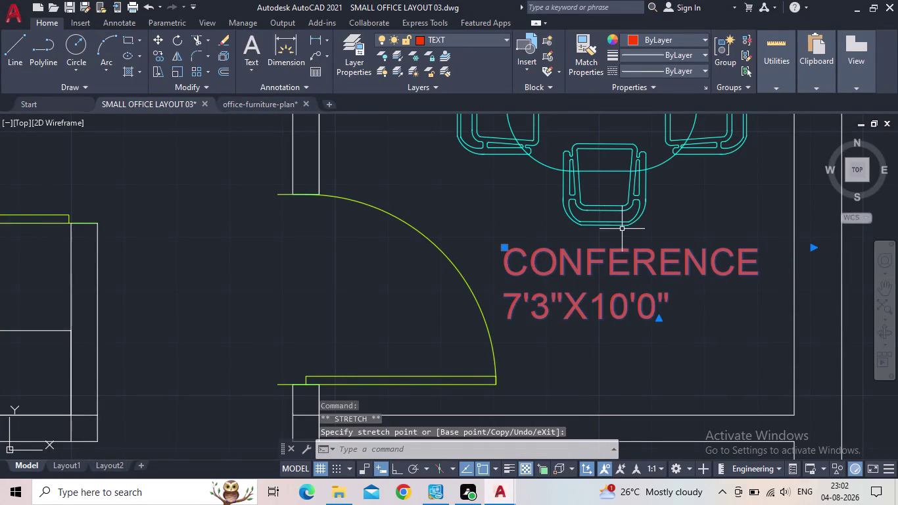
key(Escape)
scroll(down, 3)
middle_drag(644, 276, 708, 192)
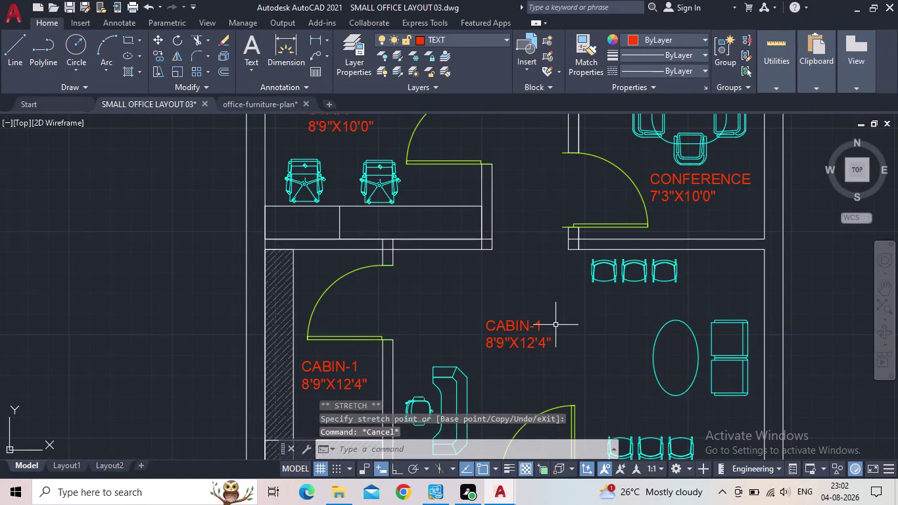
middle_drag(555, 323, 594, 256)
Replace the second CABIN-1 label's text with RECEPTION.
double_click(553, 258)
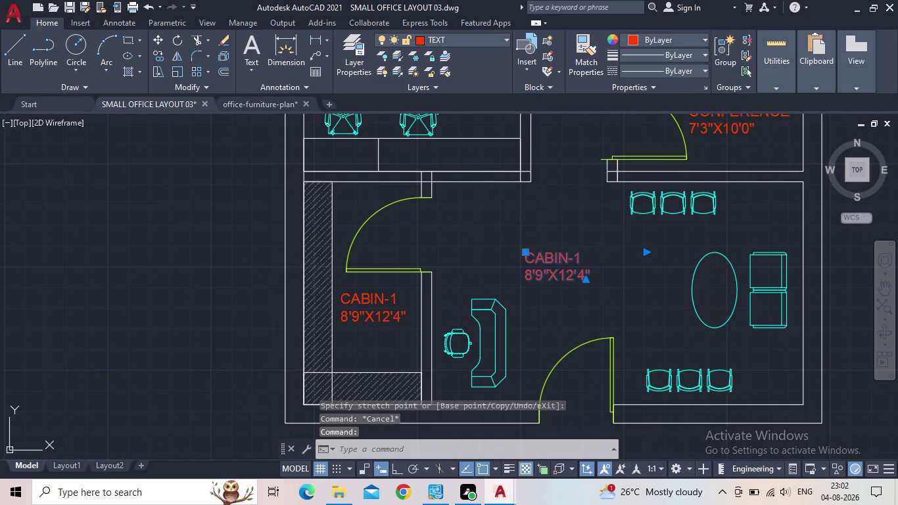
drag(597, 276, 516, 262)
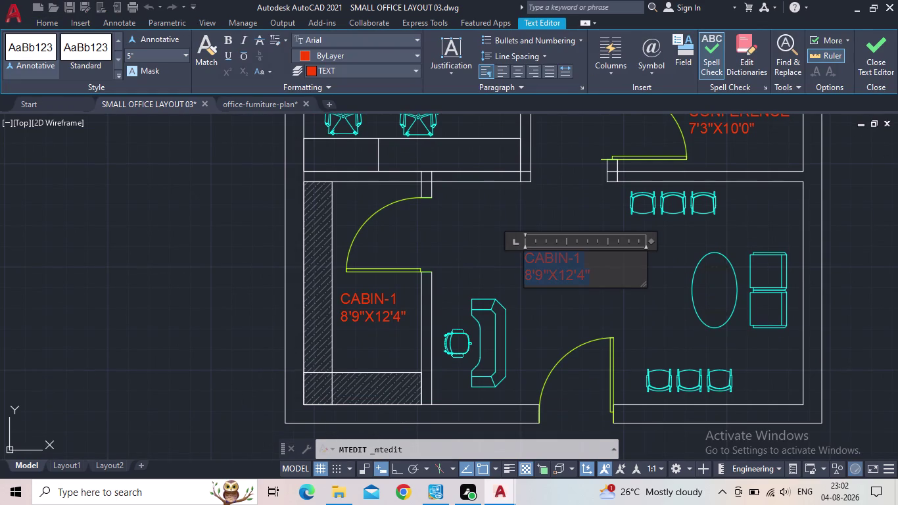
drag(516, 262, 516, 261)
text(RECE)
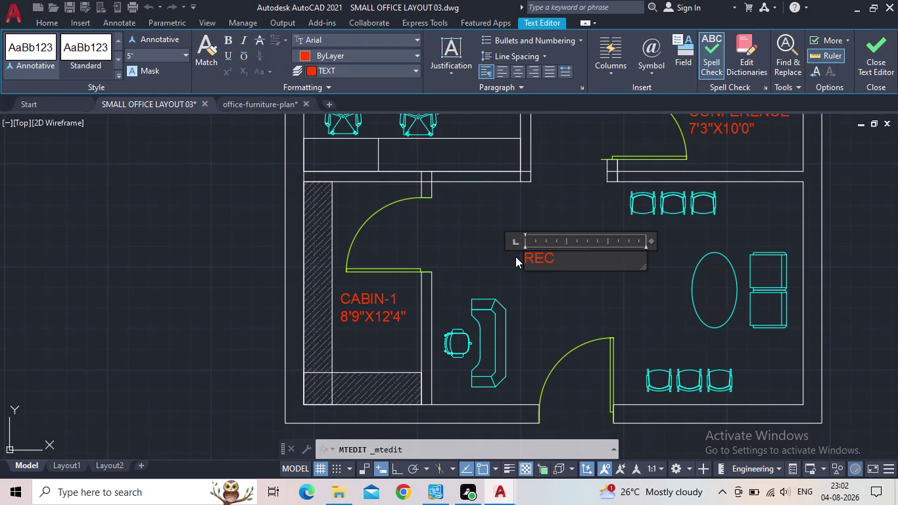
text(PT)
text(ON)
key(space)
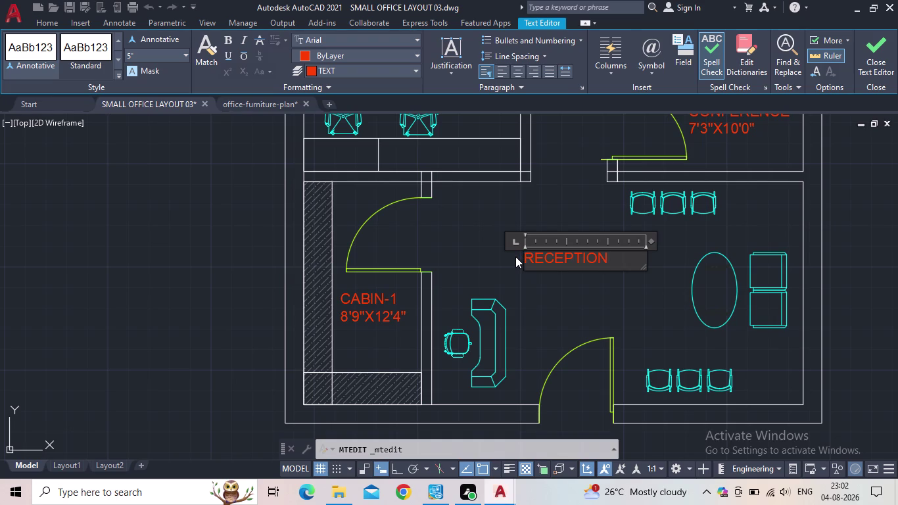
key(shift+dollar)
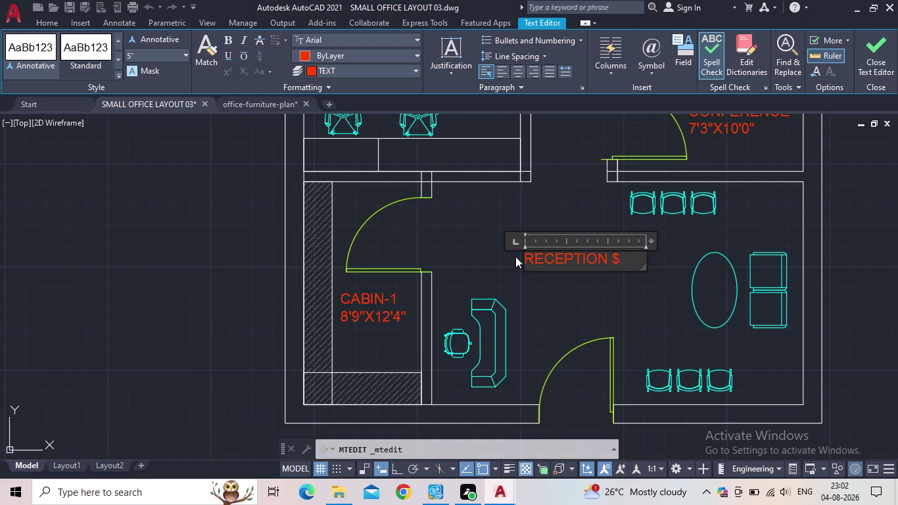
key(BackSpace)
click(515, 257)
key(shift+ampersand)
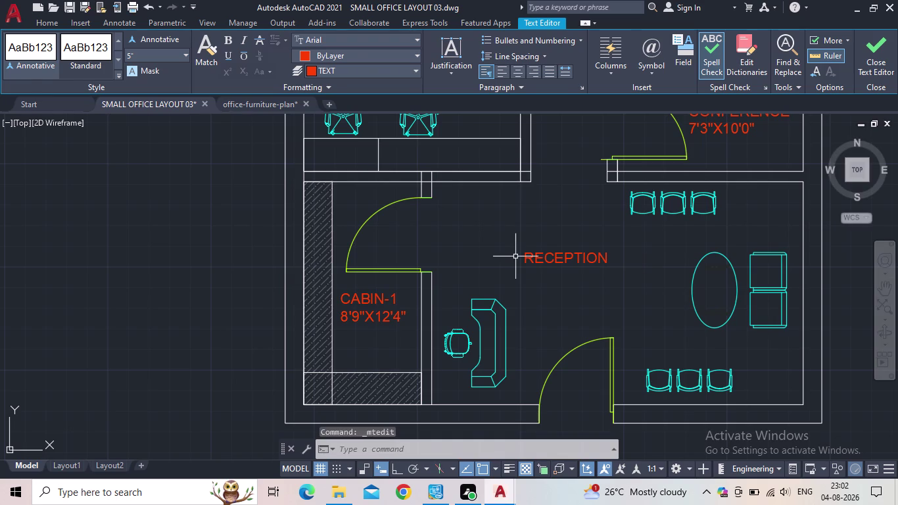
key(BackSpace)
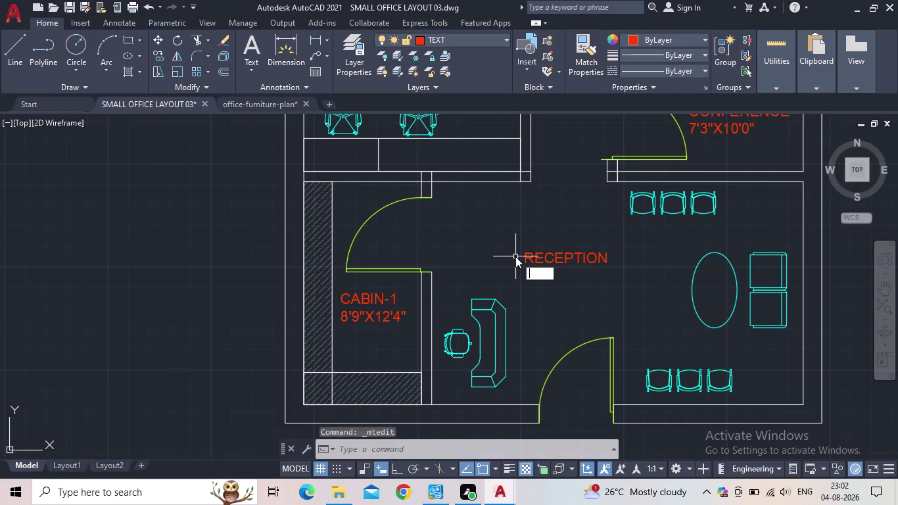
key(Escape)
Widen the label and complete it as RECEPTION & WAITING 15'0"X9'0".
double_click(587, 261)
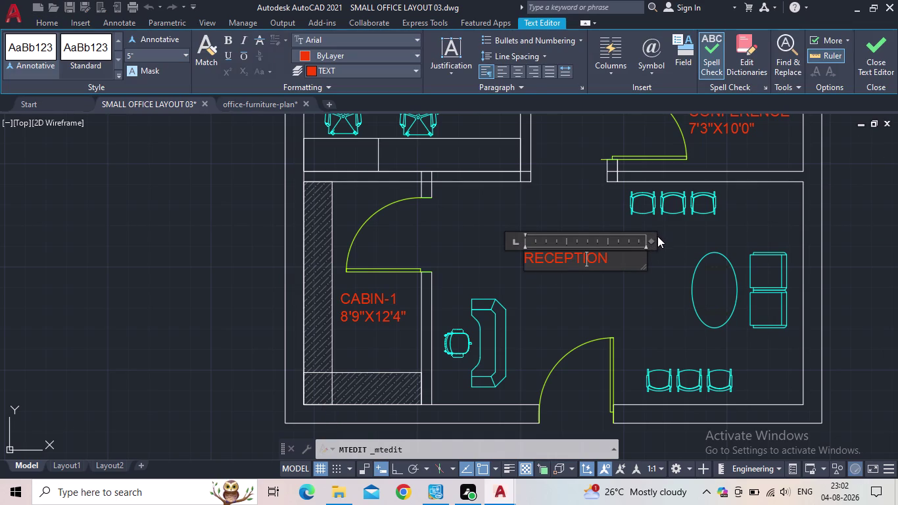
drag(653, 244, 758, 248)
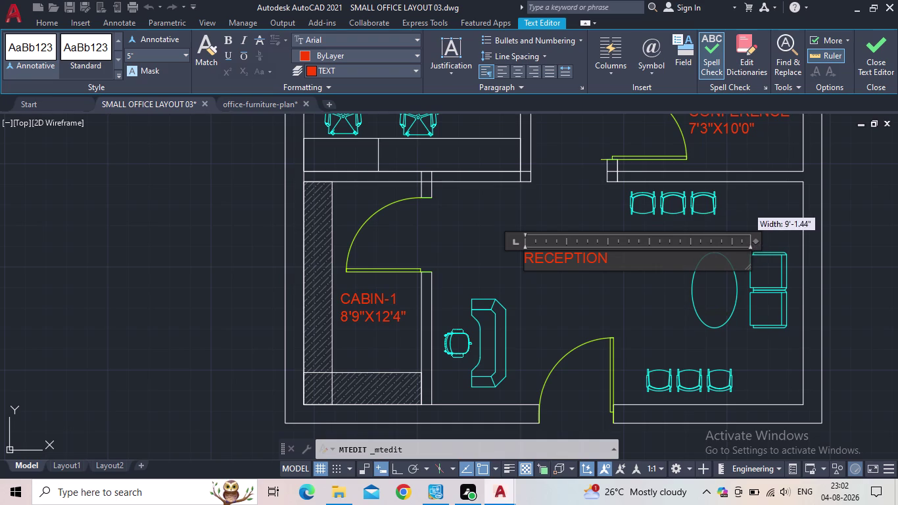
click(636, 261)
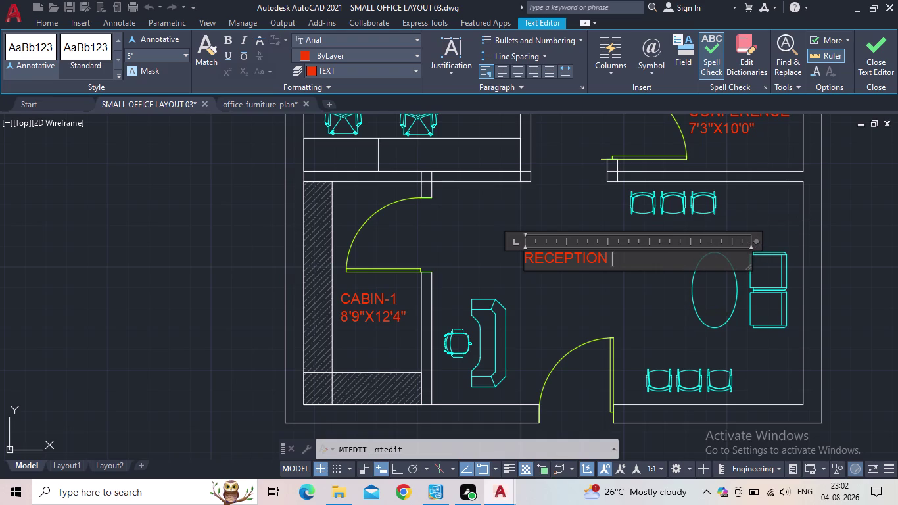
key(shift+ampersand)
key(space)
text(WA)
text(ITING)
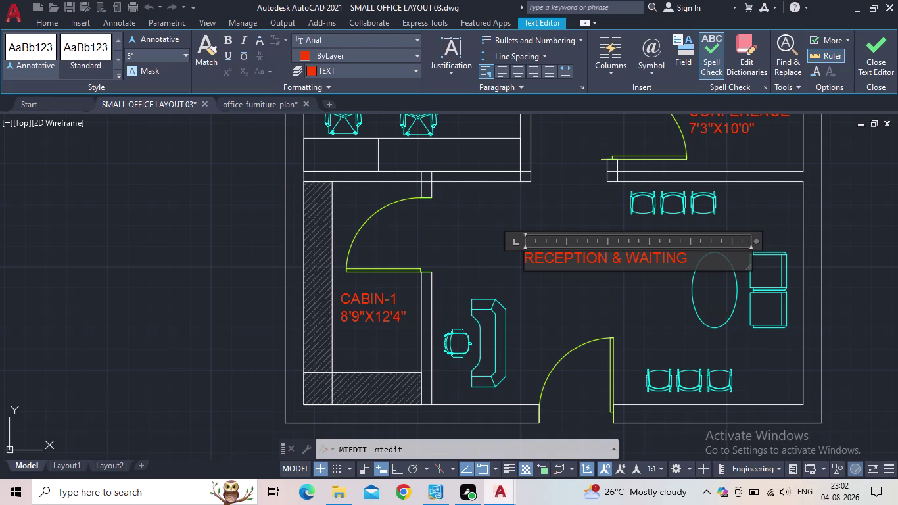
key(Return)
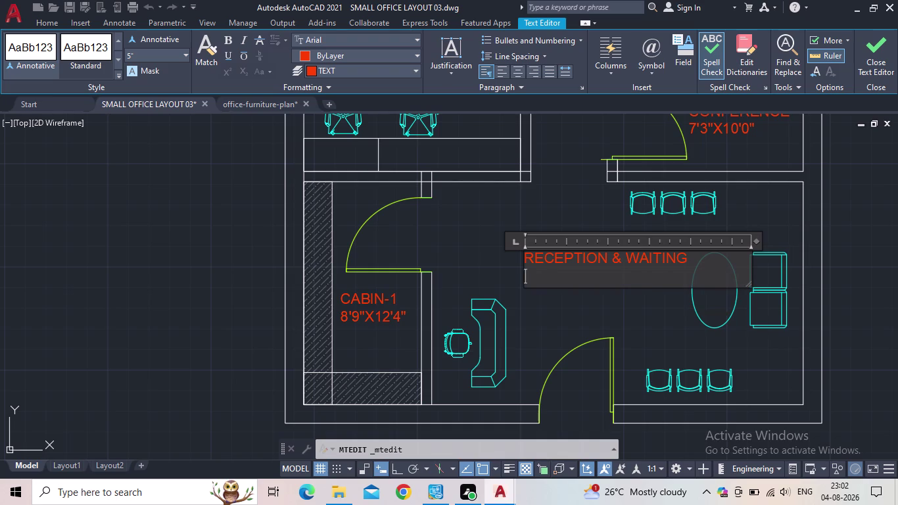
text(15')
text(0")
key(x)
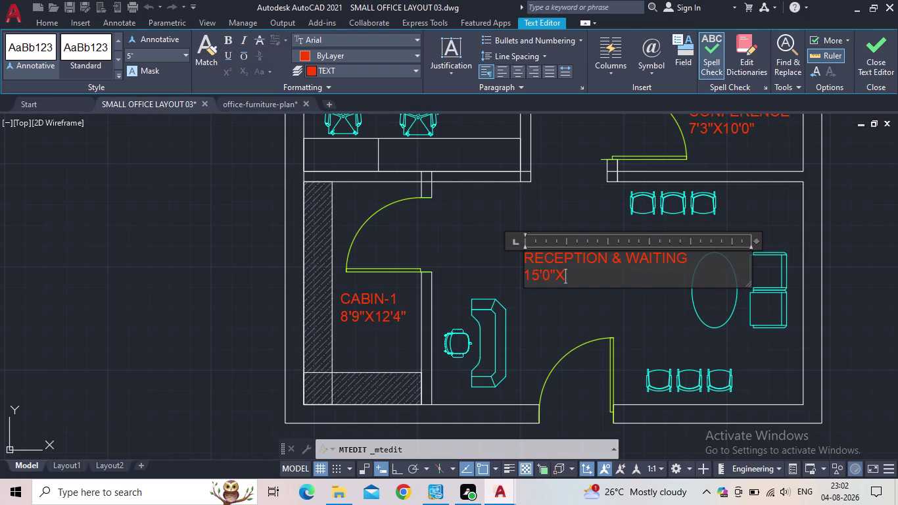
text(9'0")
Indent the 15'0"X9'0" dimension line with spaces to centre it under the name.
key(Left)
key(Left)
key(Left)
key(Left)
key(space)
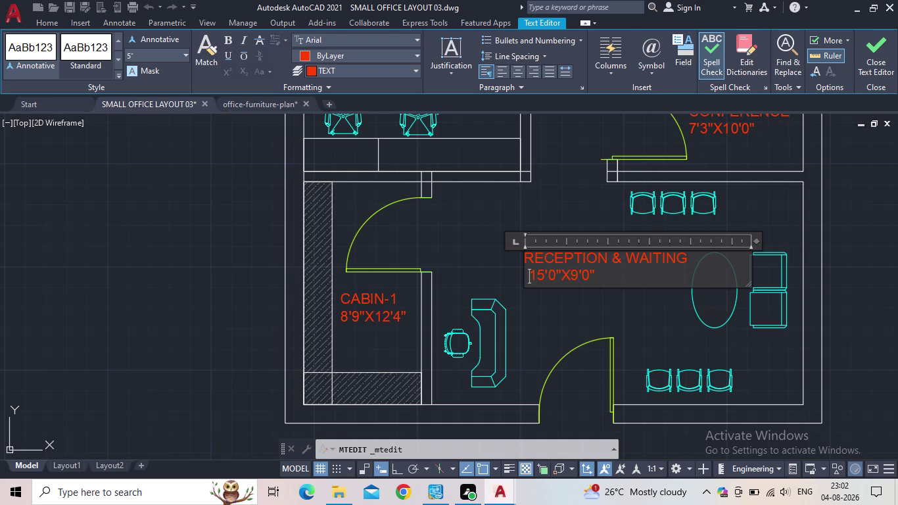
key(space)
key(space)
key(space)
key(space)
key(space)
key(space)
key(space)
key(space)
key(space)
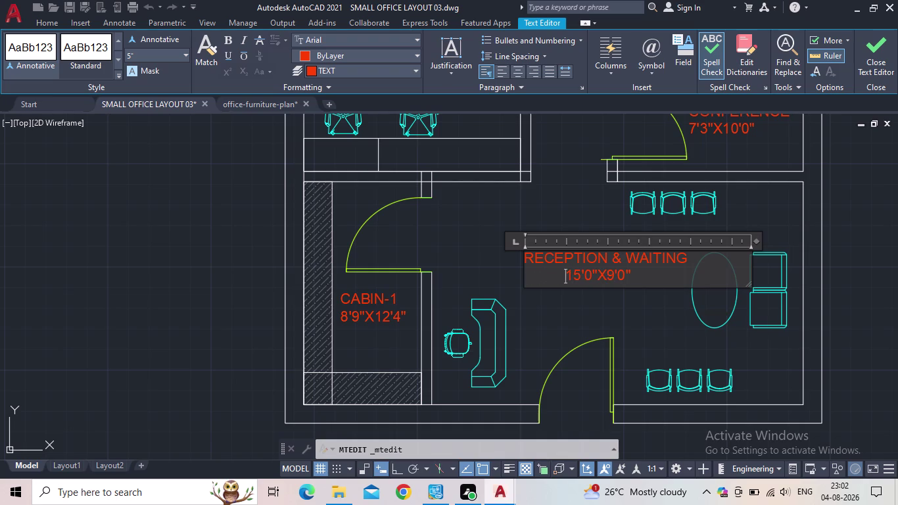
key(space)
key(space)
key(space)
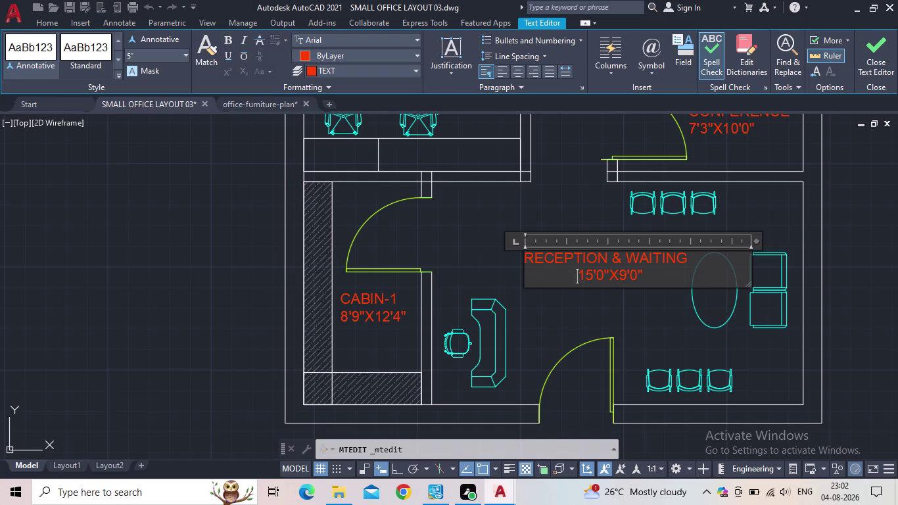
Set the reception label's text height to 6".
drag(668, 276, 520, 261)
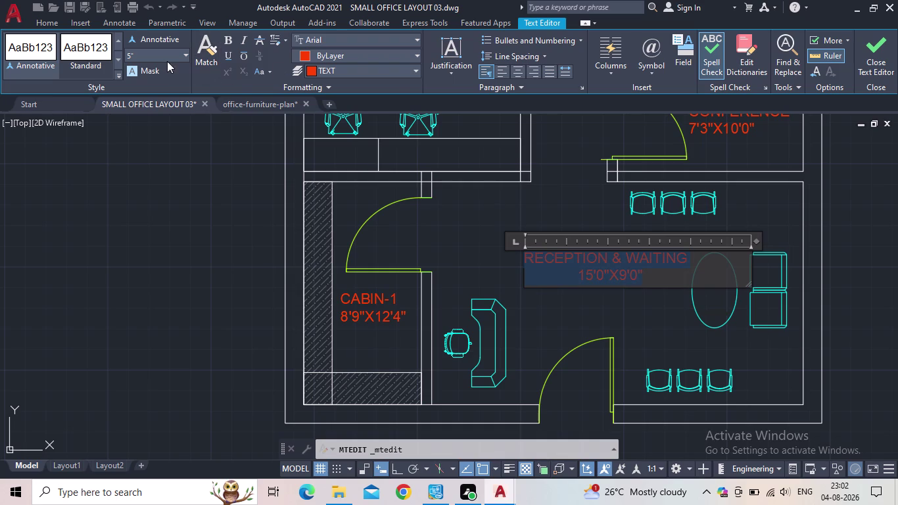
click(163, 57)
text(6)
text(")
key(Return)
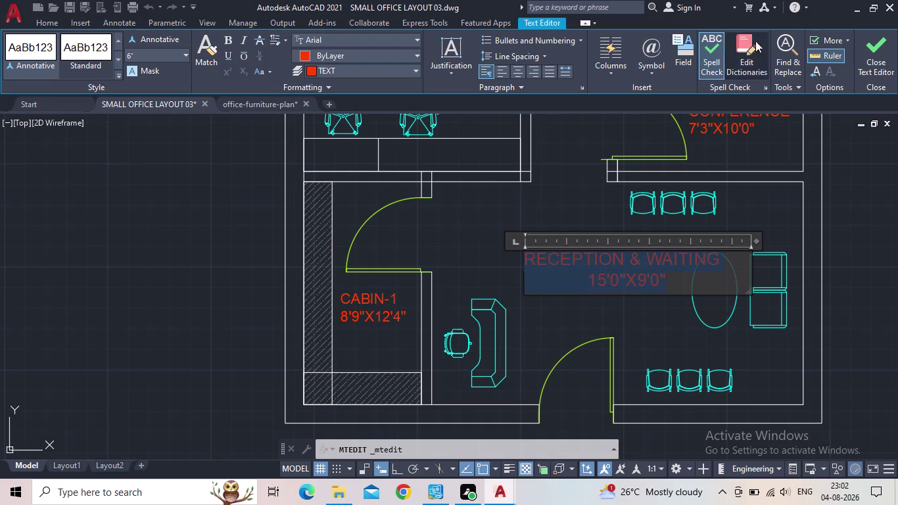
click(867, 61)
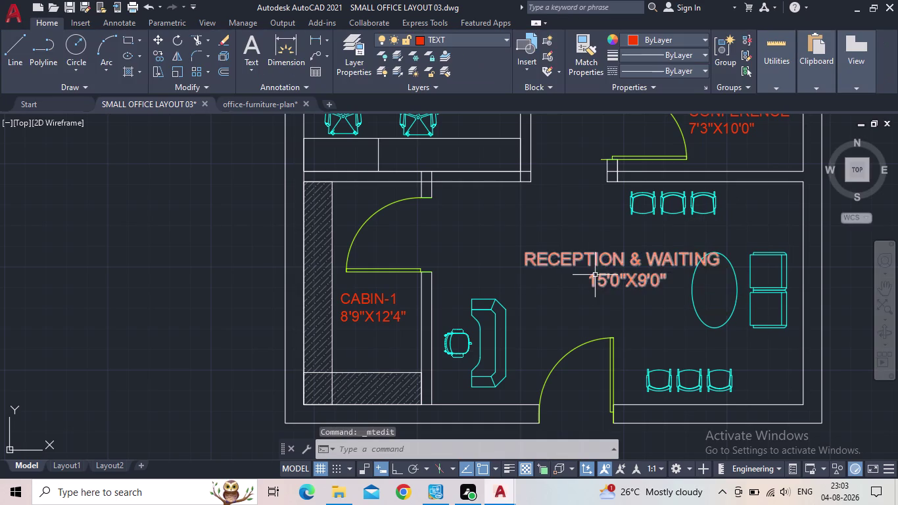
Move the reception label slightly left and pan to the adjacent room.
click(591, 262)
click(541, 258)
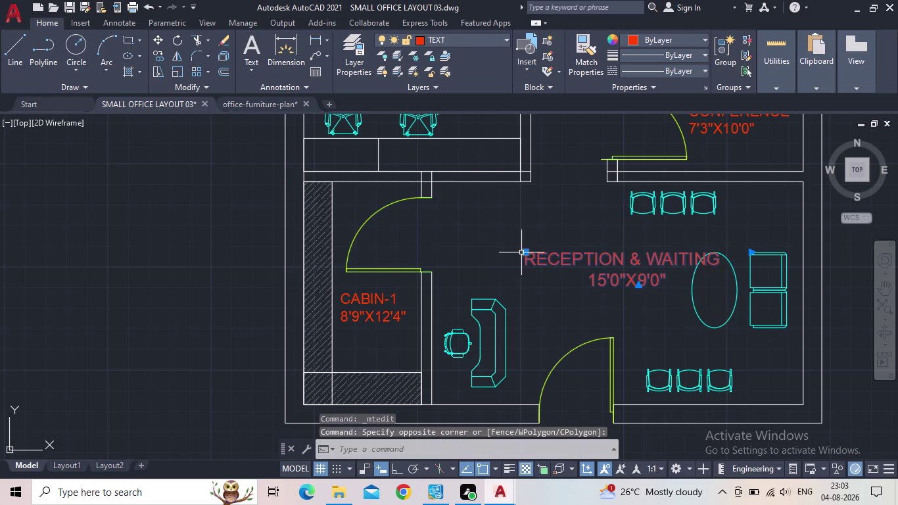
click(523, 253)
scroll(up, 3)
scroll(down, 3)
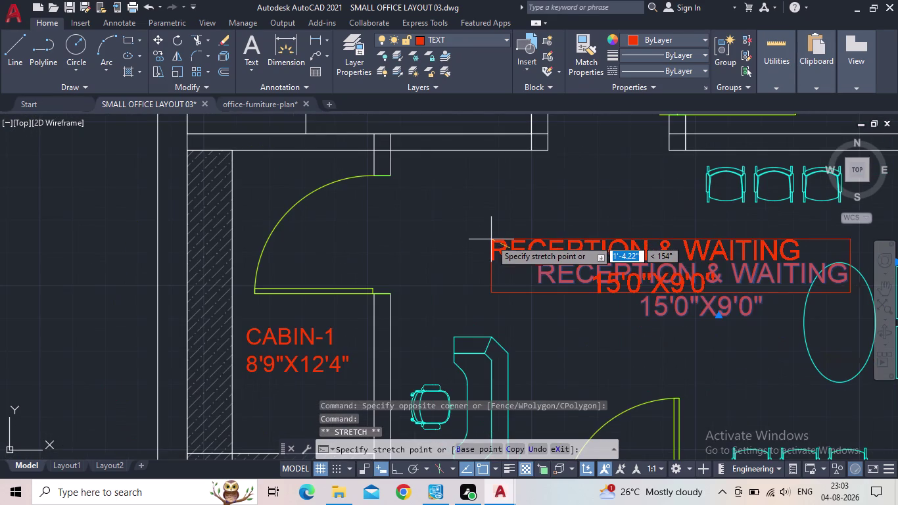
click(473, 235)
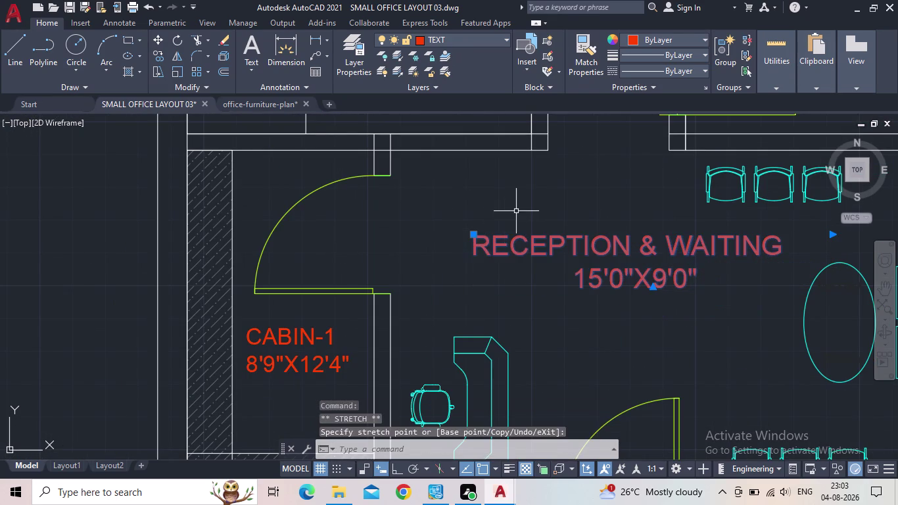
key(Escape)
scroll(down, 3)
middle_drag(516, 207, 544, 249)
Overwrite the hatched room's CABIN-1 label with PANTRY and 4'9"X8'5" on two lines.
scroll(up, 3)
double_click(566, 243)
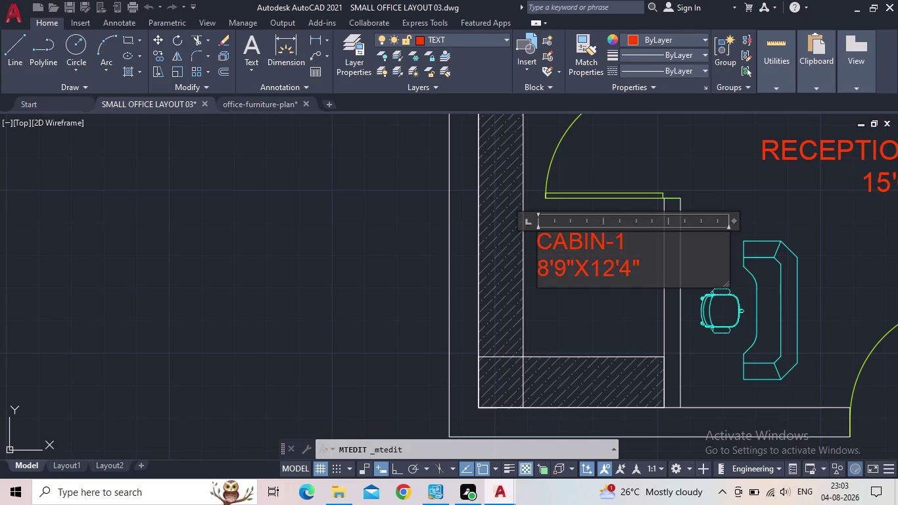
drag(646, 270, 532, 243)
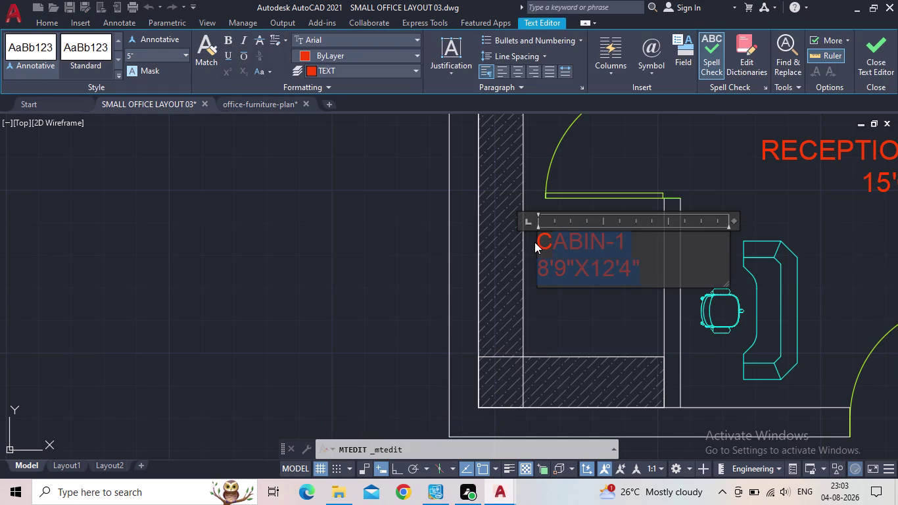
text(PA)
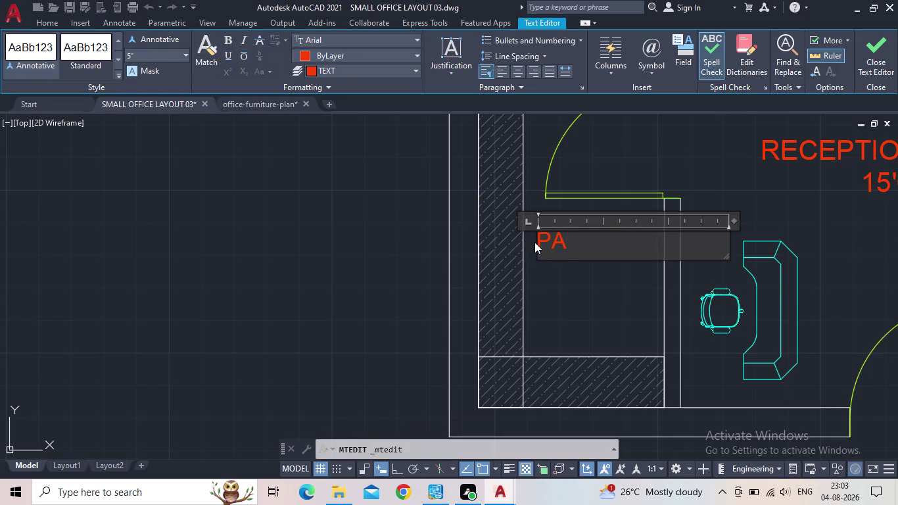
text(NTRY)
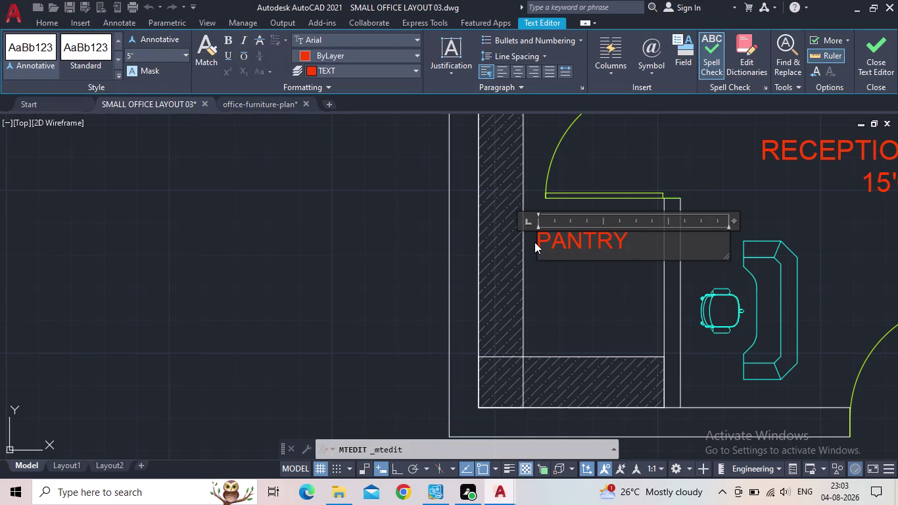
key(Return)
text(4)
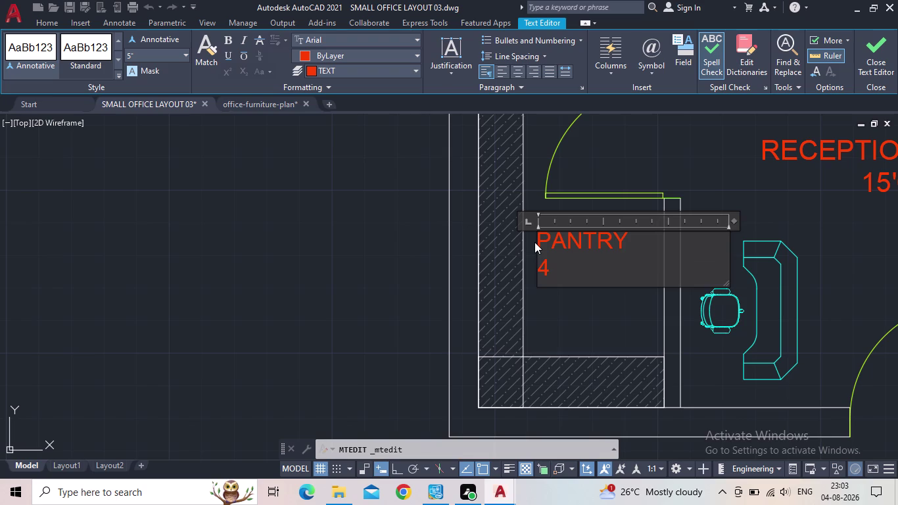
text('9)
key(shift+quotedbl)
key(x)
text(8)
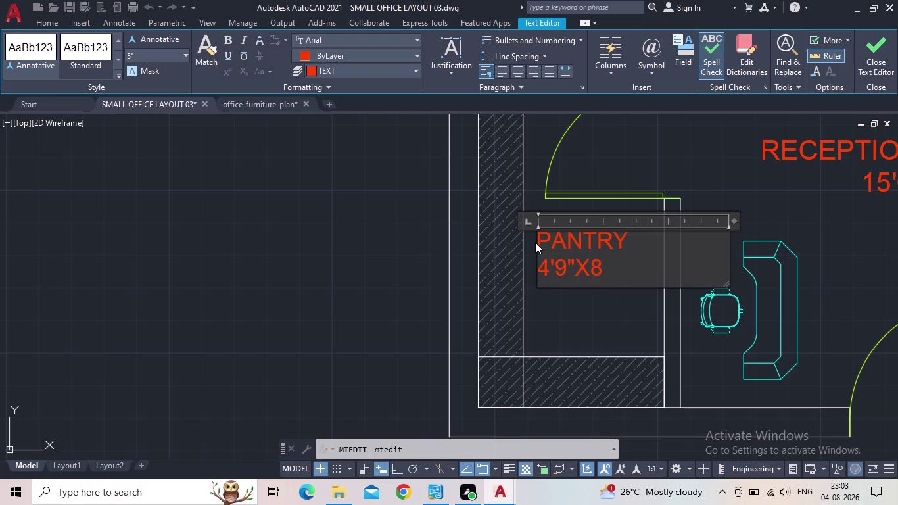
text('5")
click(884, 80)
click(886, 73)
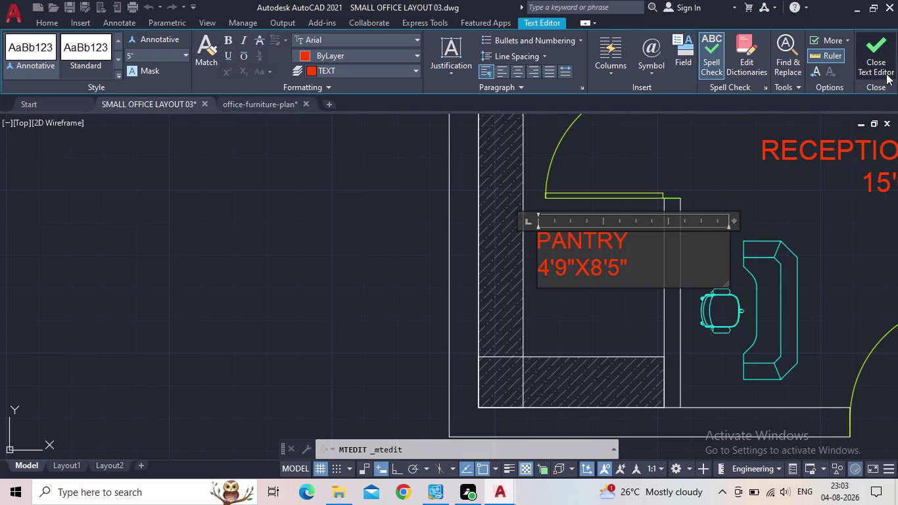
Pan across the plan to view more of the rooms.
scroll(down, 3)
middle_drag(720, 212, 635, 275)
middle_drag(659, 270, 660, 270)
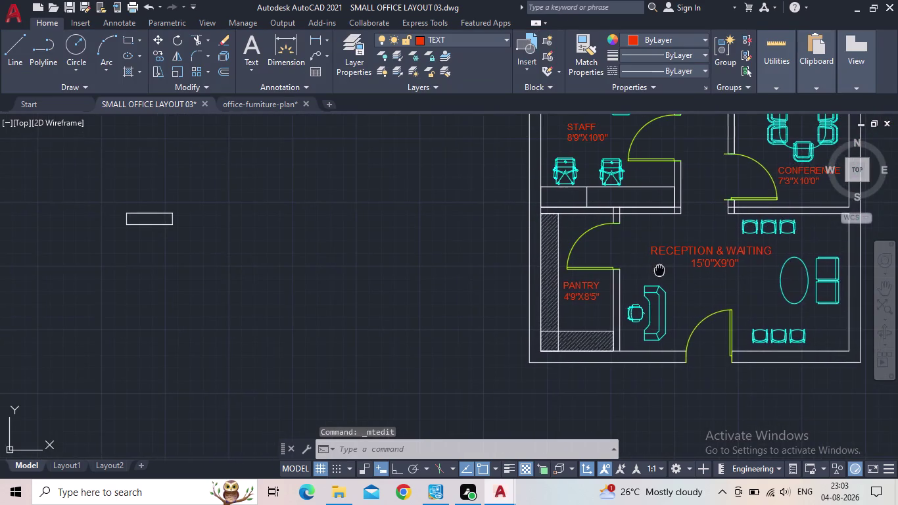
Pan and zoom across the floor plan to locate the stray objects beside it.
middle_drag(660, 270, 614, 322)
middle_drag(671, 241, 635, 360)
scroll(up, 3)
scroll(down, 3)
middle_drag(660, 285, 647, 320)
scroll(up, 3)
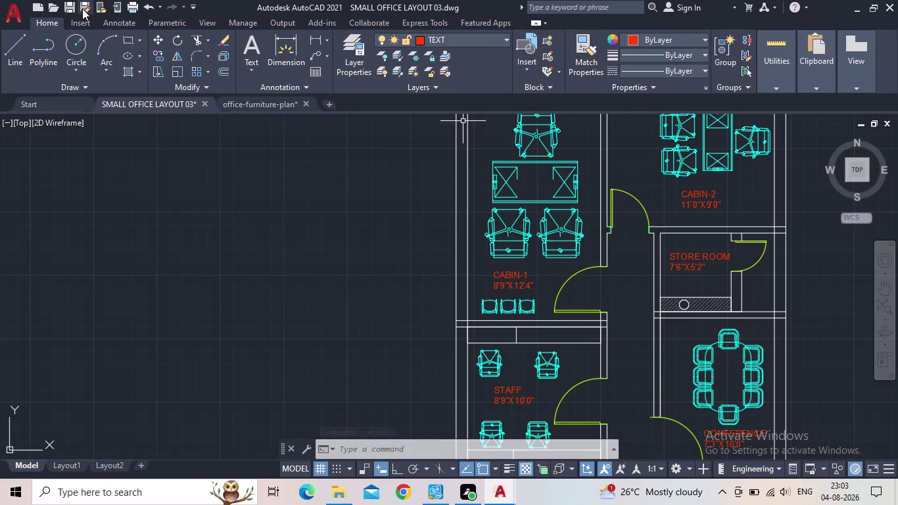
click(72, 8)
middle_drag(540, 202, 531, 227)
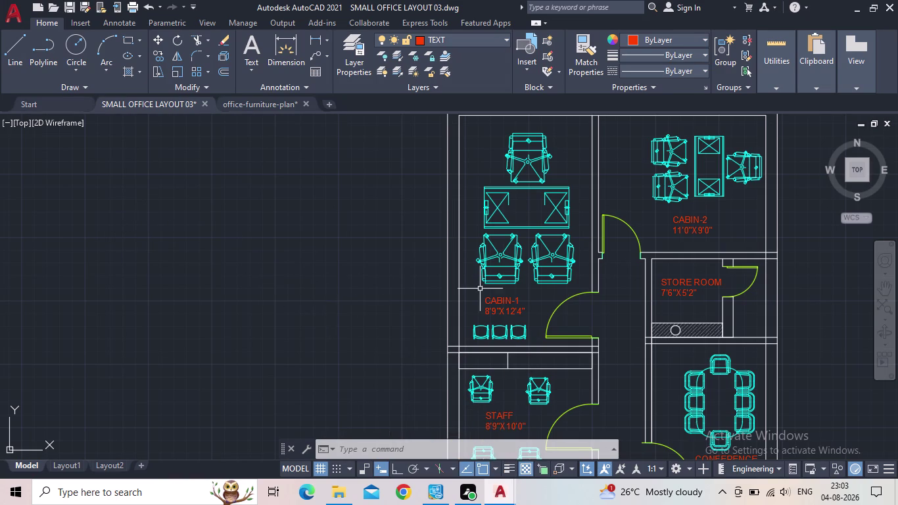
scroll(down, 3)
middle_drag(557, 291, 540, 270)
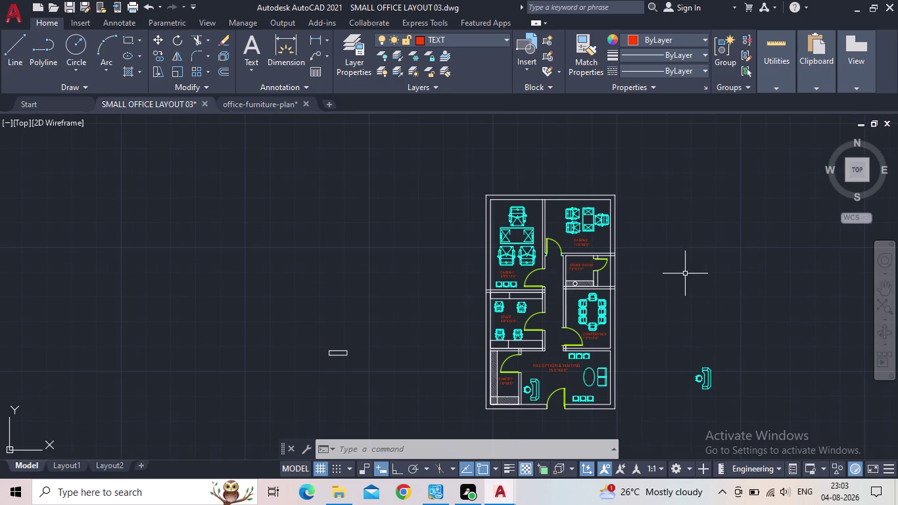
scroll(up, 3)
middle_drag(564, 382, 532, 351)
scroll(up, 3)
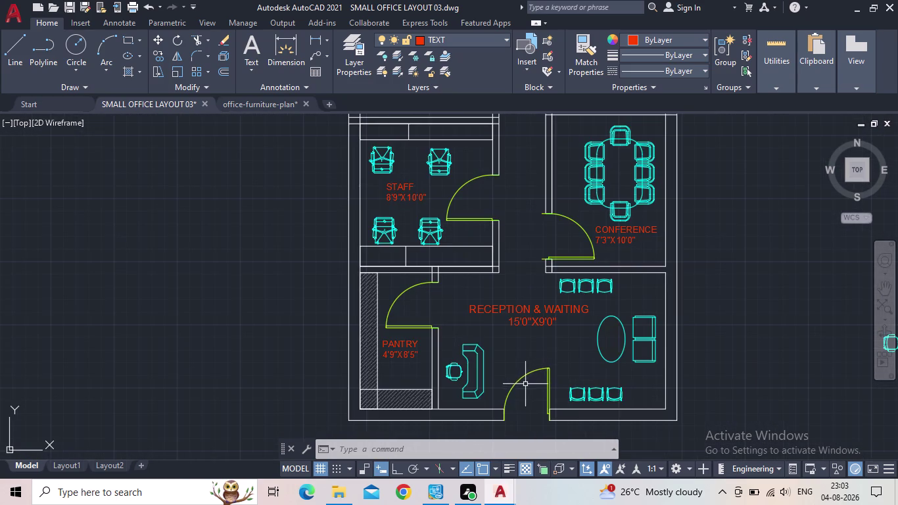
middle_drag(540, 366, 513, 303)
middle_drag(588, 313, 532, 353)
scroll(down, 3)
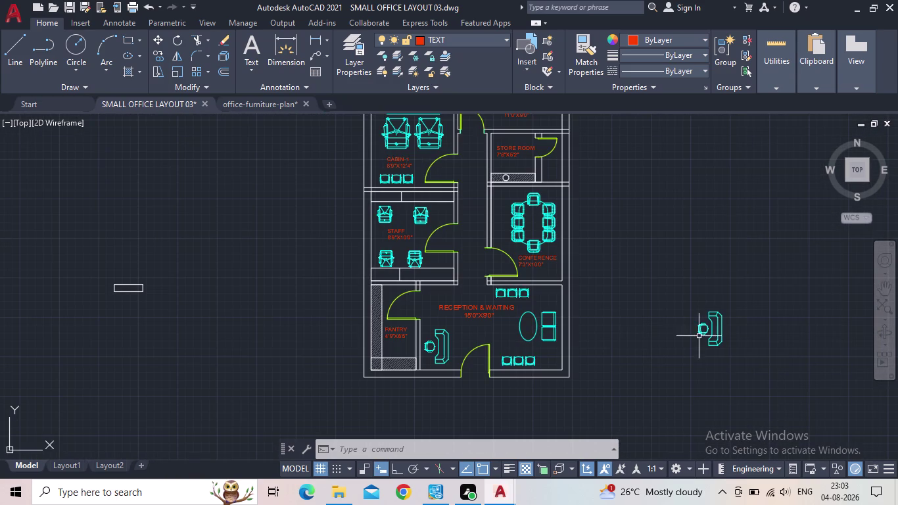
Delete the stray chair block right of the plan and the stray rectangle left of it.
drag(766, 359, 750, 355)
click(697, 311)
key(Delete)
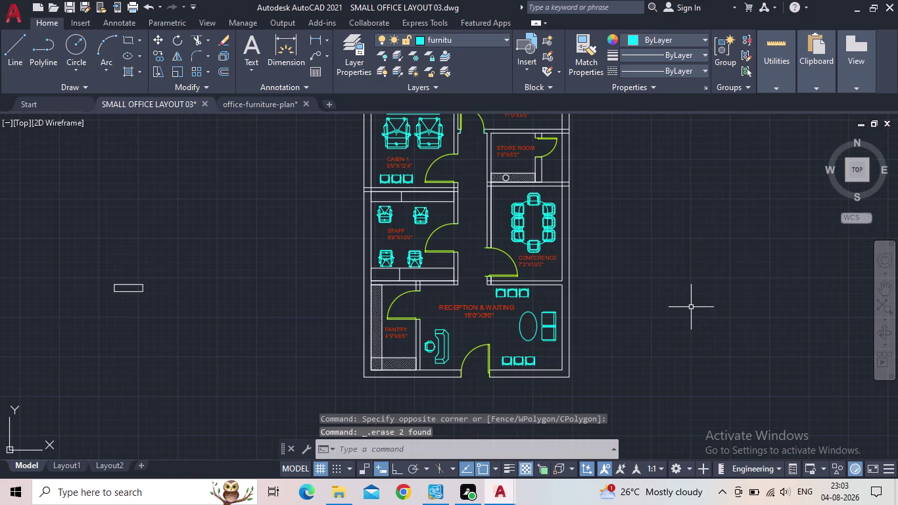
drag(144, 308, 138, 299)
click(86, 256)
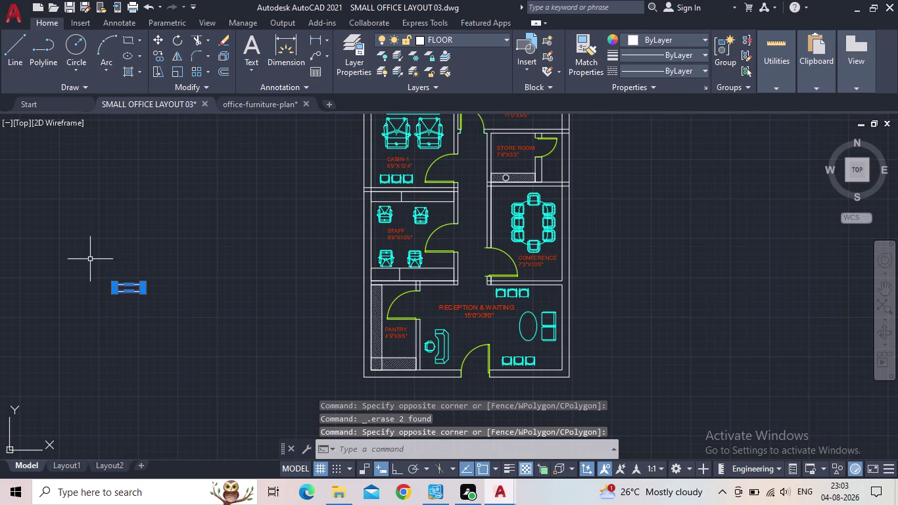
key(Delete)
Delete the remaining stray objects outside the plan and review the cleaned-up drawing.
scroll(down, 3)
middle_drag(183, 292, 308, 470)
scroll(down, 3)
drag(566, 324, 545, 272)
click(493, 226)
key(Delete)
scroll(down, 3)
middle_drag(483, 260, 488, 280)
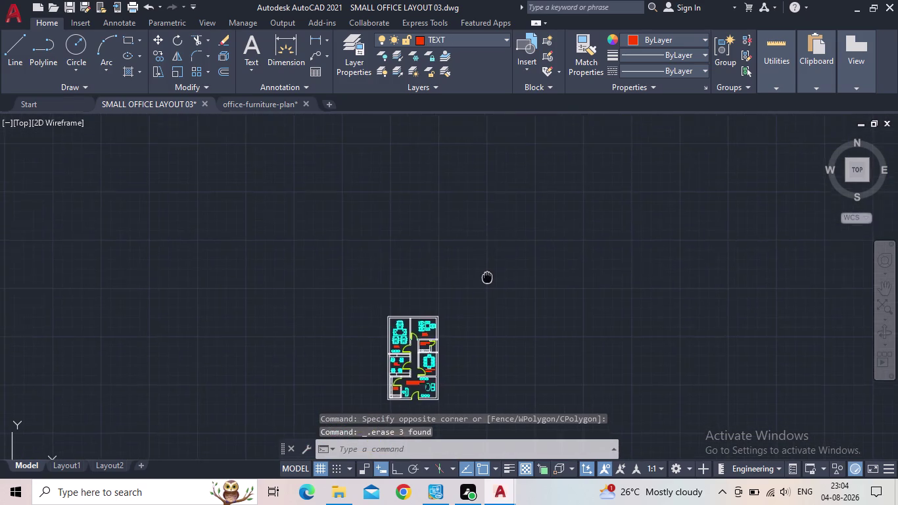
middle_drag(488, 280, 487, 282)
scroll(down, 3)
scroll(up, 3)
scroll(up, 3)
middle_drag(468, 280, 390, 388)
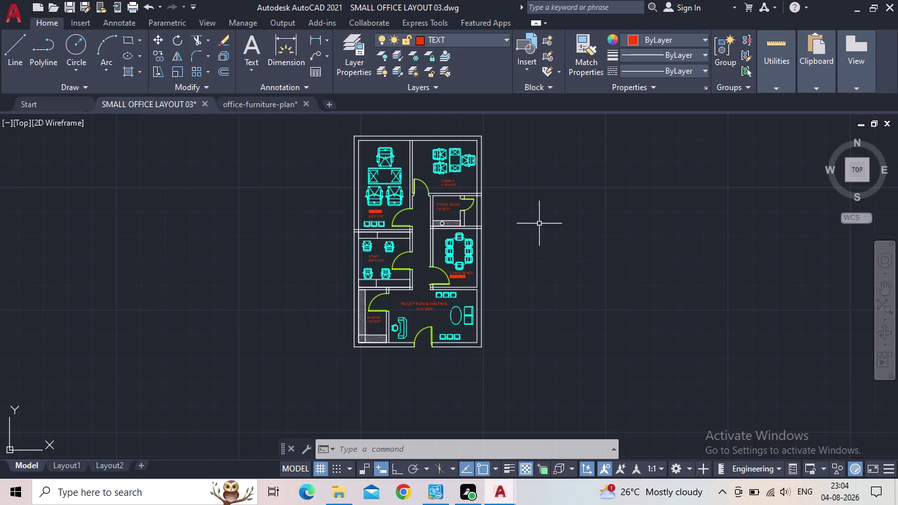
Pan and zoom over the floor plan to review the rooms and their labels.
middle_drag(546, 234, 550, 274)
scroll(up, 3)
middle_drag(516, 359, 674, 332)
scroll(down, 3)
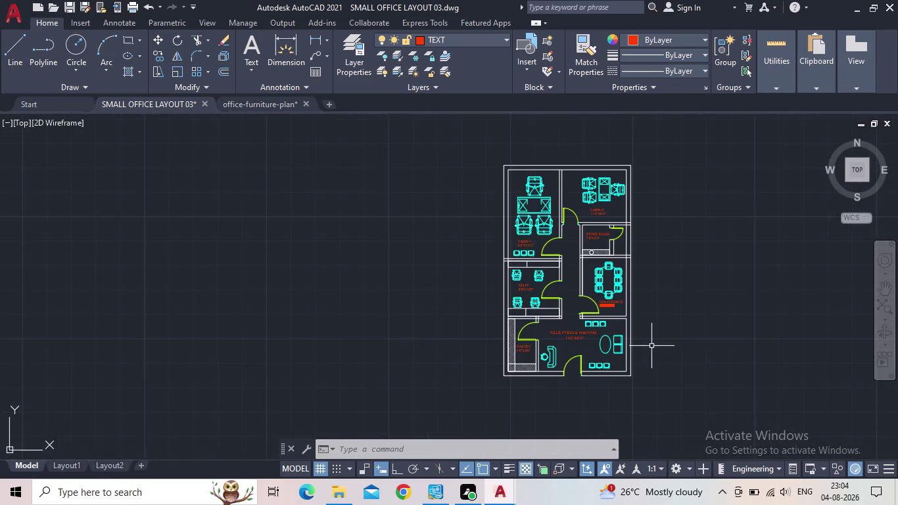
middle_drag(652, 346, 682, 342)
scroll(up, 3)
scroll(up, 3)
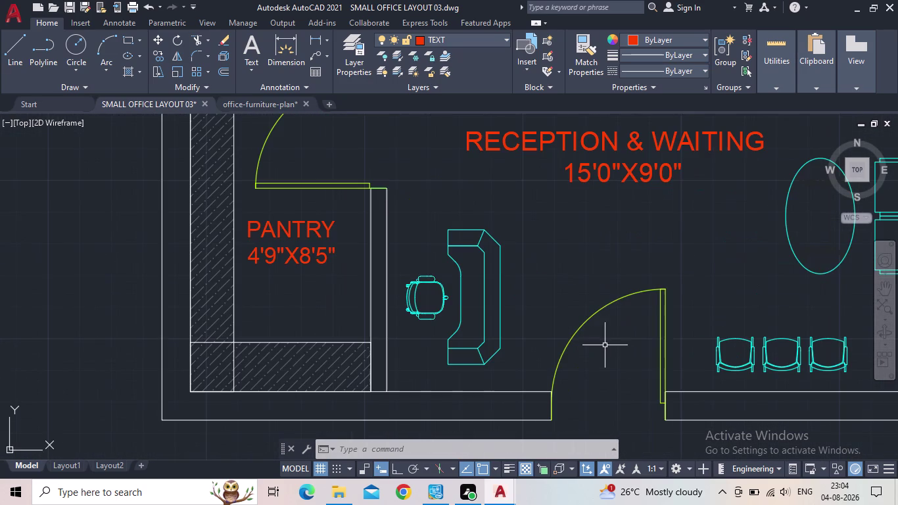
scroll(down, 3)
scroll(down, 3)
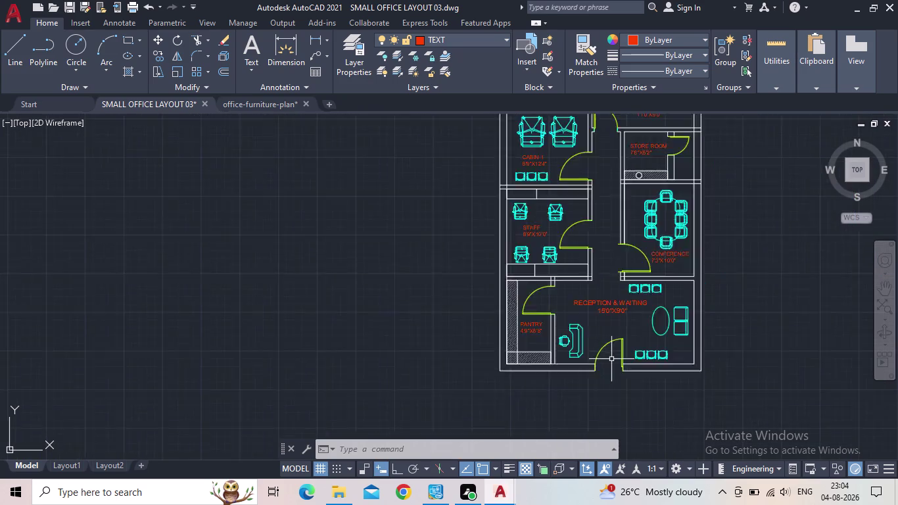
middle_drag(727, 361, 732, 351)
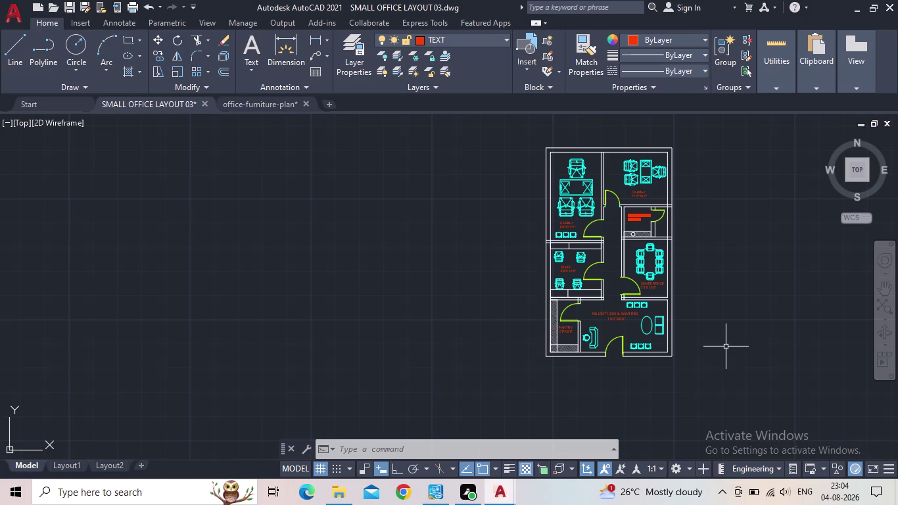
middle_drag(710, 367, 708, 372)
middle_drag(708, 372, 694, 407)
scroll(up, 3)
middle_drag(678, 394, 671, 429)
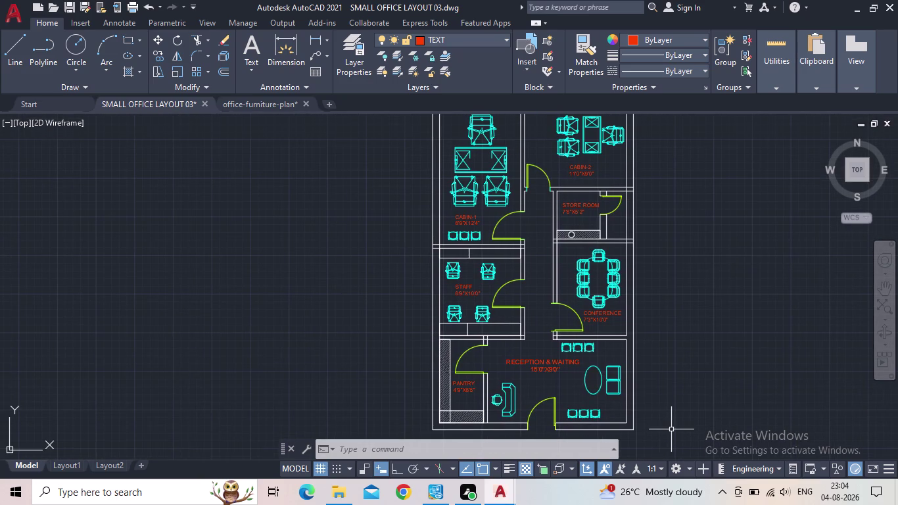
scroll(down, 3)
middle_drag(670, 427, 667, 390)
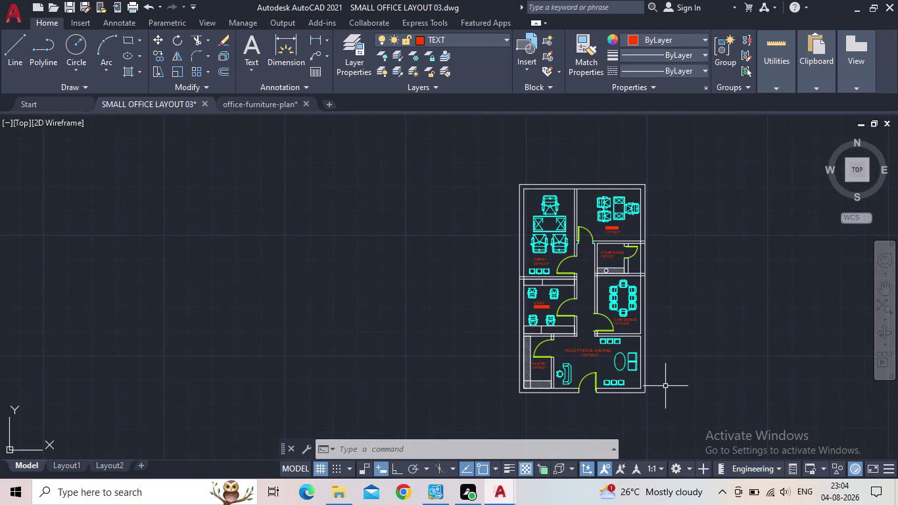
scroll(up, 3)
middle_drag(662, 390, 673, 377)
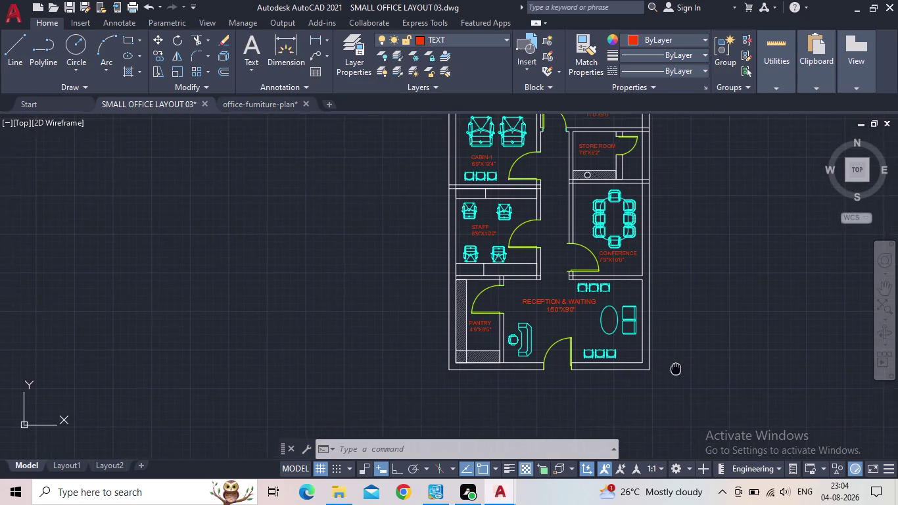
middle_drag(673, 377, 647, 434)
scroll(down, 3)
middle_drag(646, 434, 631, 387)
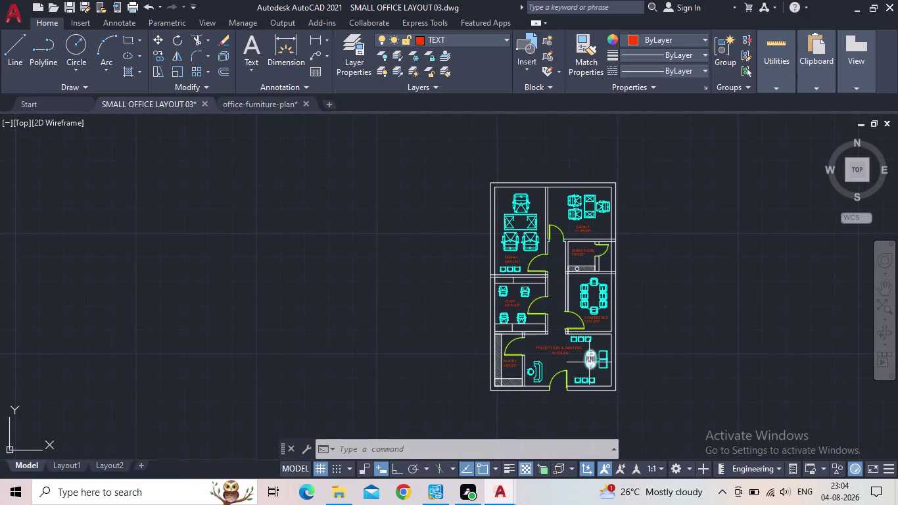
scroll(up, 3)
middle_drag(594, 390, 616, 347)
scroll(down, 3)
middle_drag(584, 331, 607, 363)
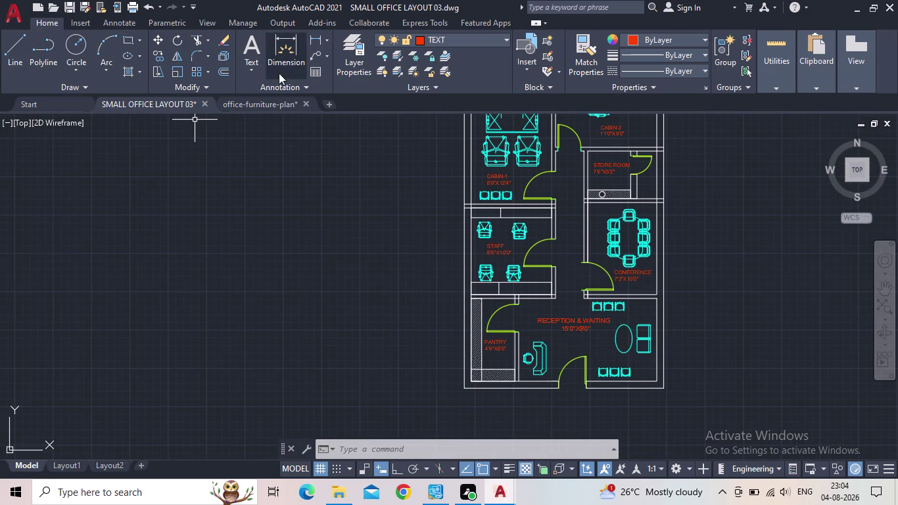
Measure the staff room door opening (about 3'-1") with DIMLINEAR, then cancel without placing it.
click(314, 40)
scroll(up, 3)
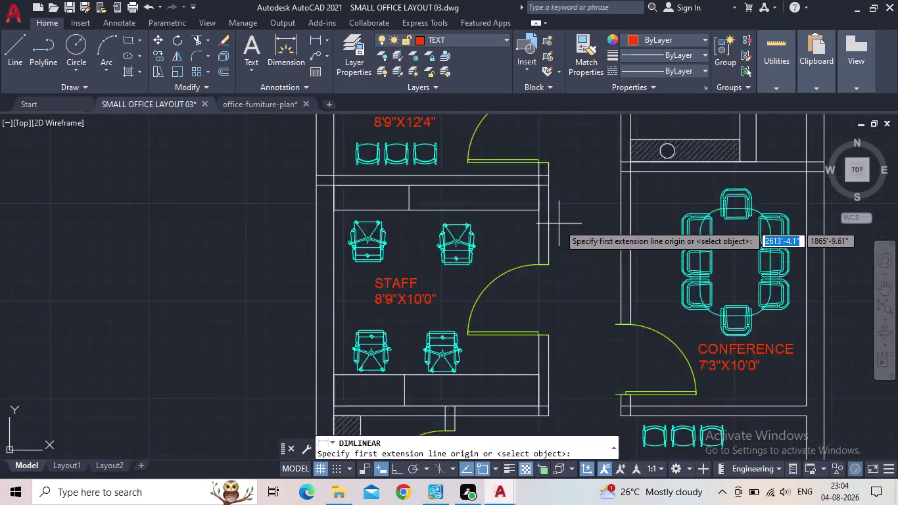
click(542, 286)
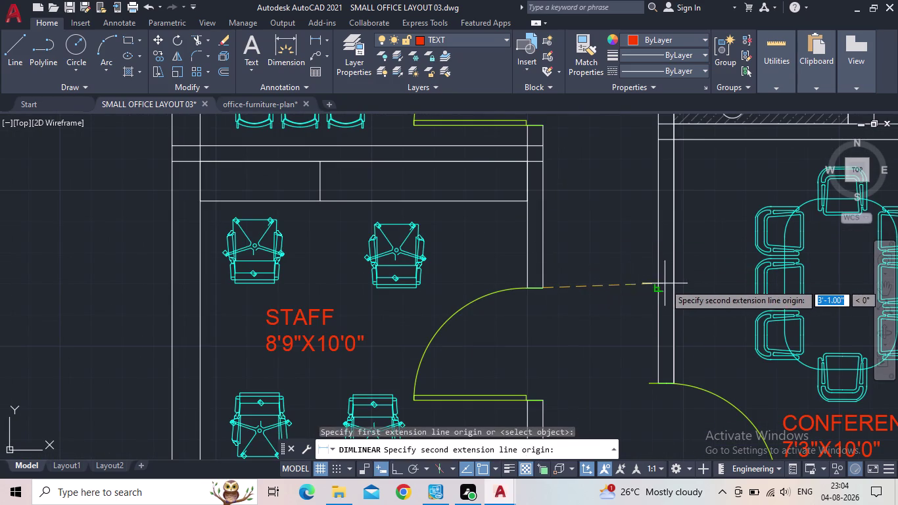
click(654, 285)
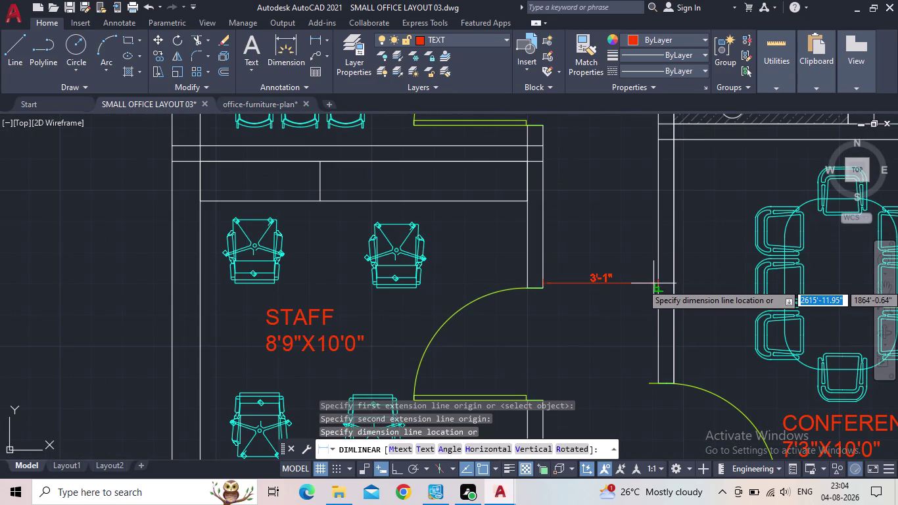
scroll(up, 3)
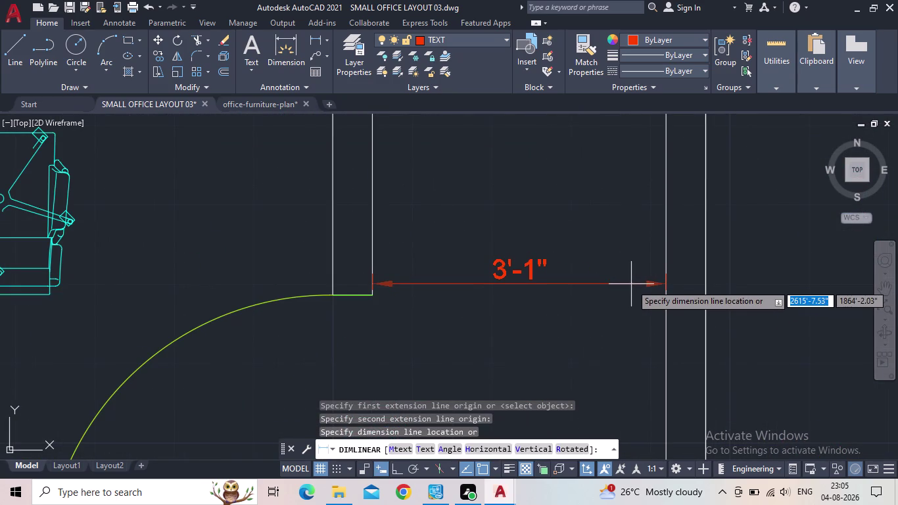
key(Escape)
Zoom to the whole floor plan's extents and open Layer Properties.
scroll(down, 3)
middle_drag(558, 274, 559, 305)
scroll(down, 3)
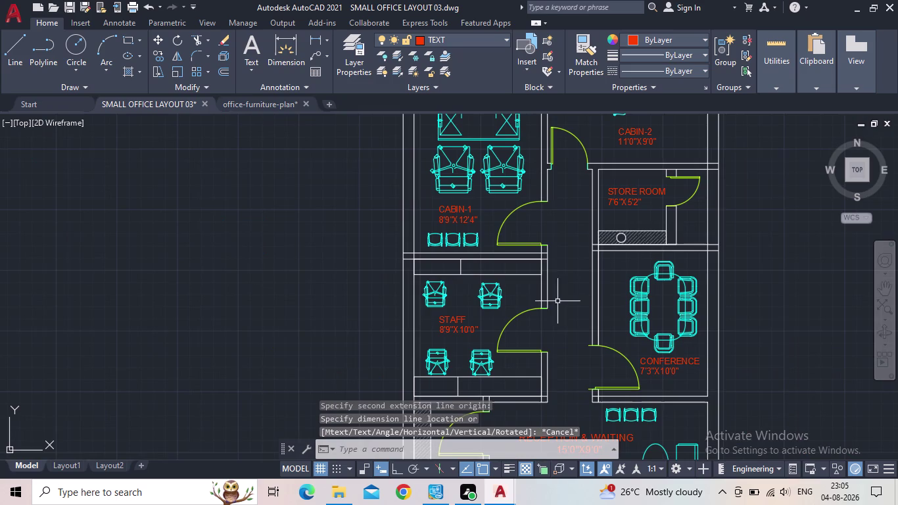
middle_drag(553, 298, 525, 348)
scroll(down, 3)
middle_click(522, 328)
scroll(up, 3)
scroll(up, 3)
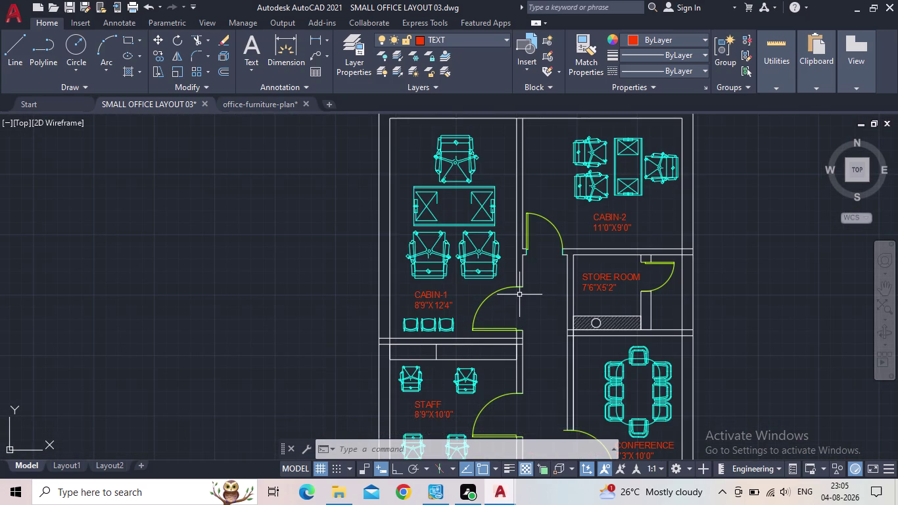
scroll(down, 3)
middle_click(519, 294)
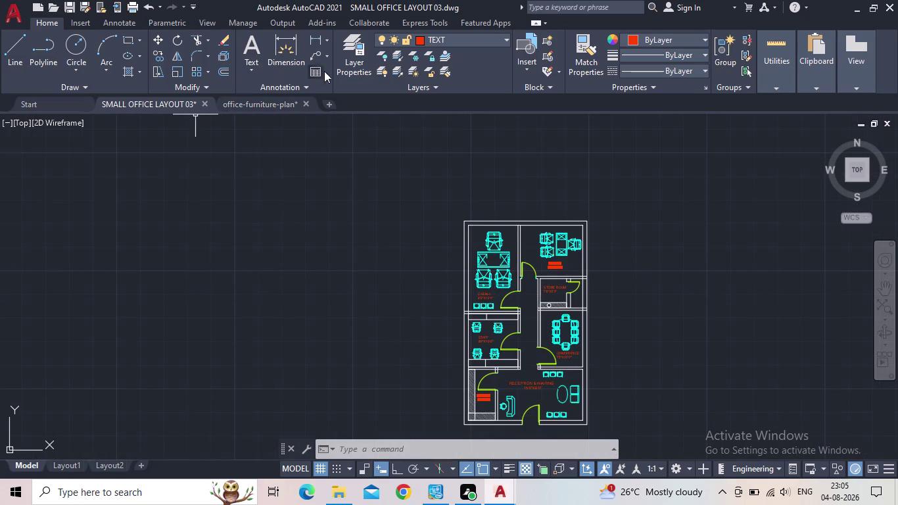
click(341, 69)
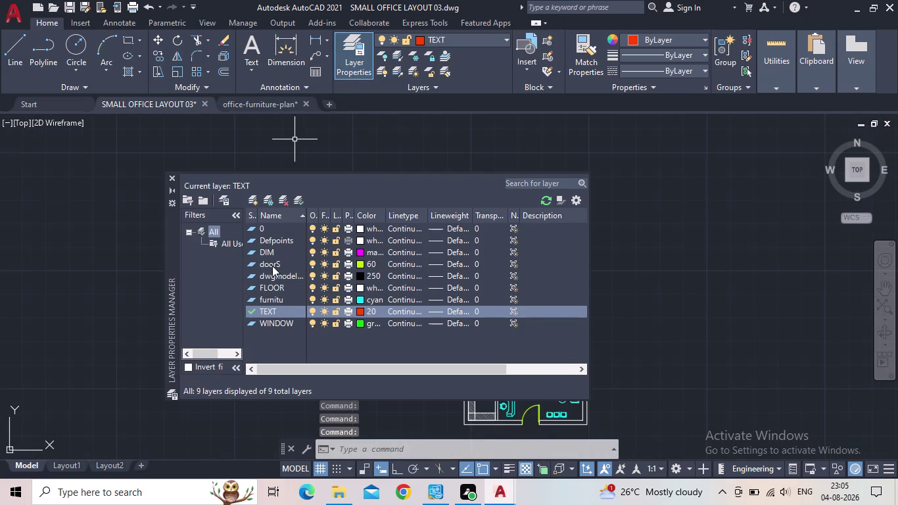
Make WINDOW the current layer.
click(253, 323)
click(251, 322)
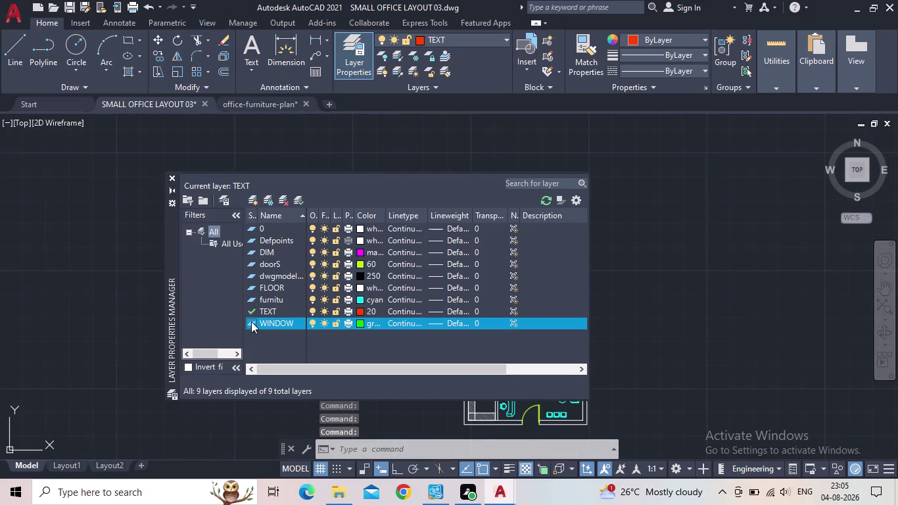
double_click(251, 321)
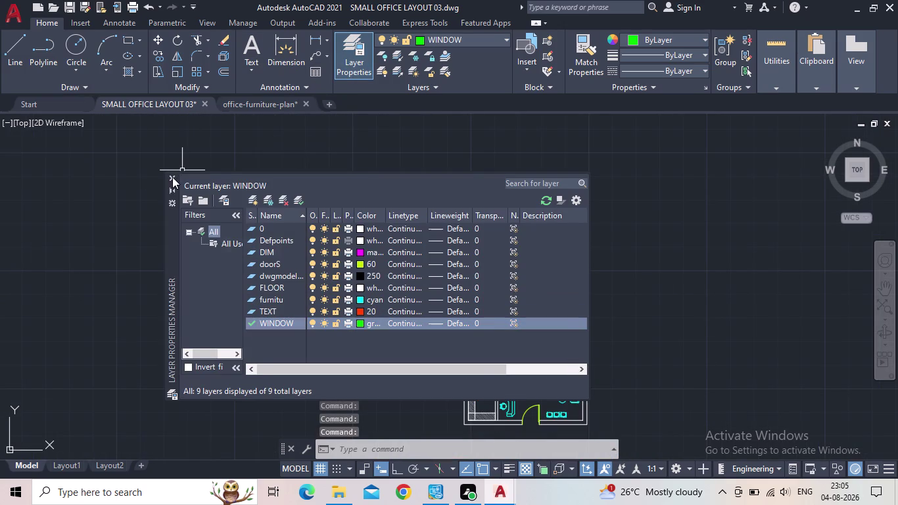
click(172, 177)
Draw a 9" by 4' window rectangle left of the plan.
click(128, 42)
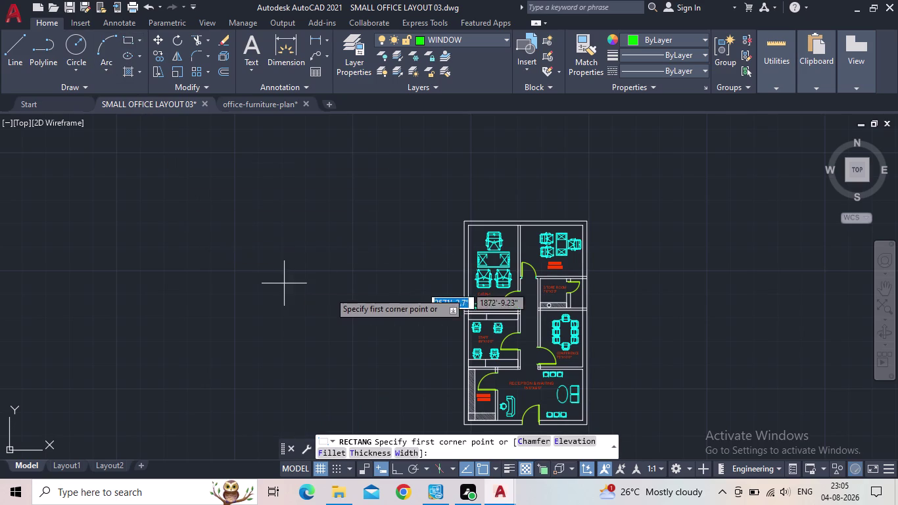
click(322, 273)
middle_drag(369, 357, 352, 324)
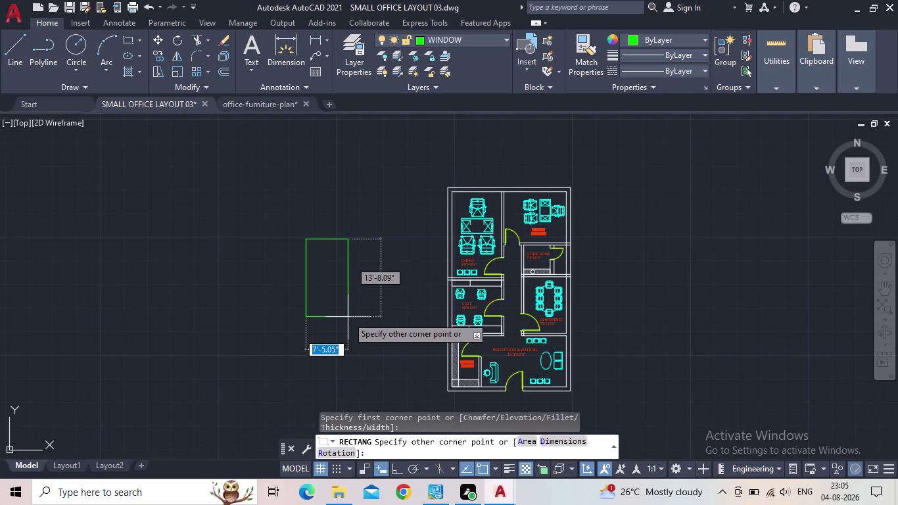
key(d)
key(Return)
key(9)
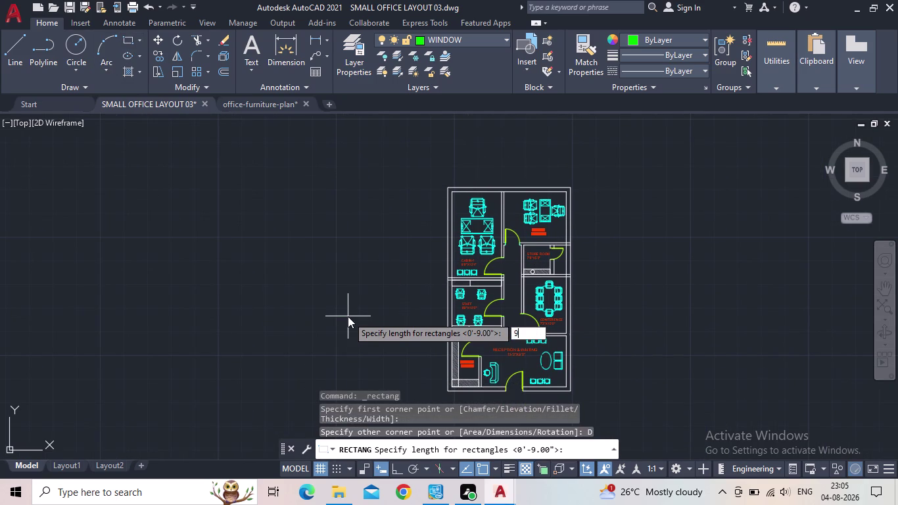
key(shift+quotedbl)
key(Return)
text(4)
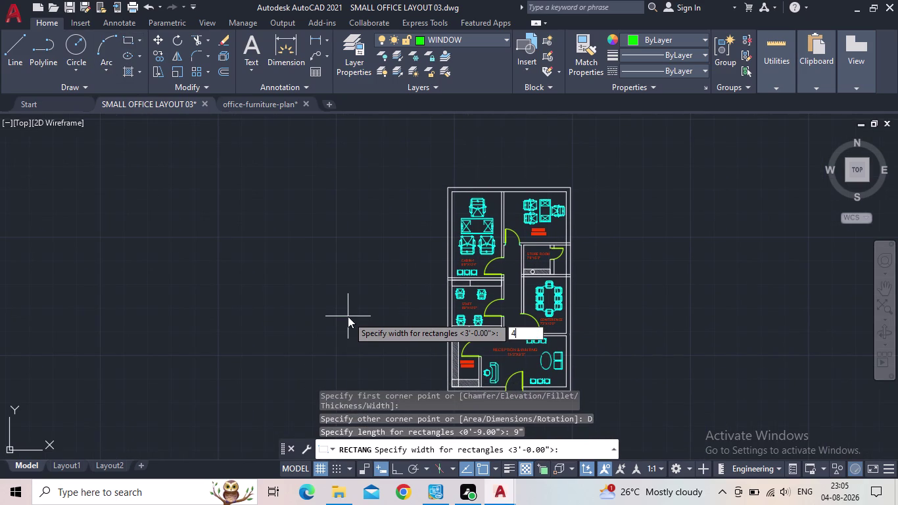
text(')
key(Return)
click(224, 256)
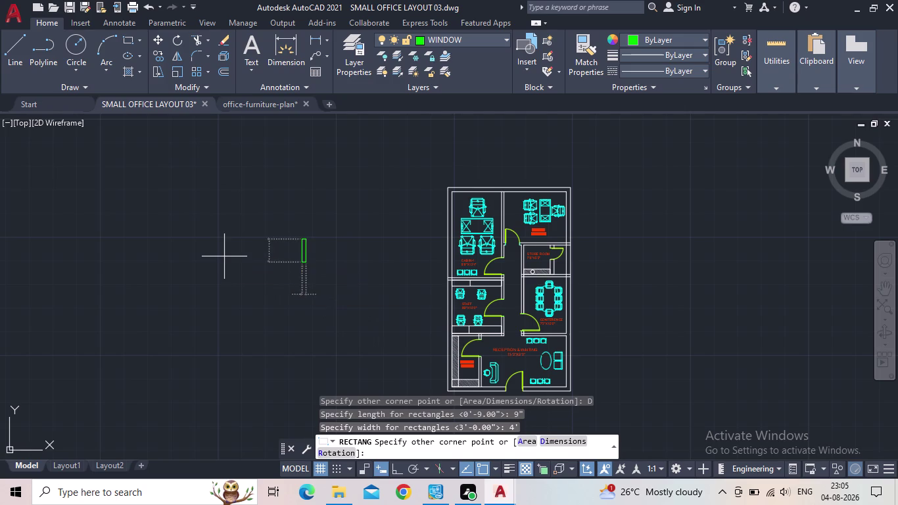
click(23, 50)
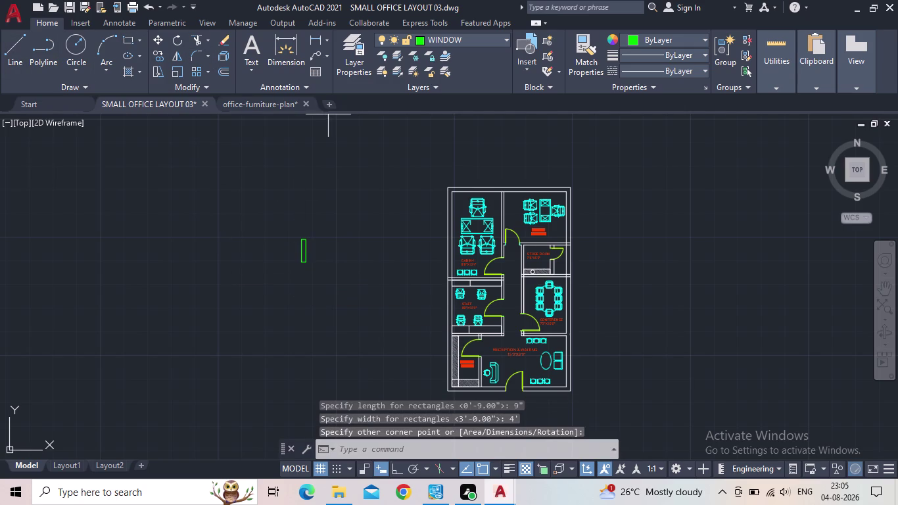
Draw a centre line from the rectangle's top middle to its bottom middle.
scroll(up, 3)
scroll(up, 3)
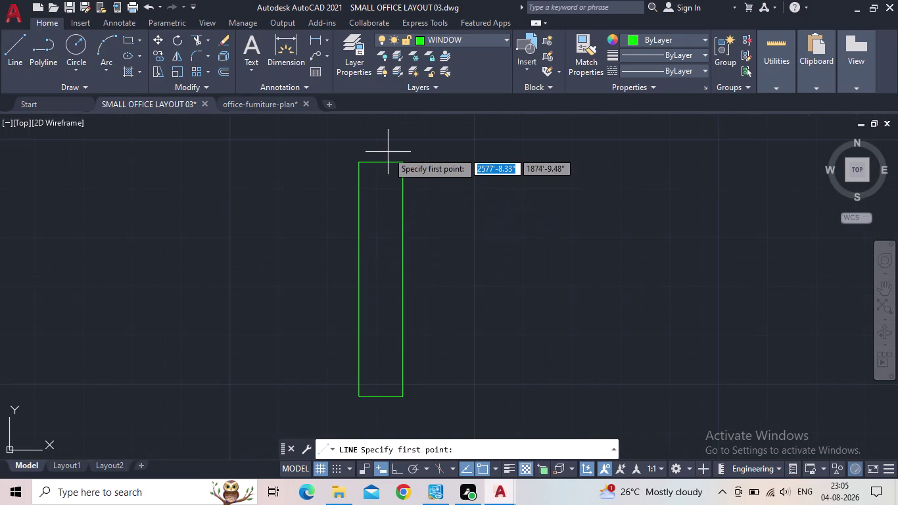
click(378, 161)
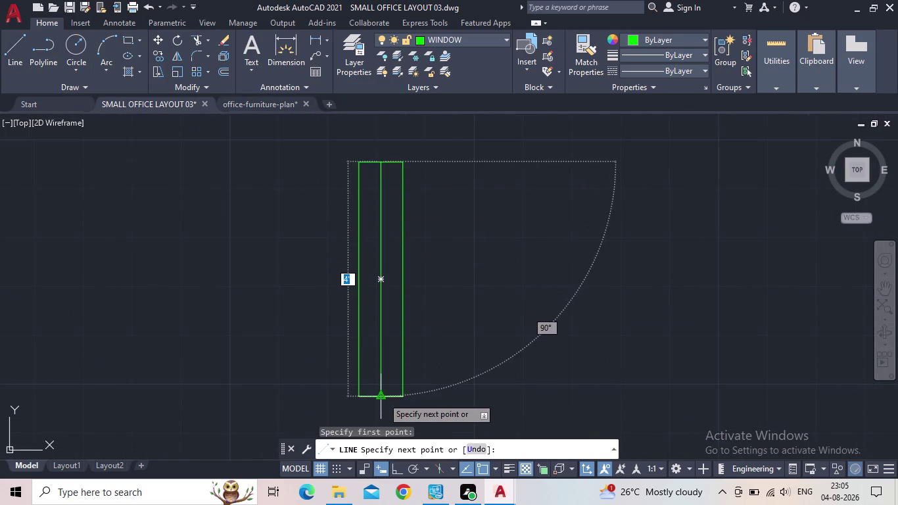
click(383, 397)
key(Escape)
Copy the window rectangle and its centre line to the right.
scroll(down, 3)
middle_click(447, 369)
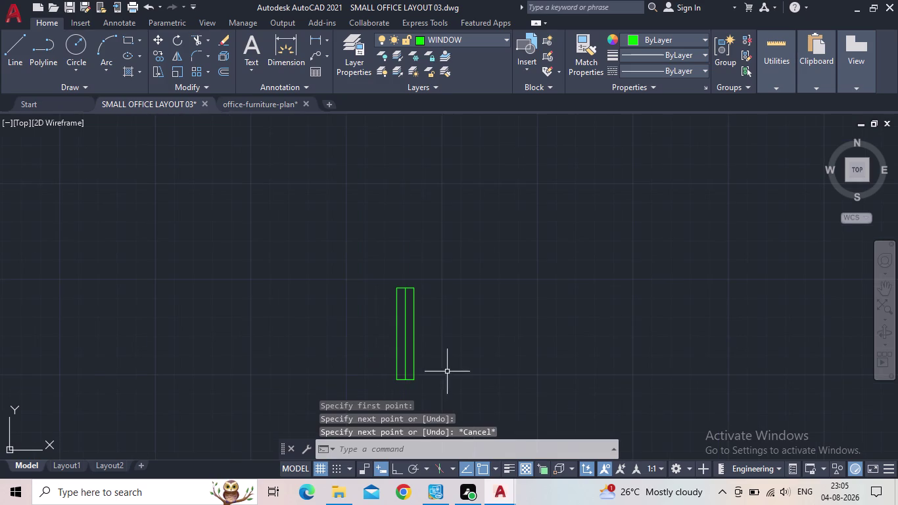
drag(447, 372, 405, 351)
key(c)
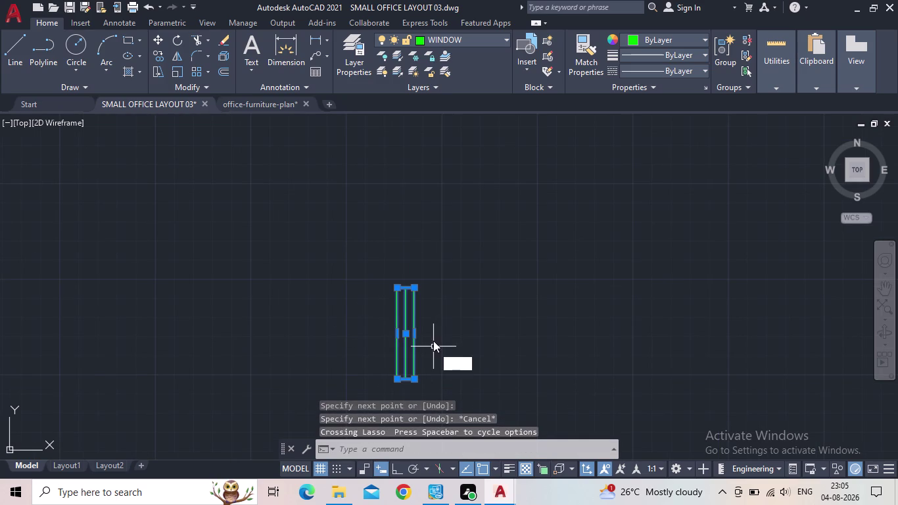
key(o)
key(Return)
click(409, 377)
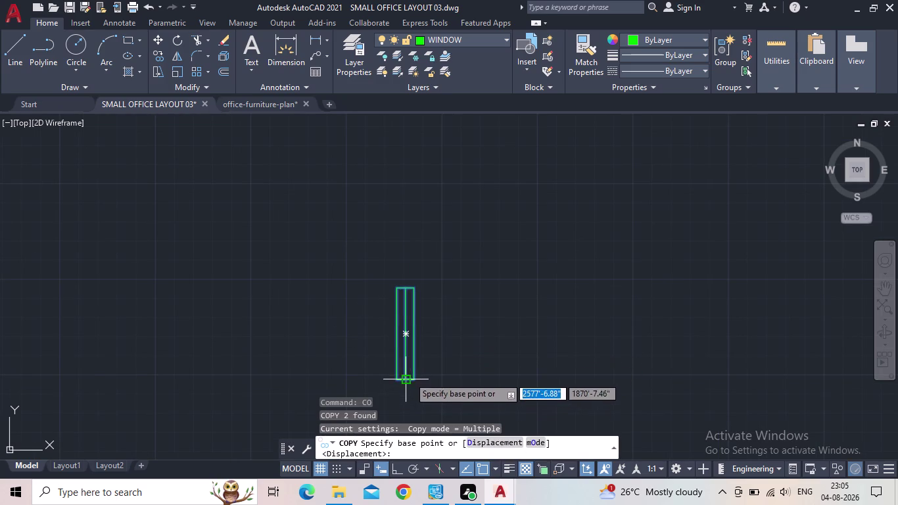
click(600, 383)
key(Escape)
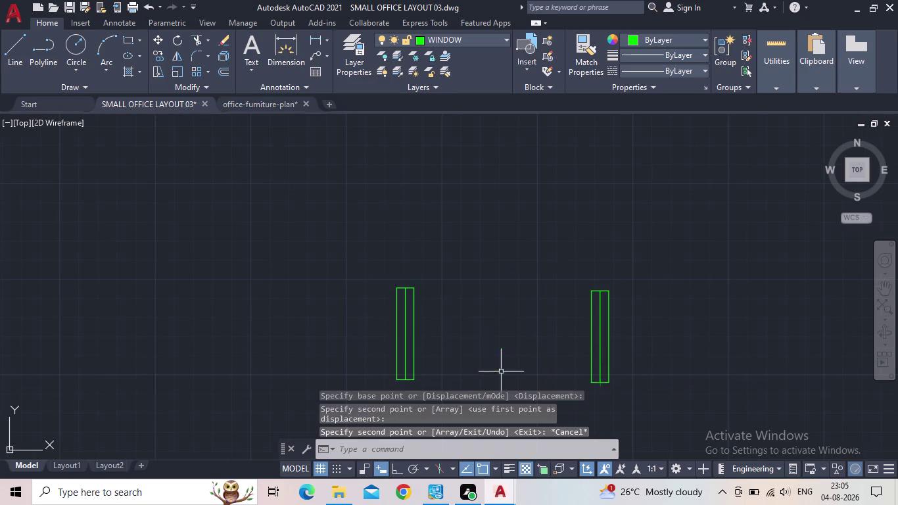
Rotate the copied window 270° with Ortho on so it lies horizontal.
drag(638, 390, 631, 386)
click(535, 306)
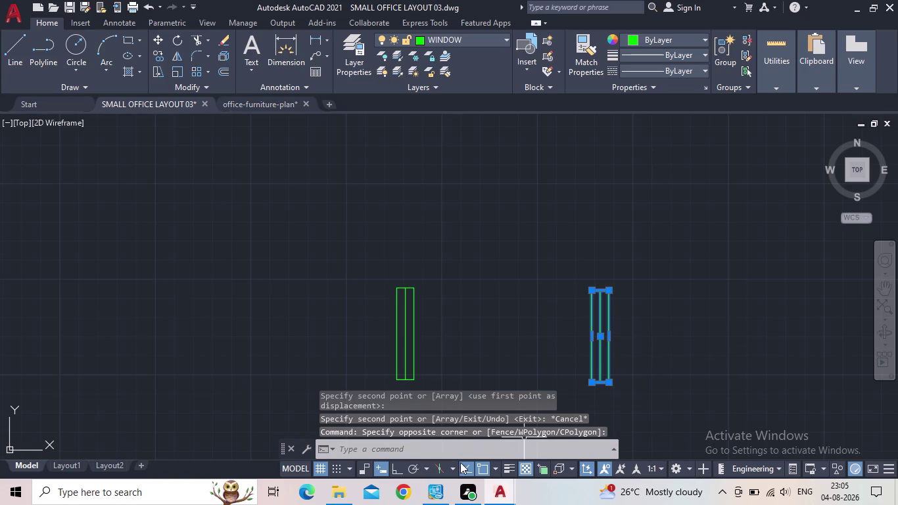
key(r)
key(o)
key(Return)
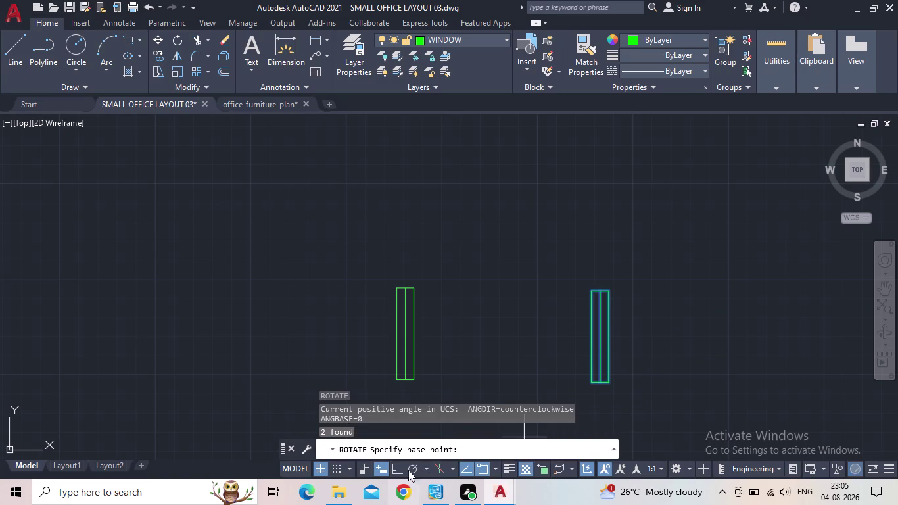
click(395, 465)
click(591, 382)
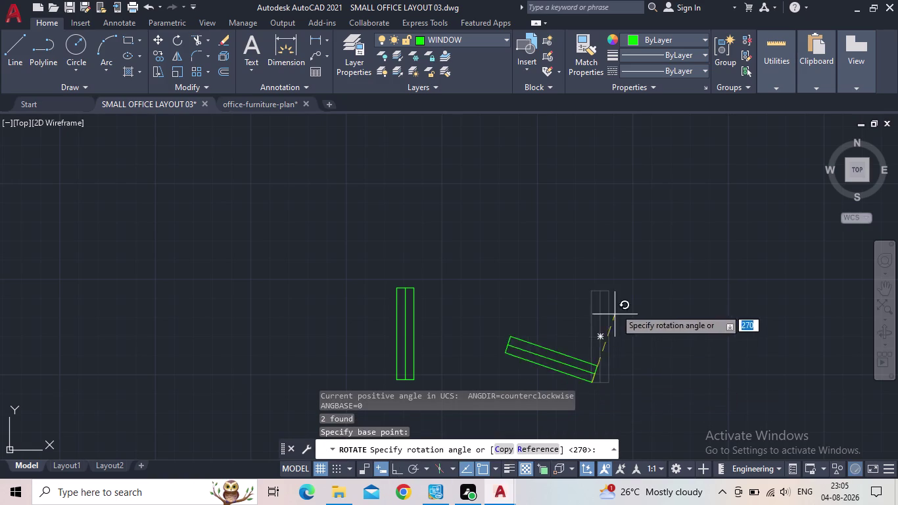
click(400, 469)
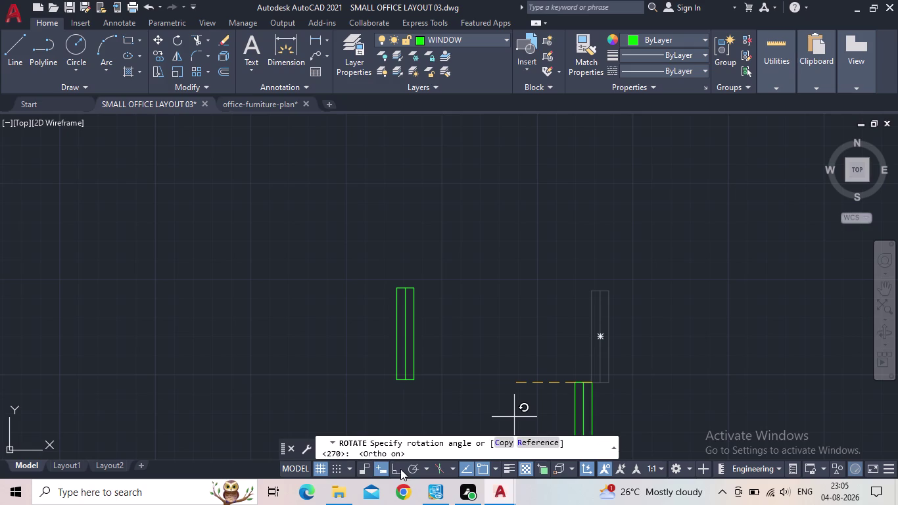
click(574, 217)
scroll(down, 3)
middle_drag(588, 394, 534, 310)
scroll(down, 3)
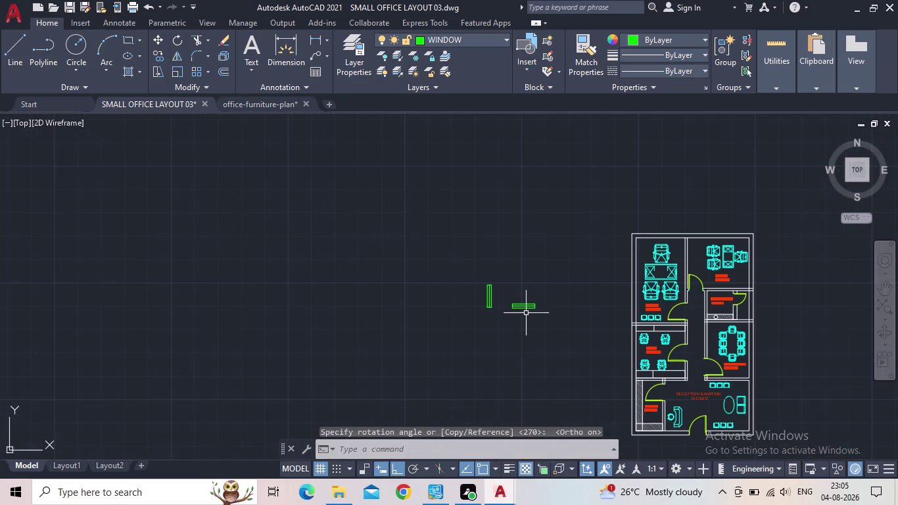
click(124, 38)
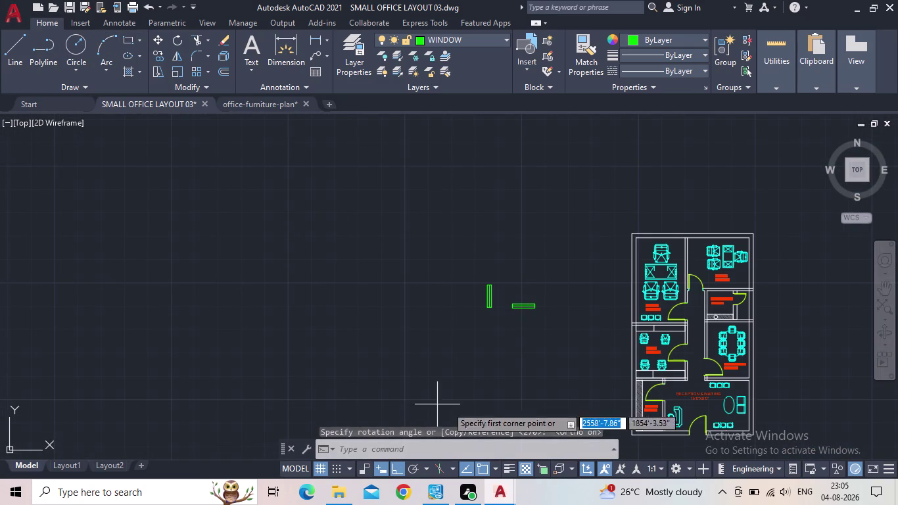
Draw a 9" by 2' rectangle below the existing windows.
middle_drag(449, 406, 394, 275)
drag(445, 284, 446, 296)
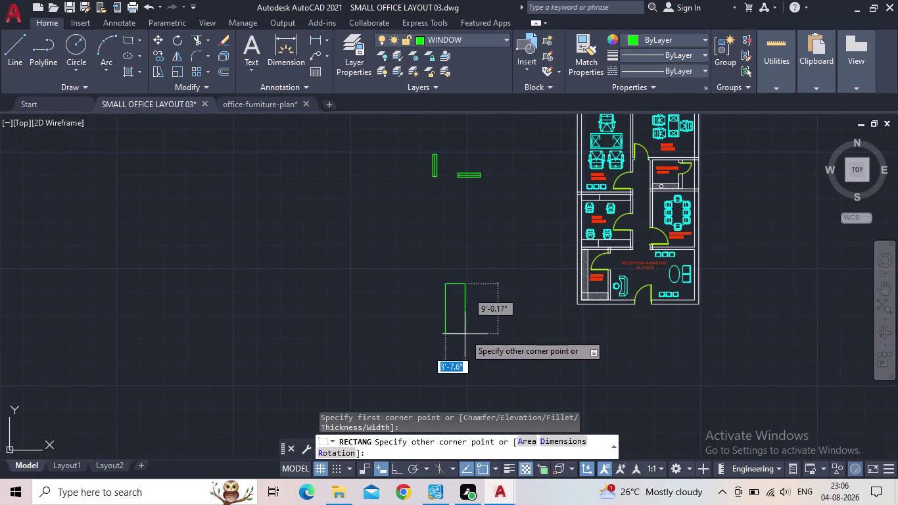
key(d)
key(Return)
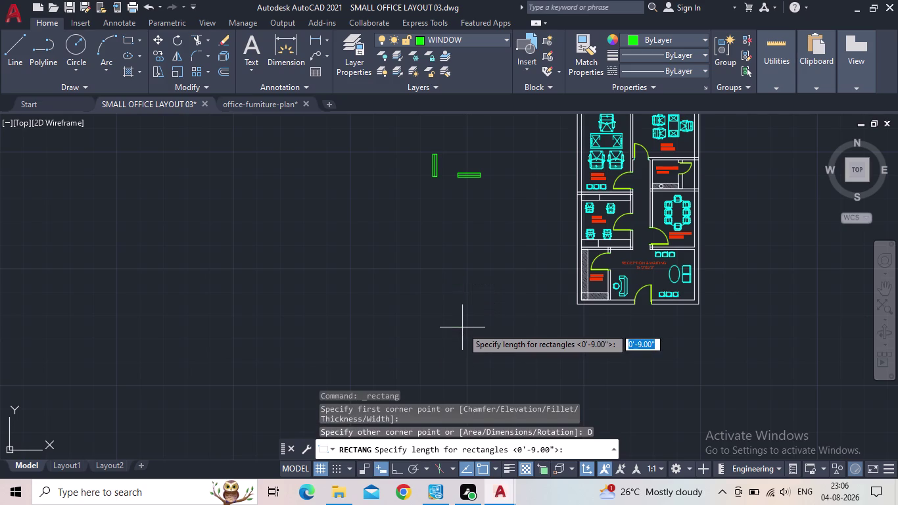
text(9")
key(Return)
text(2)
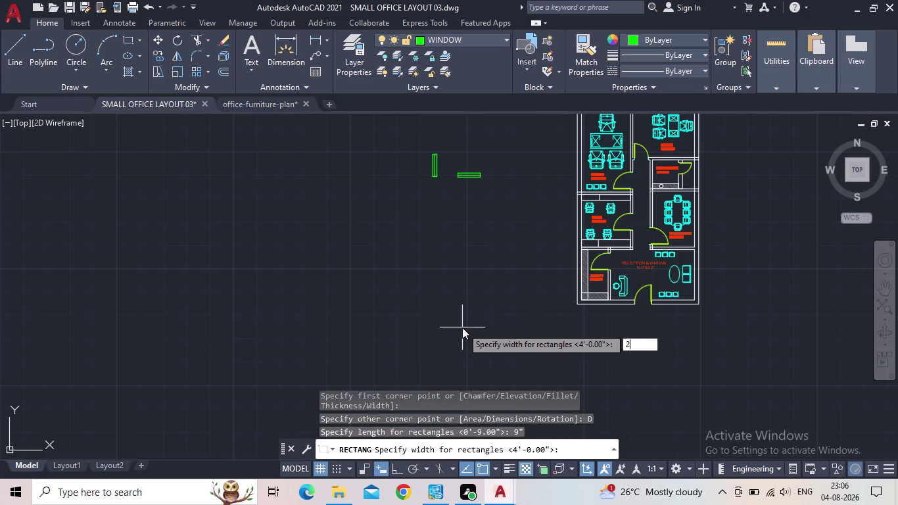
text(')
key(Return)
click(462, 327)
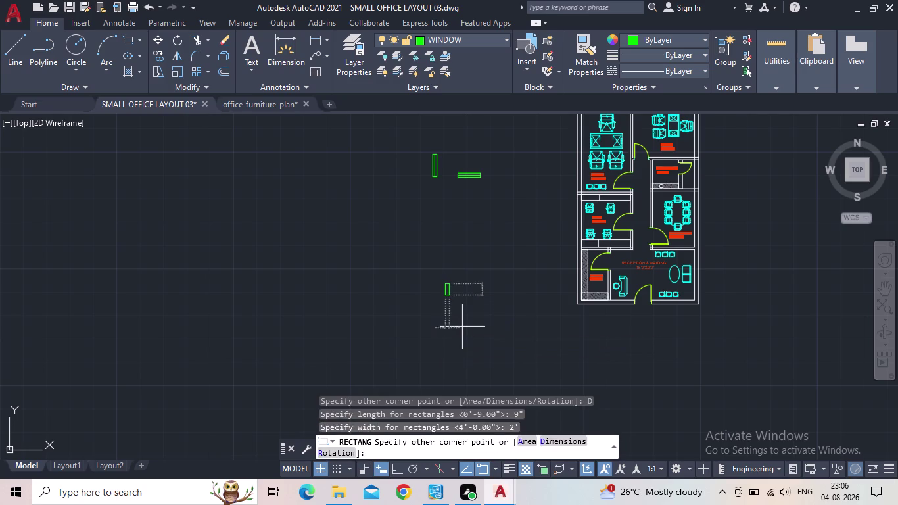
Draw a centre line between the window's top and bottom midpoints.
click(22, 57)
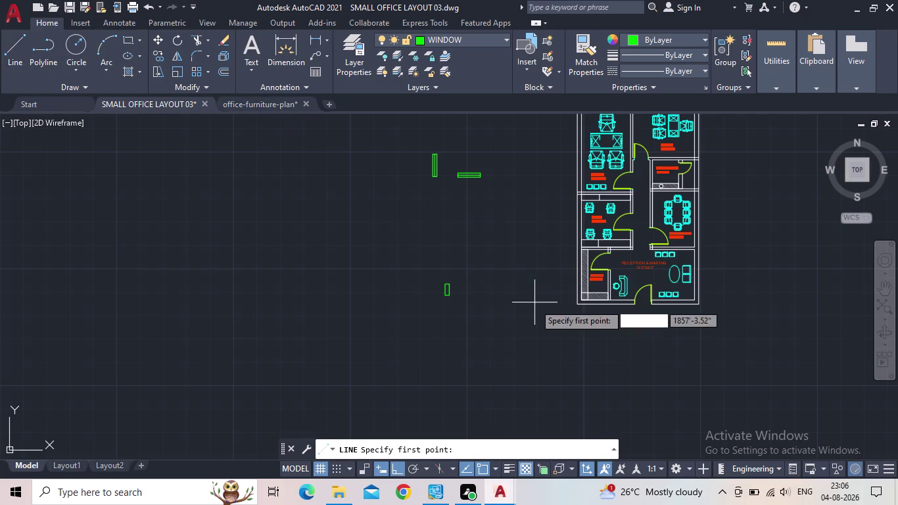
scroll(up, 3)
scroll(up, 3)
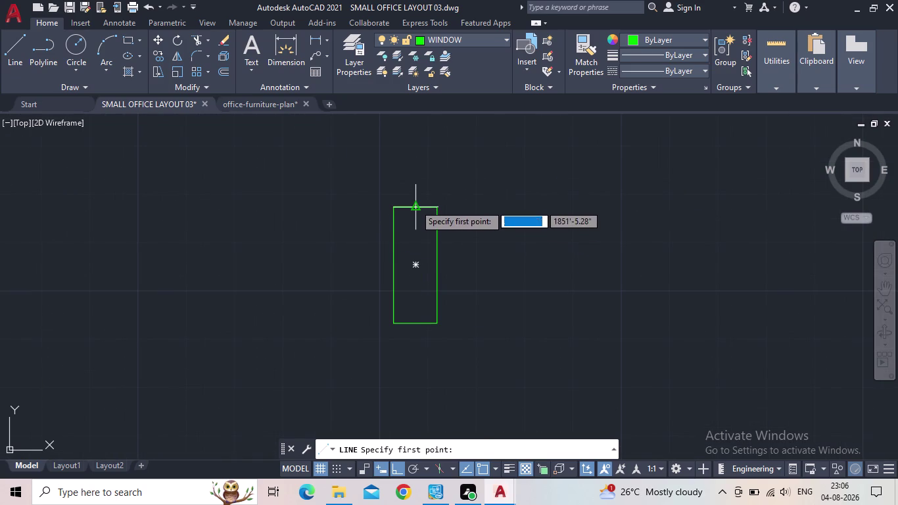
click(414, 204)
click(415, 327)
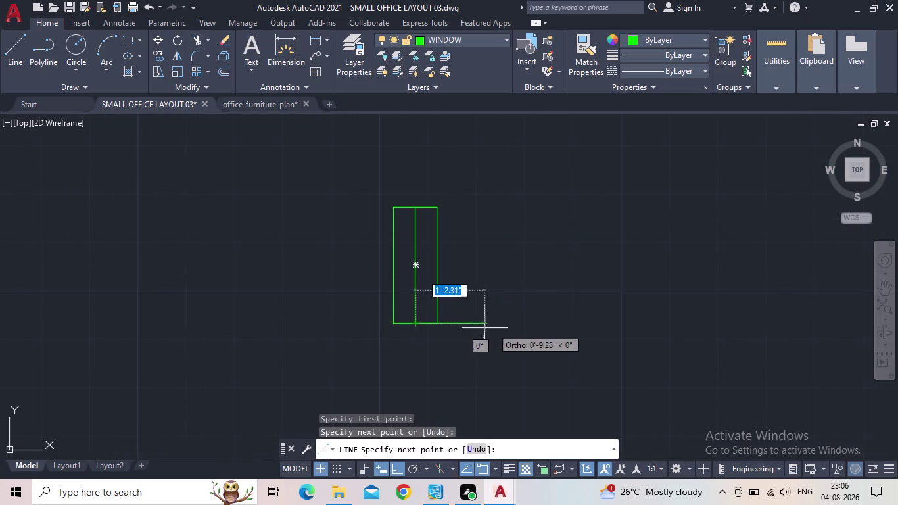
key(Escape)
scroll(down, 3)
Copy the window and its centre line to the right with CO.
click(482, 316)
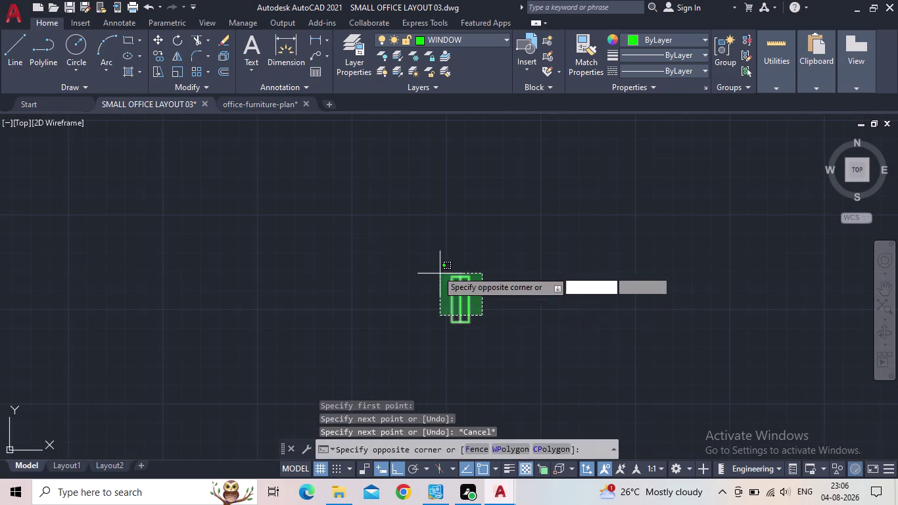
click(428, 261)
key(r)
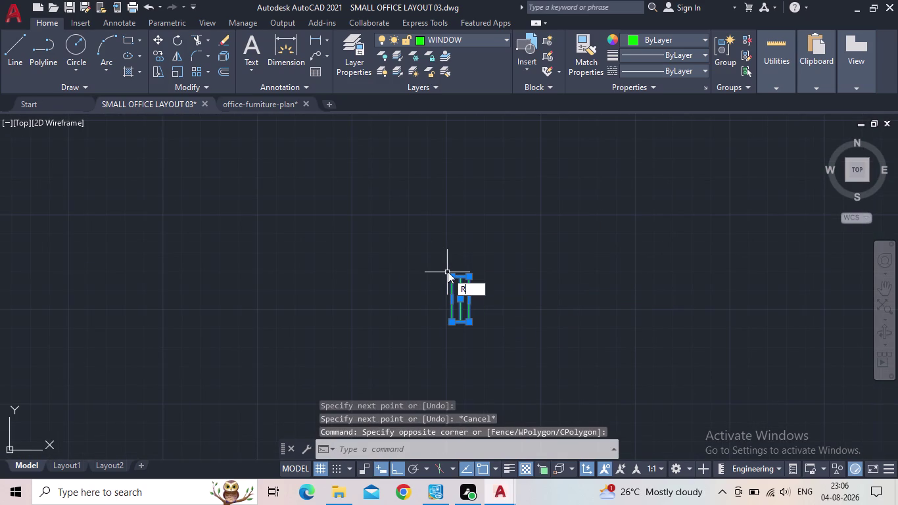
key(BackSpace)
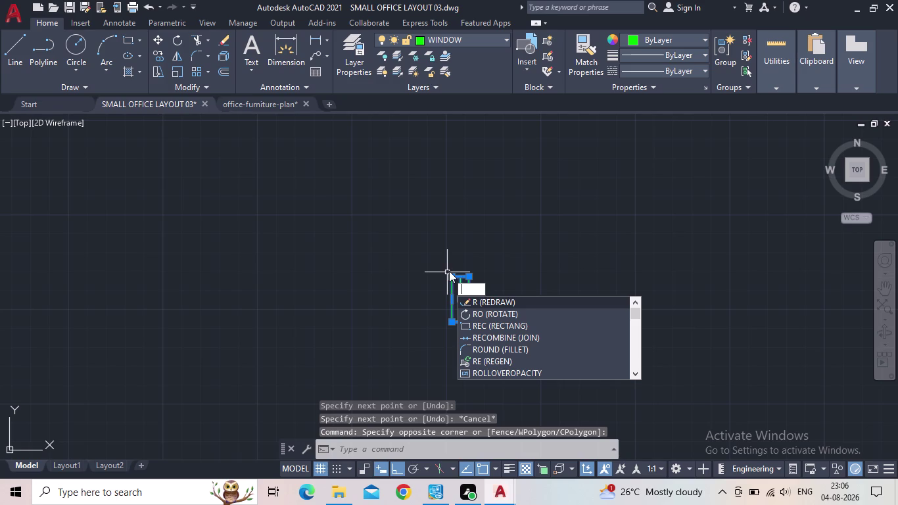
key(c)
key(o)
key(Return)
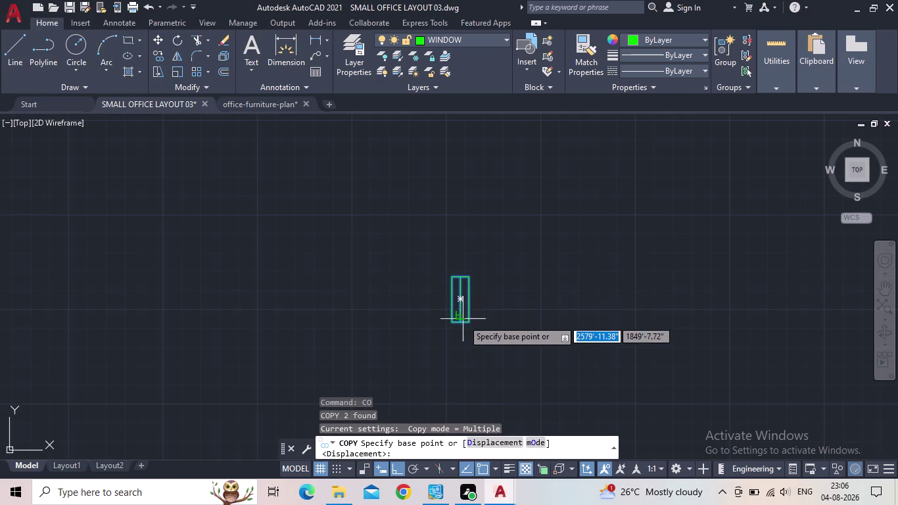
click(457, 321)
click(679, 327)
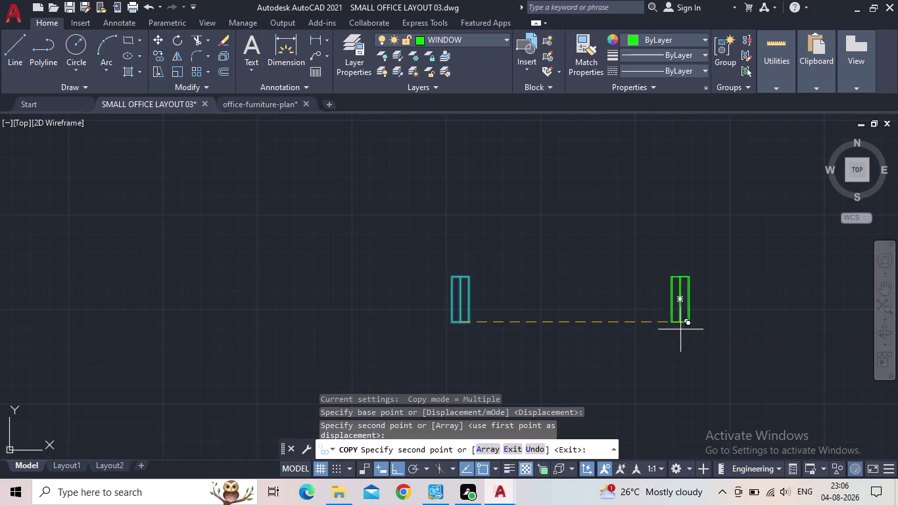
key(Escape)
Rotate the copied window 90° so it lies horizontal.
drag(707, 354, 686, 330)
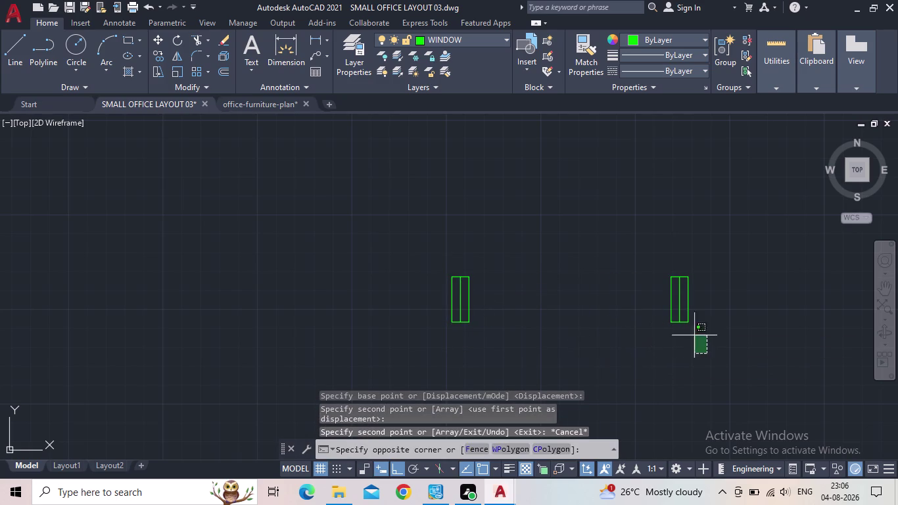
drag(686, 330, 678, 325)
click(643, 277)
key(r)
key(o)
key(Return)
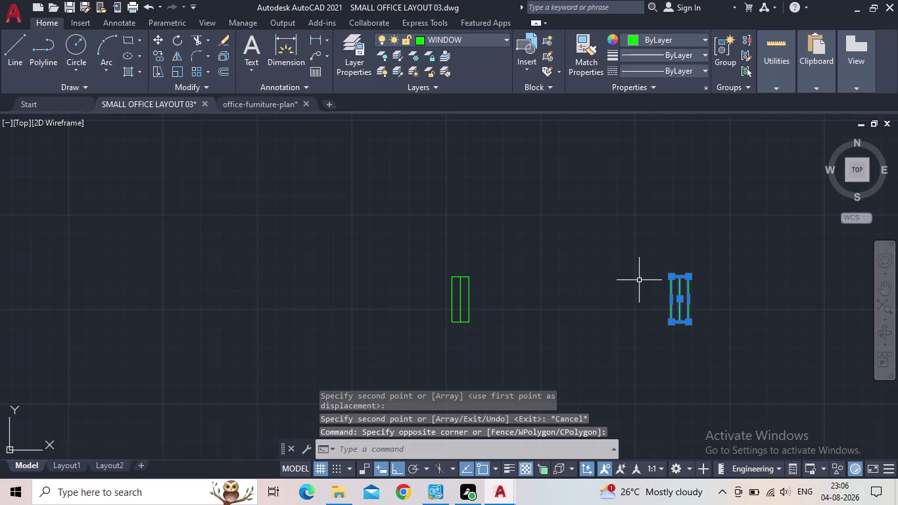
click(671, 321)
drag(669, 218, 669, 224)
click(392, 468)
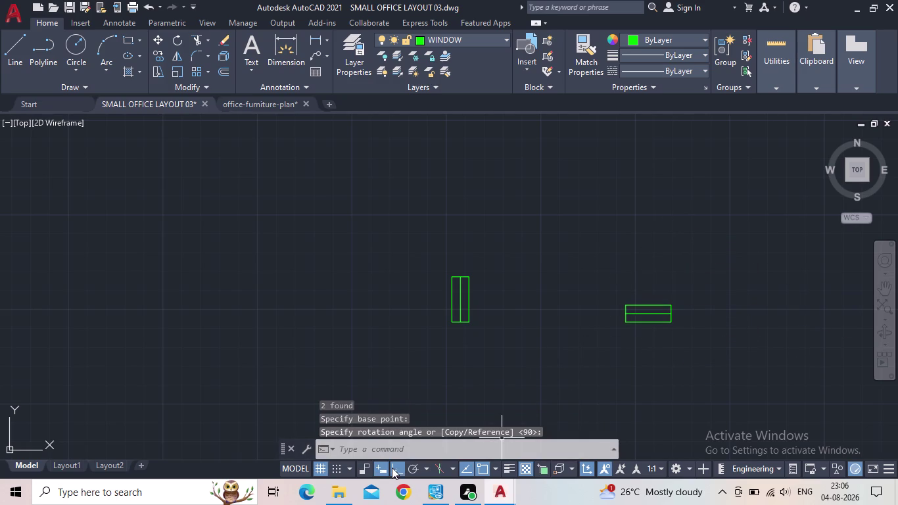
Copy the vertical window into the Cabin-1, Staff and Pantry outer walls.
scroll(down, 3)
scroll(up, 3)
middle_drag(290, 196, 369, 397)
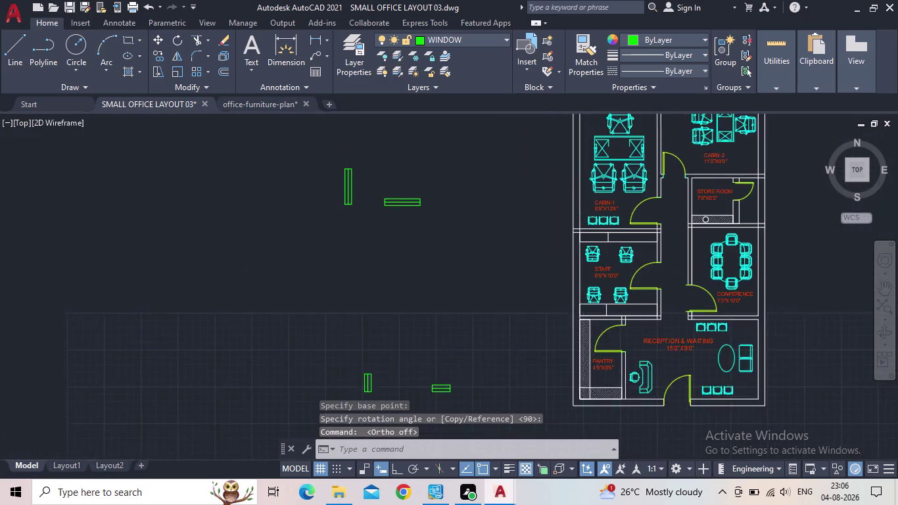
scroll(down, 3)
scroll(up, 3)
drag(370, 265, 346, 251)
click(265, 182)
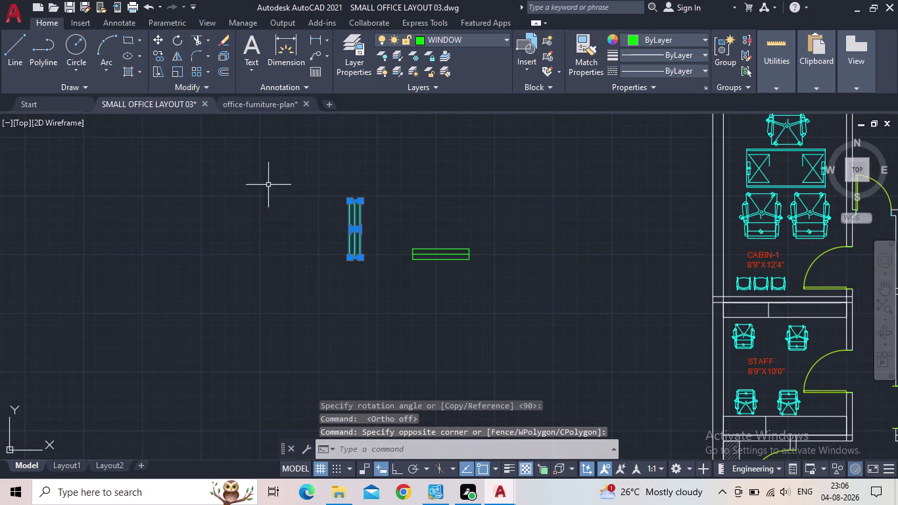
key(c)
key(o)
key(Return)
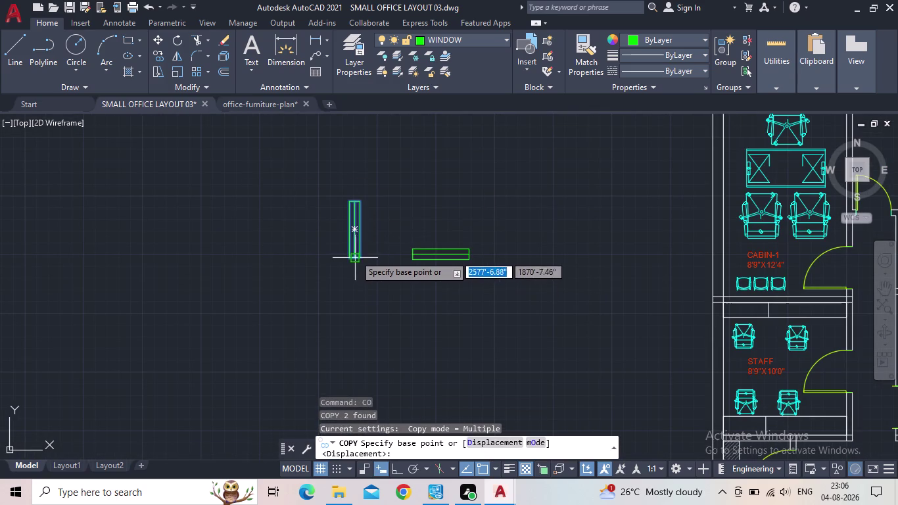
scroll(up, 3)
click(329, 239)
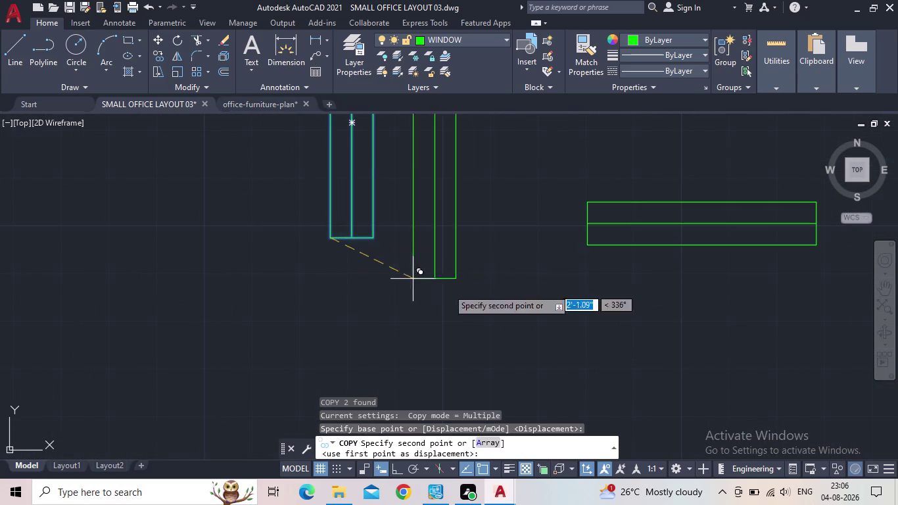
middle_click(480, 317)
scroll(down, 3)
middle_drag(795, 405, 587, 421)
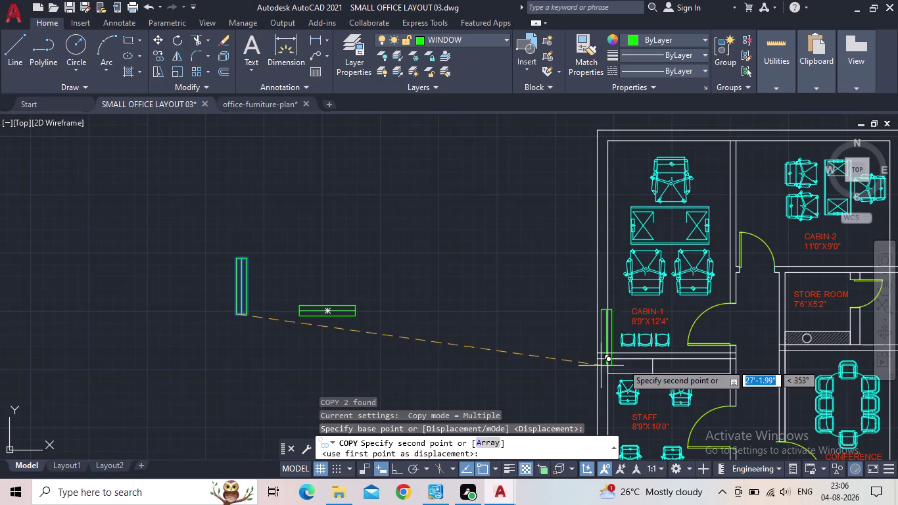
scroll(up, 3)
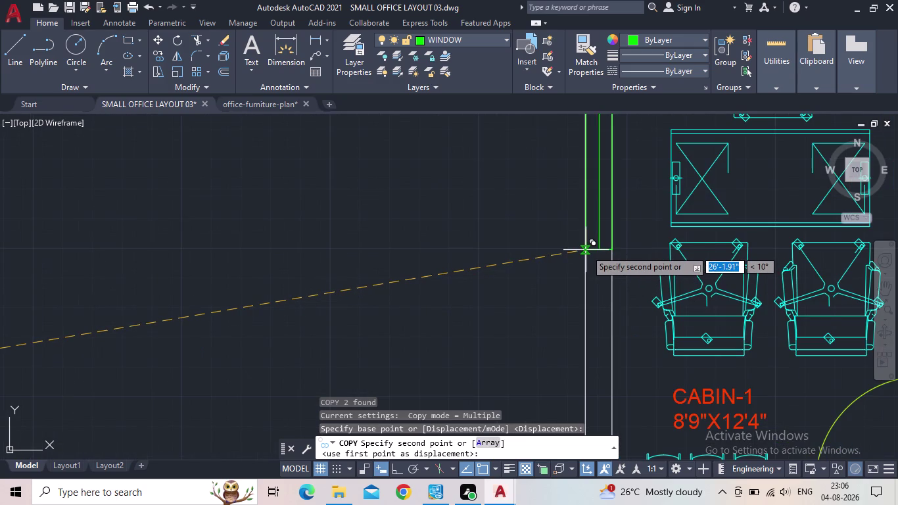
click(586, 250)
middle_drag(506, 248, 407, 315)
scroll(down, 3)
middle_drag(403, 308, 455, 156)
middle_drag(479, 272, 484, 200)
scroll(up, 3)
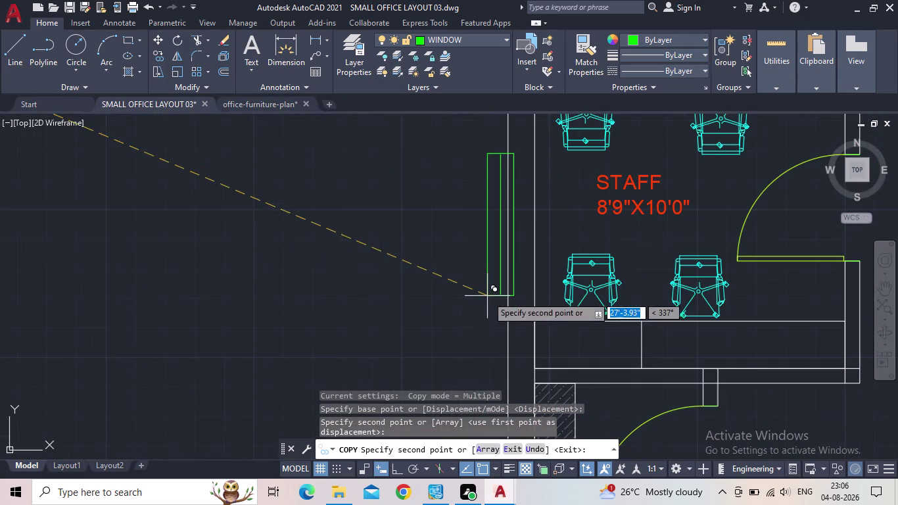
click(508, 273)
middle_drag(472, 288, 469, 288)
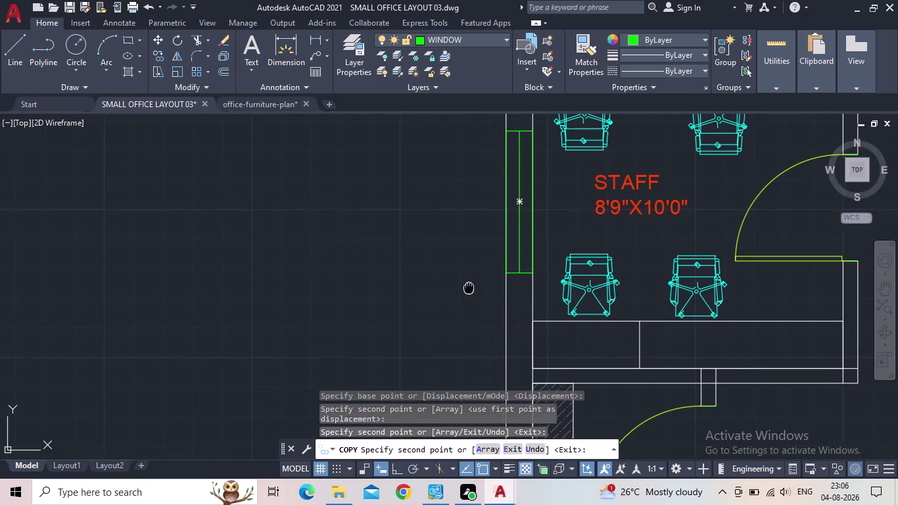
middle_drag(468, 288, 424, 280)
scroll(down, 3)
middle_drag(416, 278, 382, 176)
scroll(up, 3)
scroll(up, 3)
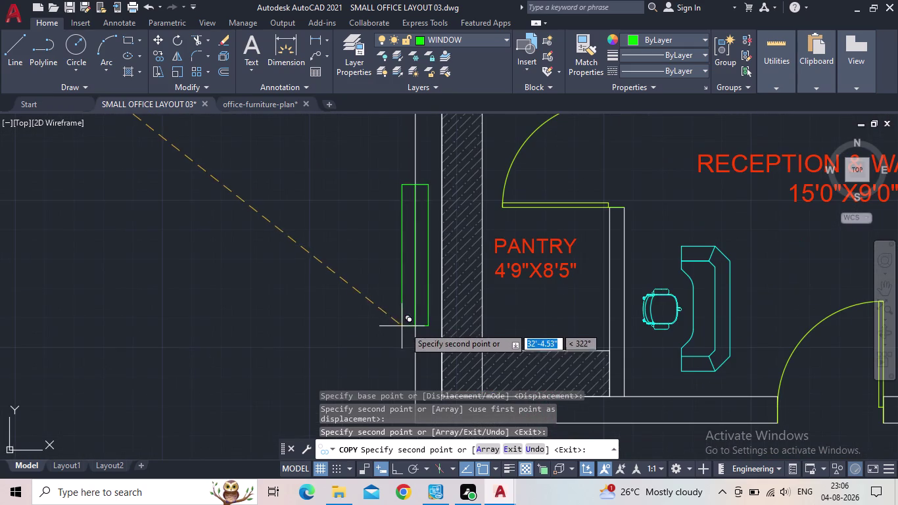
click(415, 321)
Place further window copies in the Reception, Conference and Cabin-2 right walls.
middle_drag(368, 313, 231, 245)
scroll(down, 3)
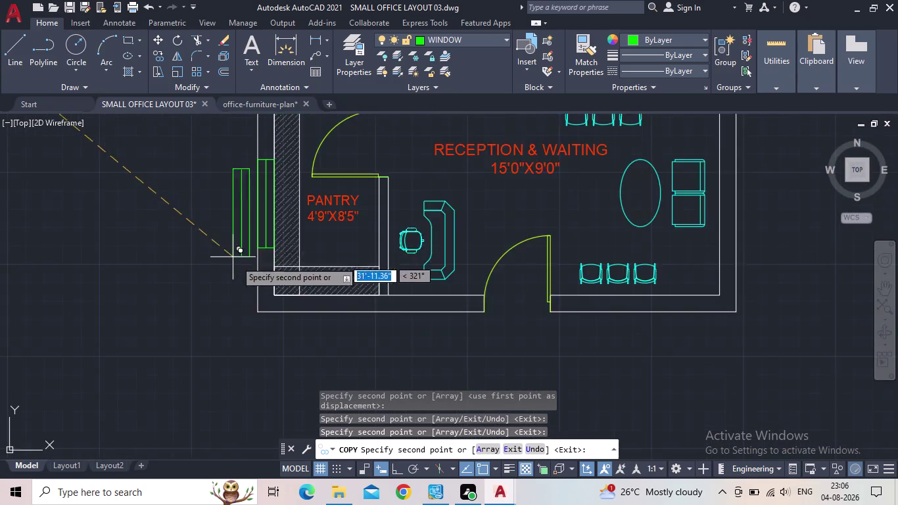
middle_drag(507, 315, 397, 323)
scroll(up, 3)
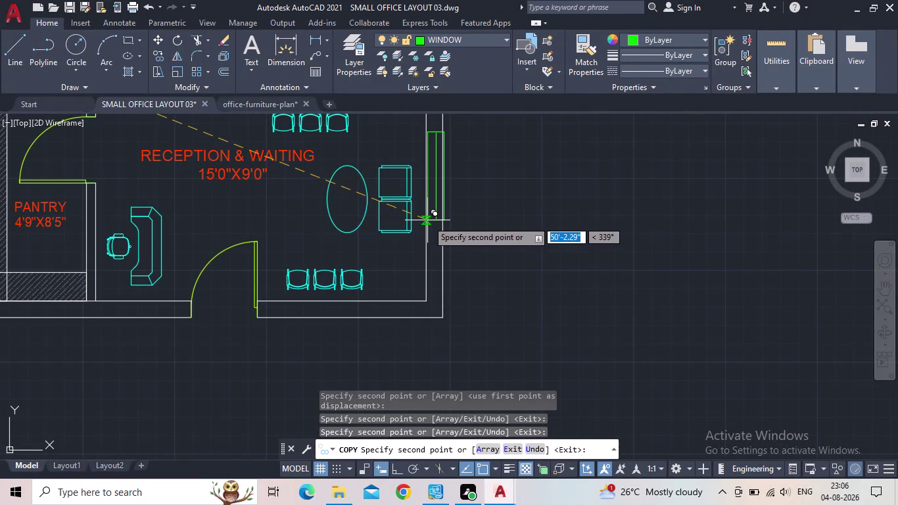
click(427, 220)
middle_drag(500, 253, 501, 318)
scroll(down, 3)
middle_drag(510, 276, 509, 312)
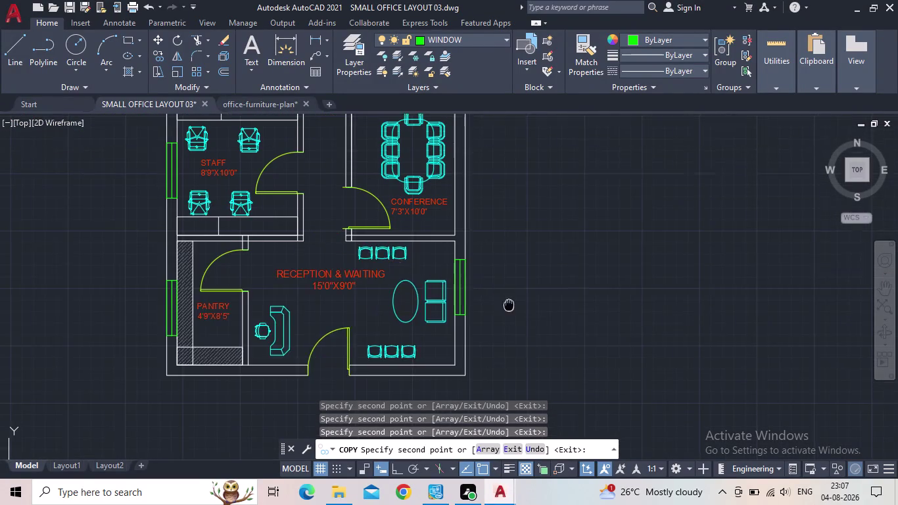
middle_drag(508, 313, 508, 344)
scroll(up, 3)
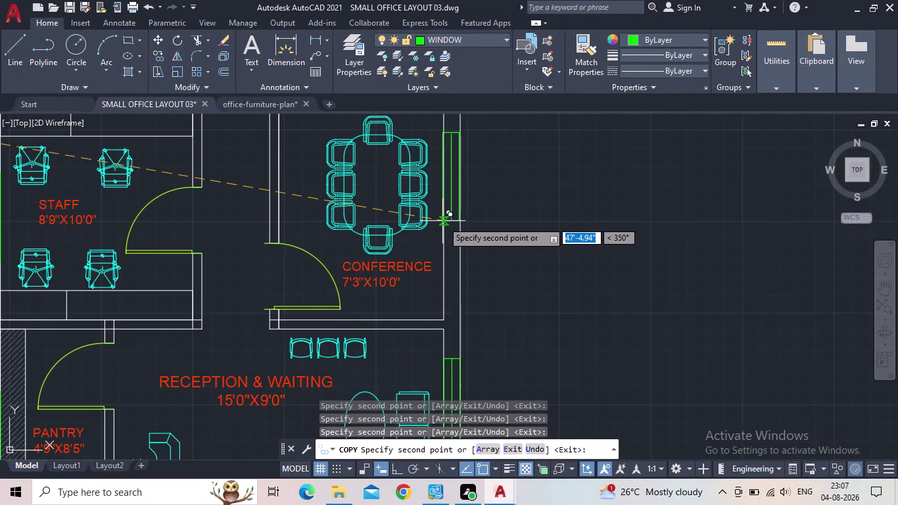
click(444, 221)
middle_drag(509, 242, 517, 360)
scroll(down, 3)
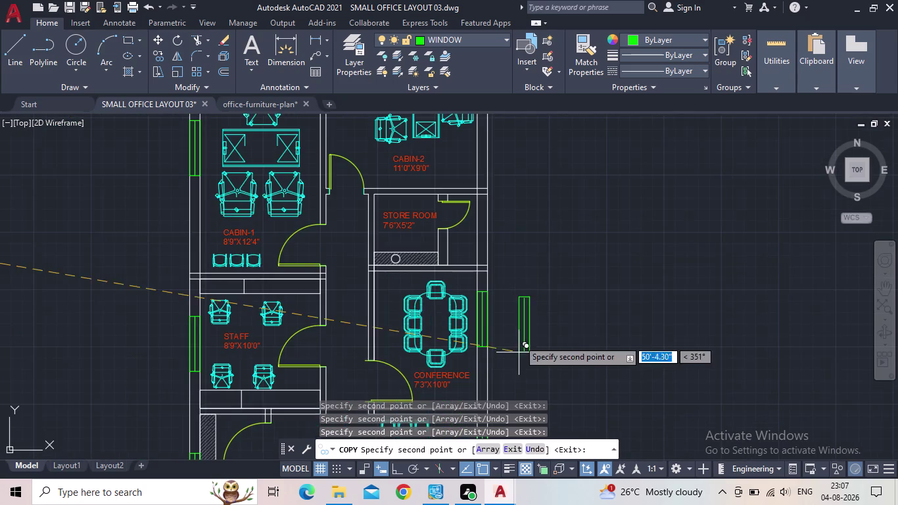
middle_drag(519, 314, 499, 367)
middle_drag(499, 258, 481, 331)
scroll(up, 3)
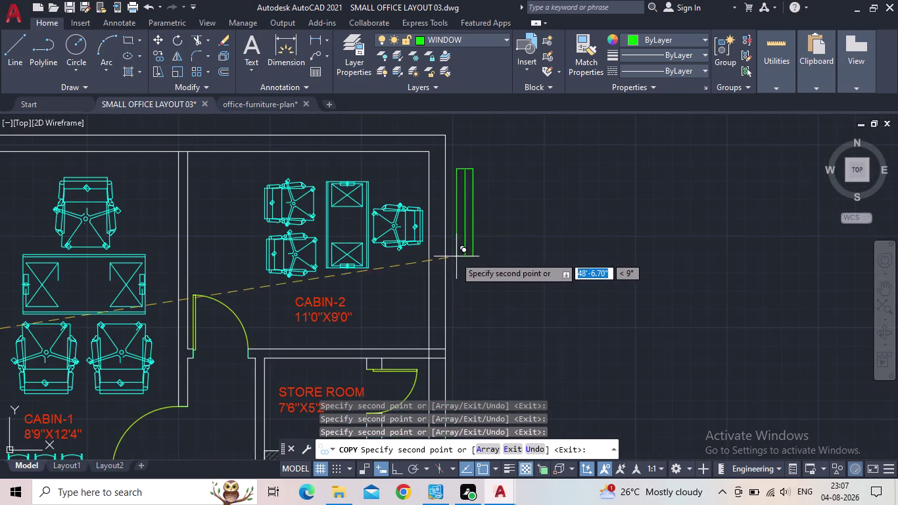
scroll(up, 3)
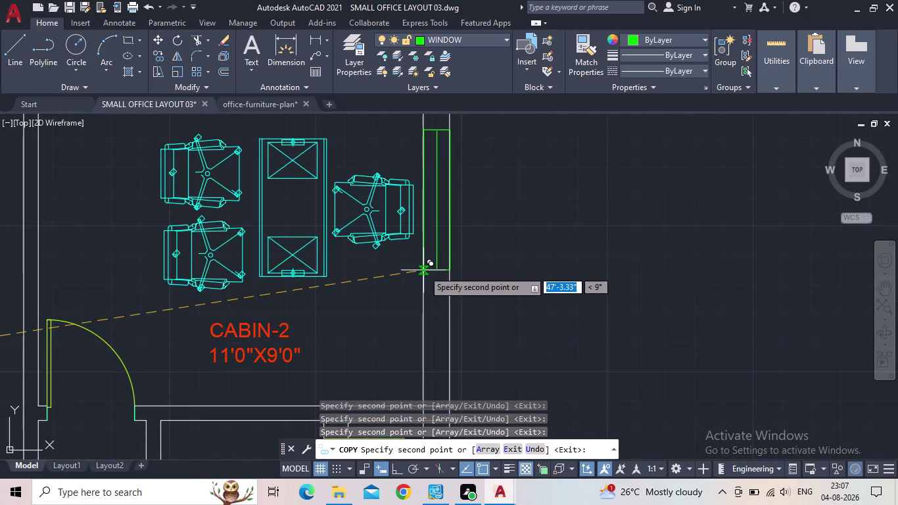
click(423, 270)
scroll(down, 3)
middle_drag(521, 294, 522, 245)
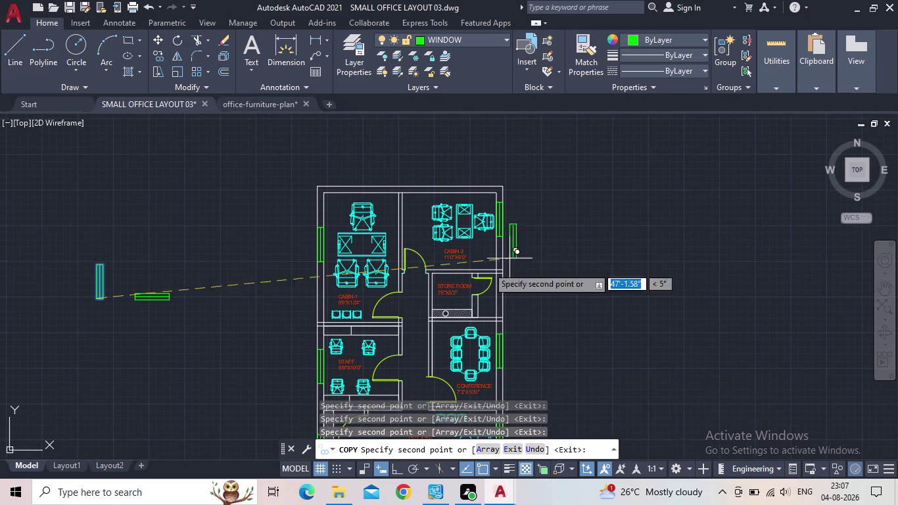
key(Escape)
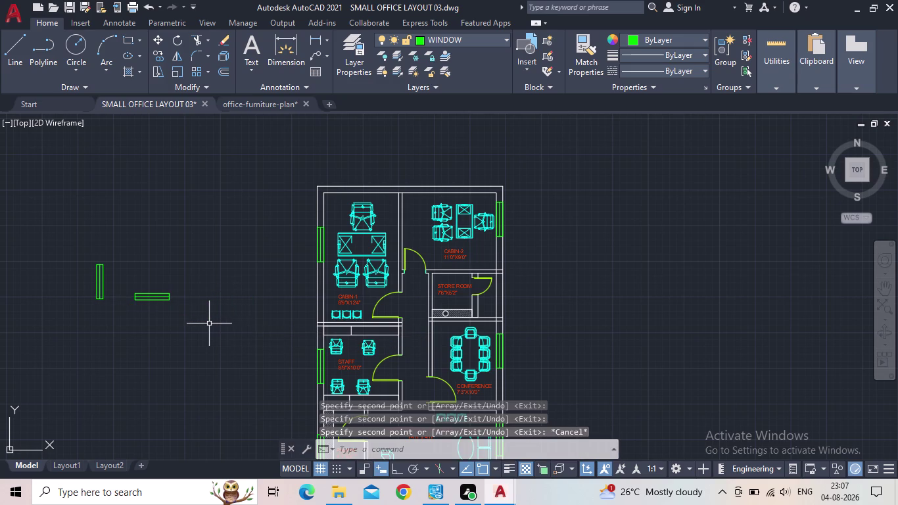
Copy the spare horizontal window into the Reception's bottom wall.
middle_drag(212, 326, 293, 213)
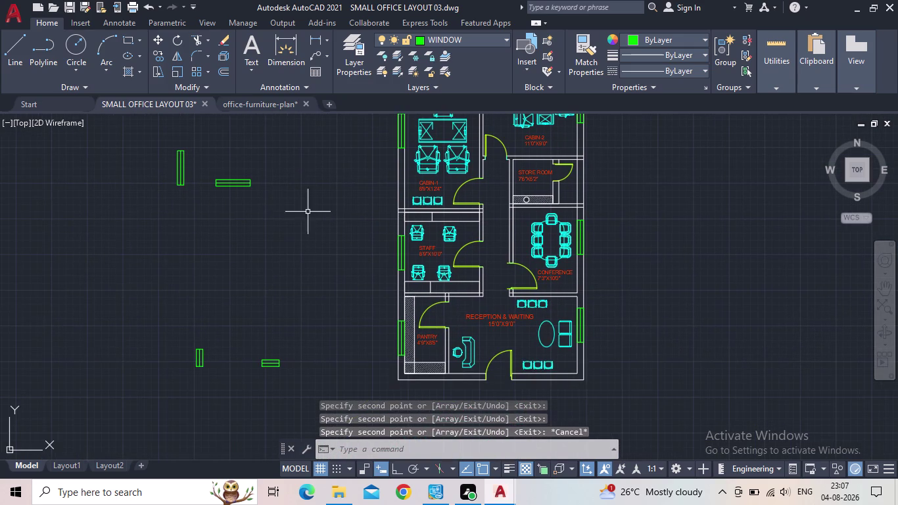
click(262, 197)
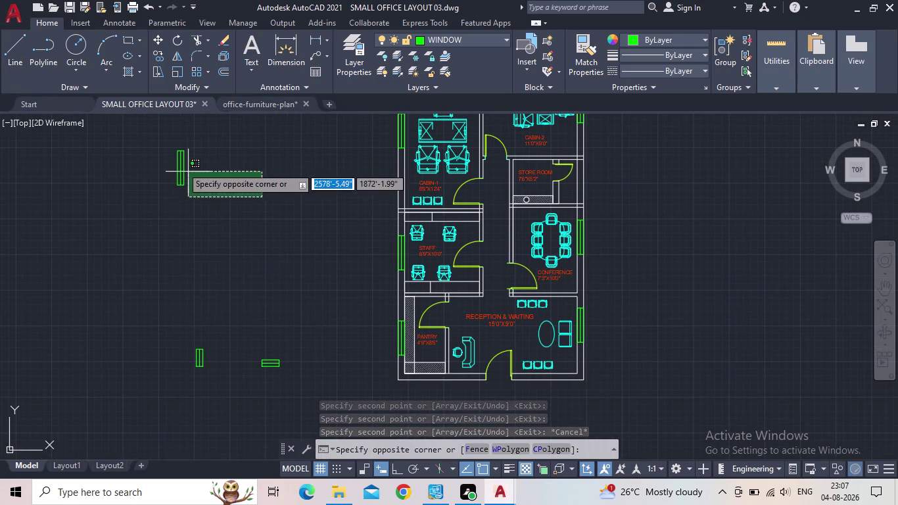
drag(182, 167, 187, 169)
key(Escape)
click(266, 190)
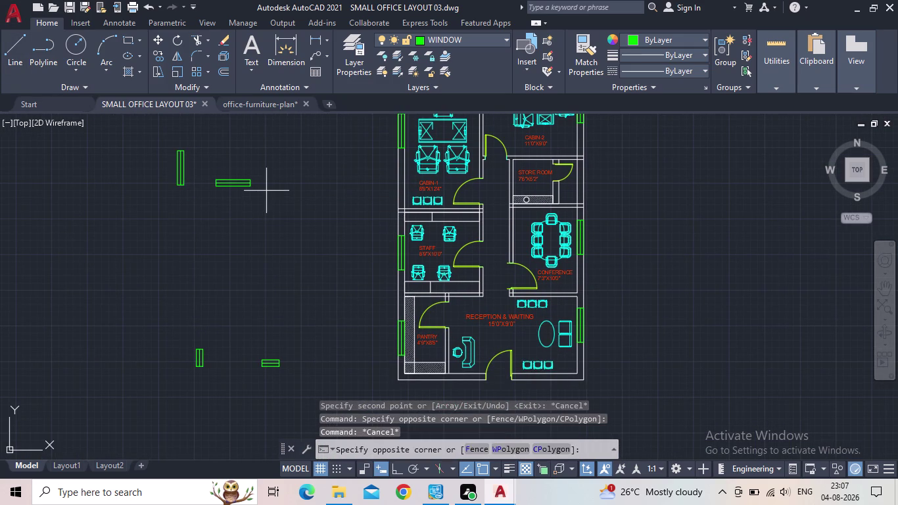
click(195, 170)
key(c)
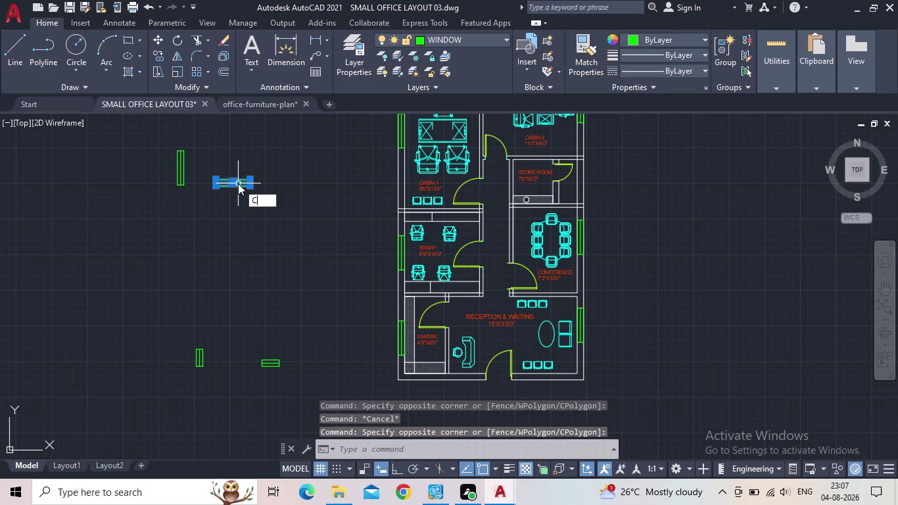
key(o)
key(Return)
scroll(up, 3)
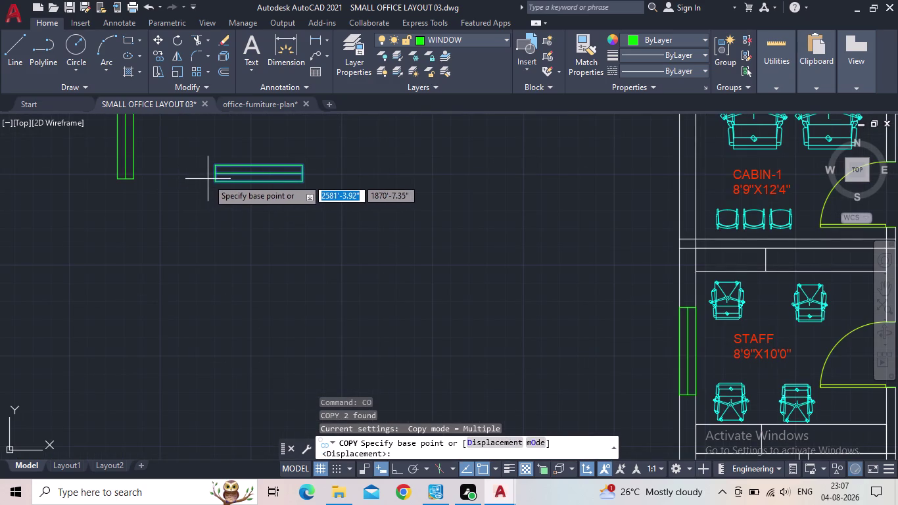
click(212, 182)
middle_drag(391, 264, 139, 220)
scroll(down, 3)
middle_drag(311, 290, 219, 193)
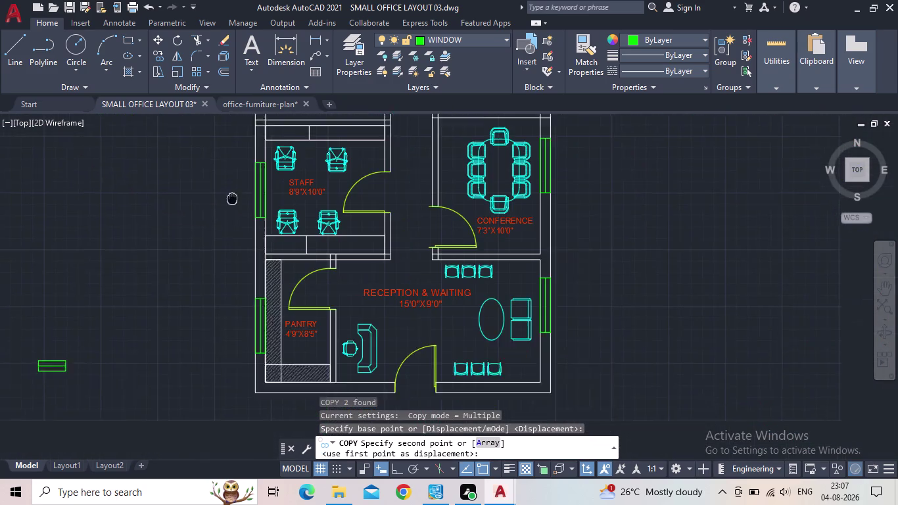
middle_drag(220, 194, 215, 194)
middle_drag(350, 350, 271, 203)
scroll(up, 3)
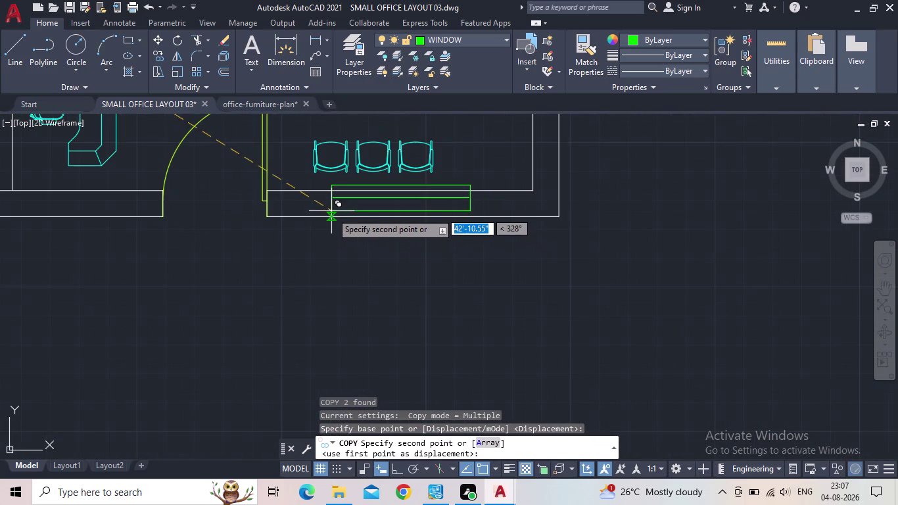
click(333, 215)
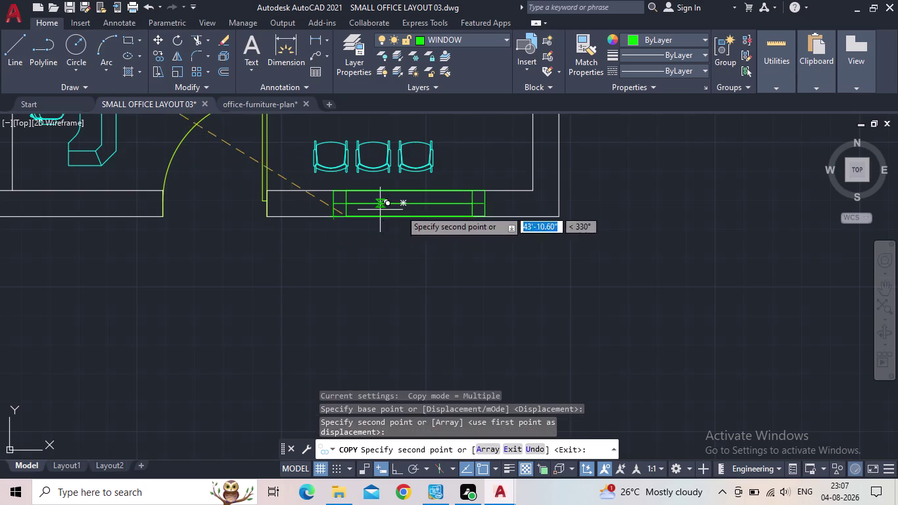
Place another horizontal window copy in Cabin-1's top wall and save the drawing.
middle_drag(410, 233, 413, 282)
scroll(down, 3)
middle_drag(287, 199, 419, 287)
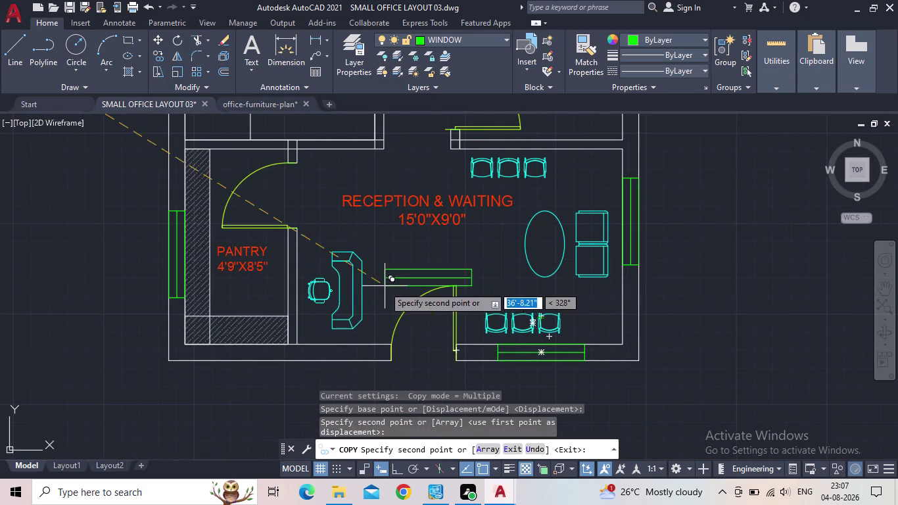
middle_drag(266, 276, 255, 391)
scroll(down, 3)
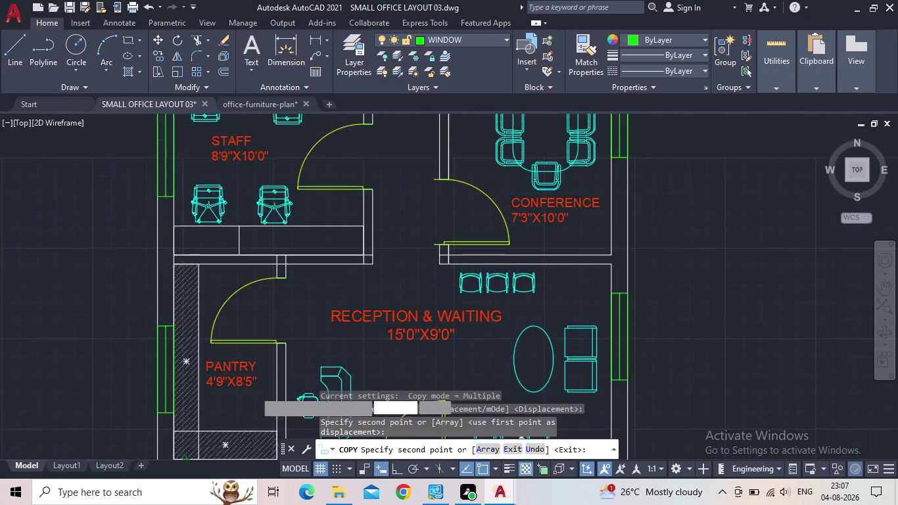
middle_drag(298, 241, 303, 343)
scroll(down, 3)
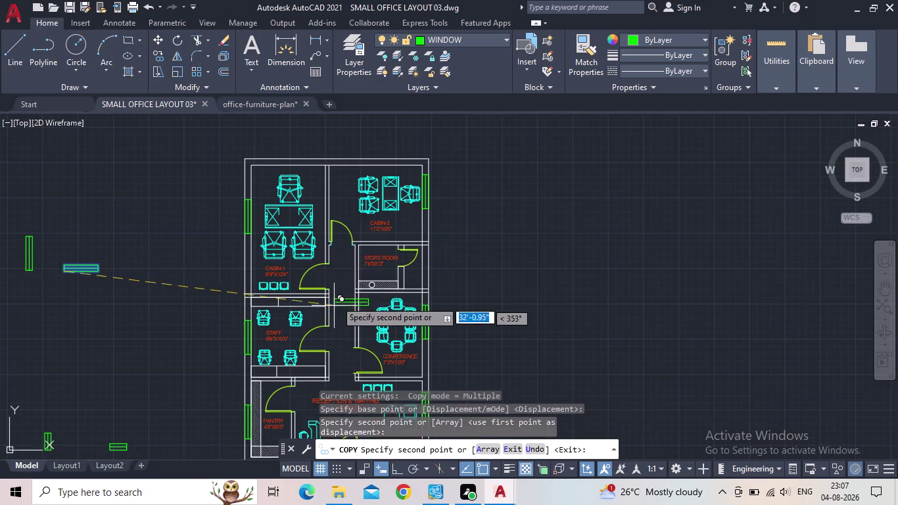
scroll(up, 3)
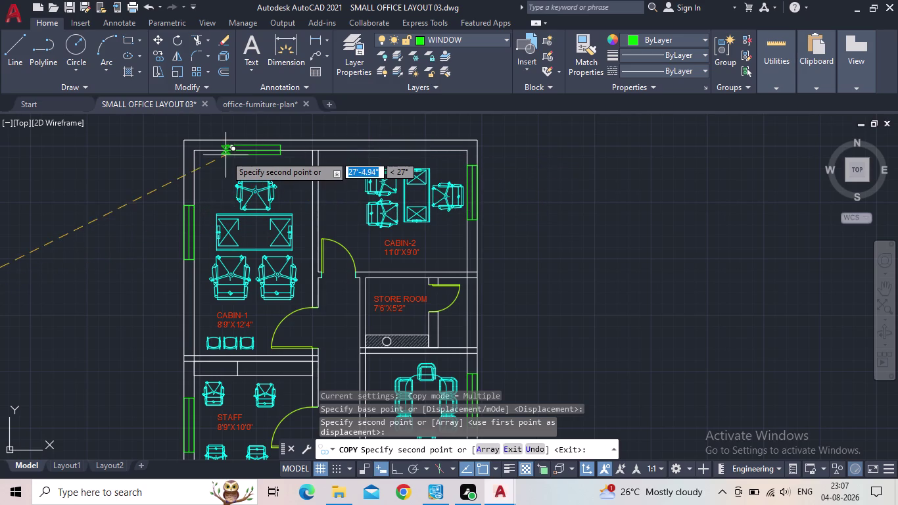
scroll(up, 3)
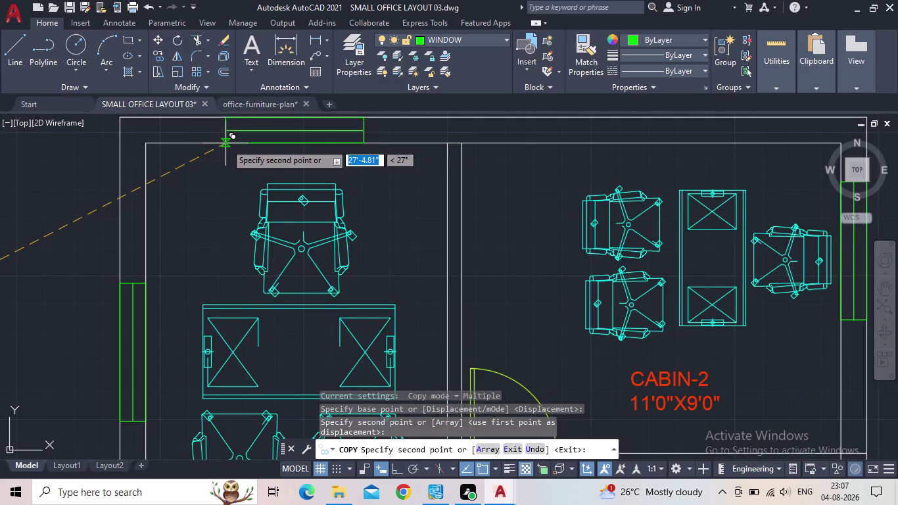
middle_drag(226, 143, 257, 223)
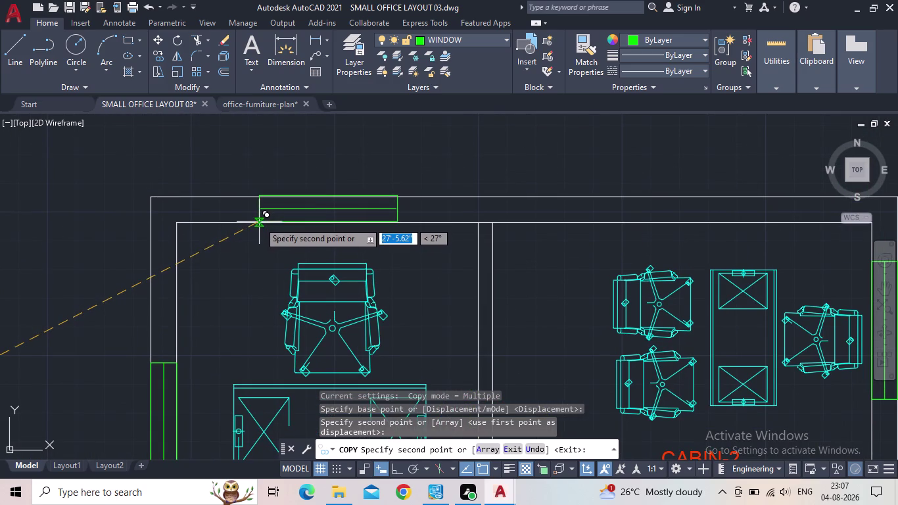
click(259, 222)
key(Escape)
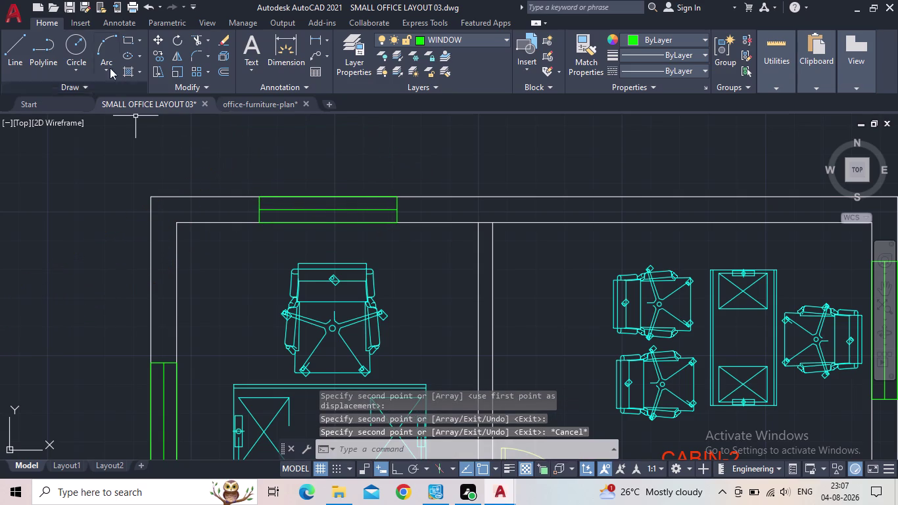
click(72, 6)
scroll(down, 3)
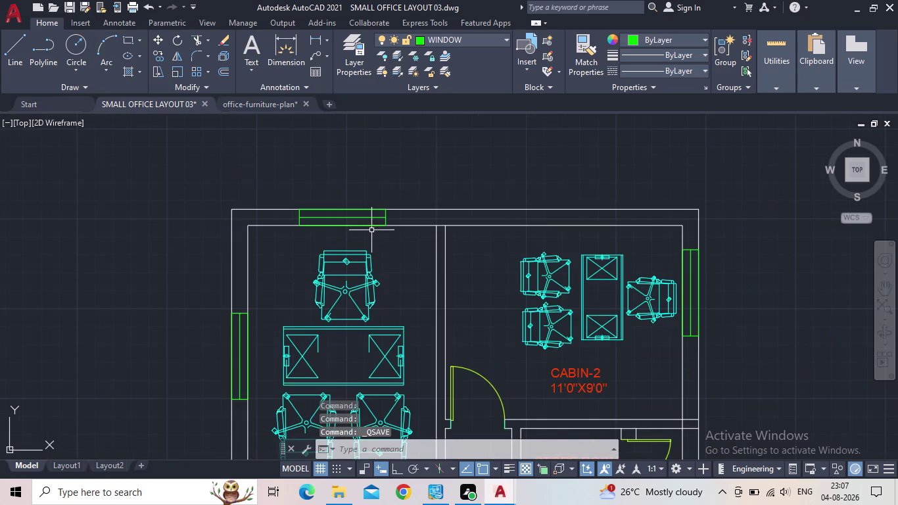
middle_drag(390, 251, 361, 217)
scroll(down, 3)
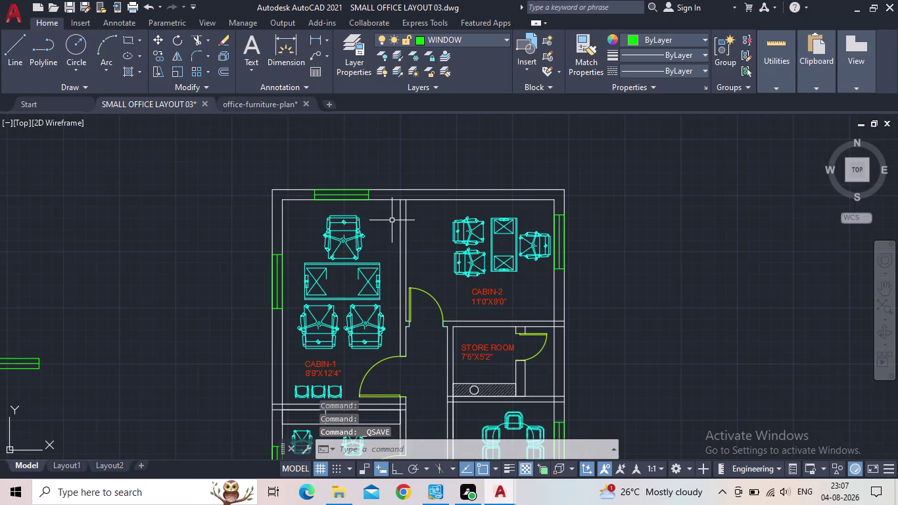
scroll(down, 3)
middle_drag(408, 322, 404, 235)
middle_drag(382, 364, 408, 274)
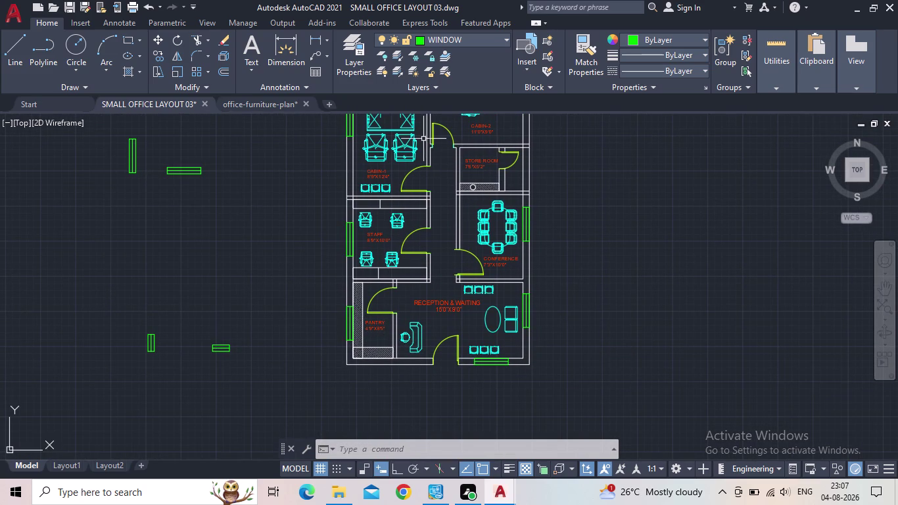
middle_drag(484, 319, 524, 363)
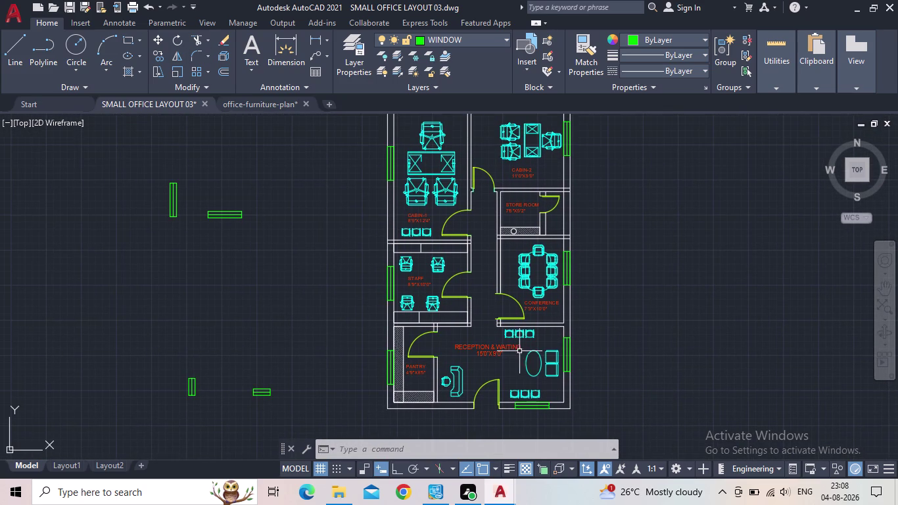
drag(214, 402, 205, 394)
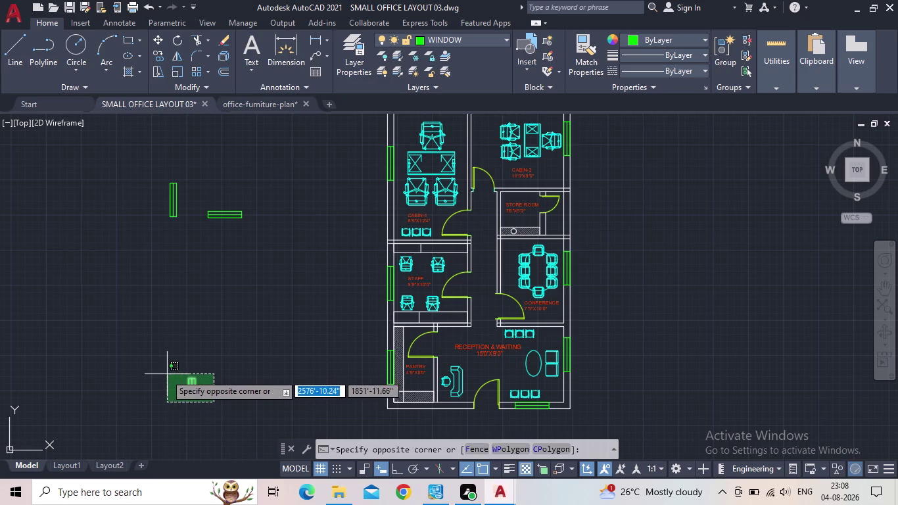
Select the small horizontal window block.
click(166, 373)
click(272, 409)
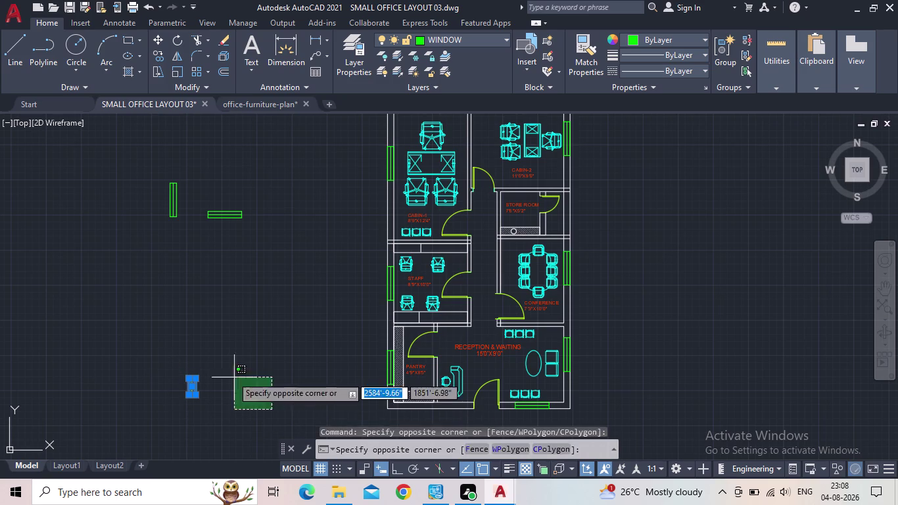
click(231, 376)
key(Escape)
drag(281, 401, 268, 395)
click(228, 367)
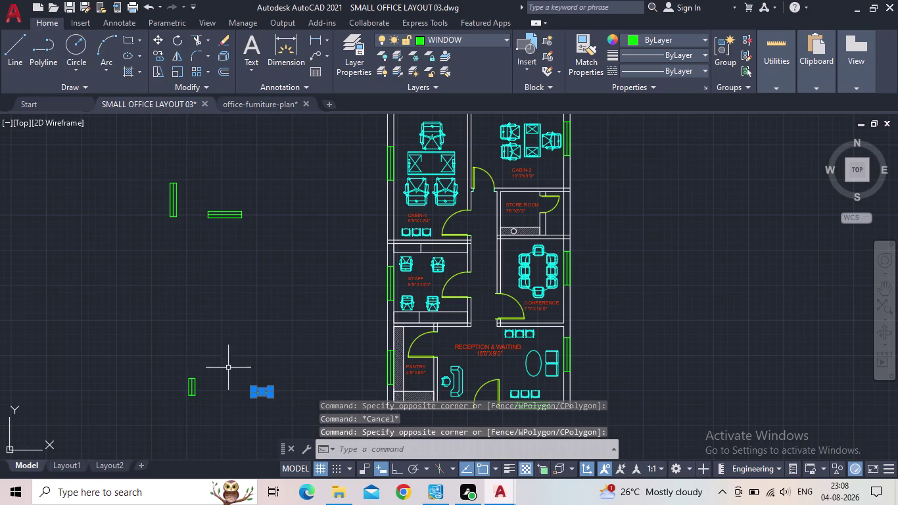
scroll(up, 3)
Copy the horizontal window into the Pantry's bottom outer wall with CO.
key(c)
key(o)
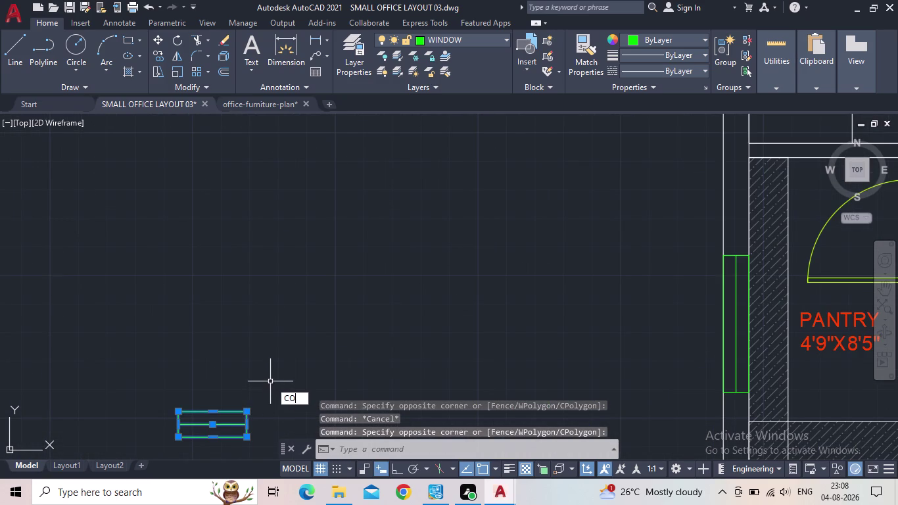
key(Return)
click(180, 437)
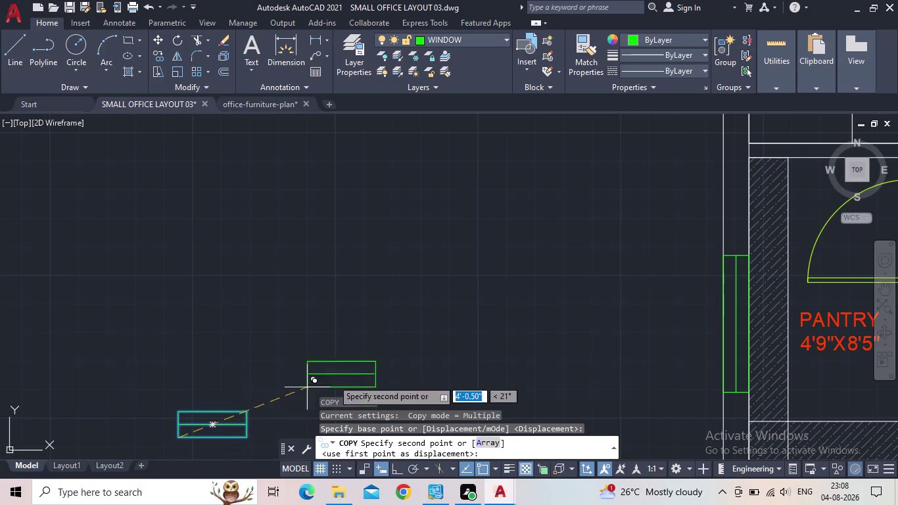
middle_drag(461, 390, 164, 271)
scroll(up, 3)
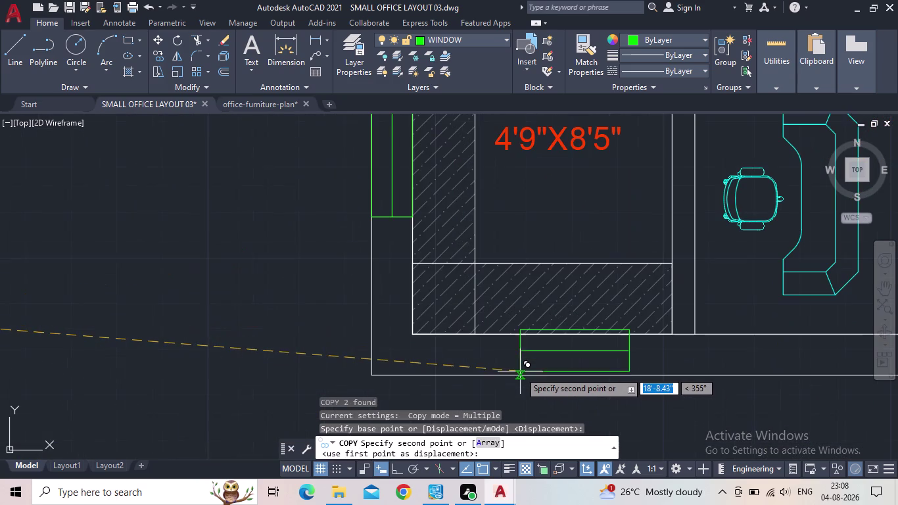
click(512, 374)
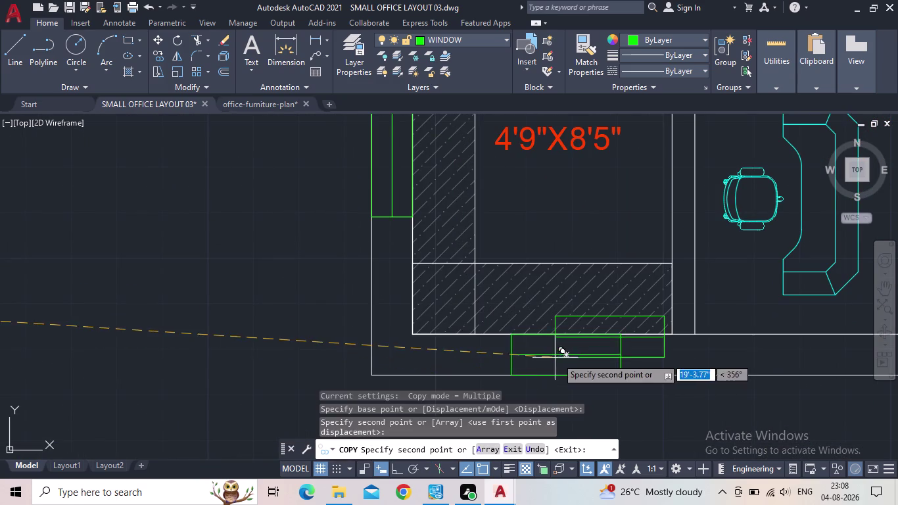
Pan over the plan, end the copy, and select the vertical window block.
middle_drag(551, 357, 186, 314)
scroll(down, 3)
middle_drag(313, 336, 376, 410)
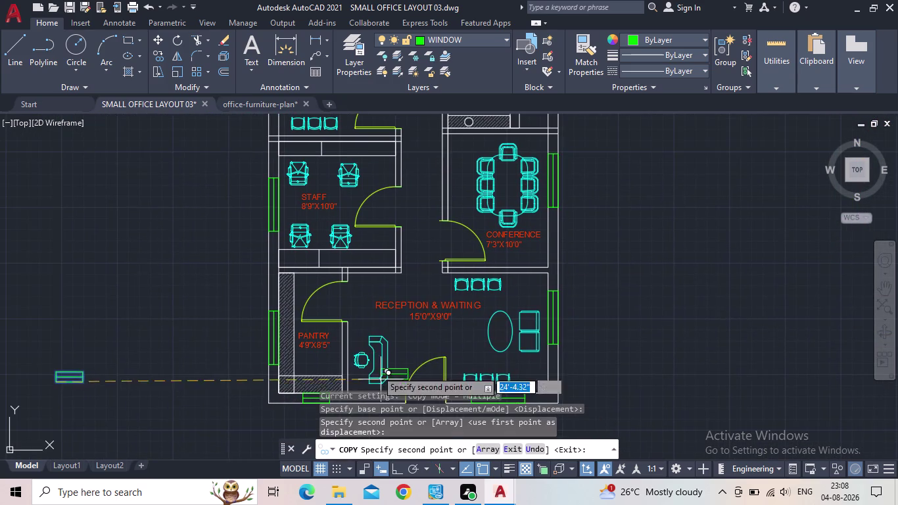
middle_drag(285, 291, 376, 364)
scroll(down, 3)
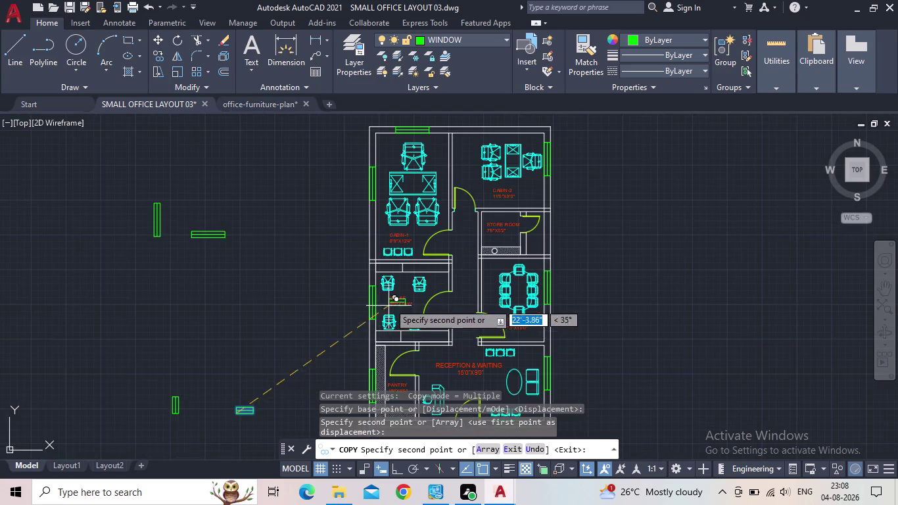
middle_drag(391, 298, 376, 326)
scroll(up, 3)
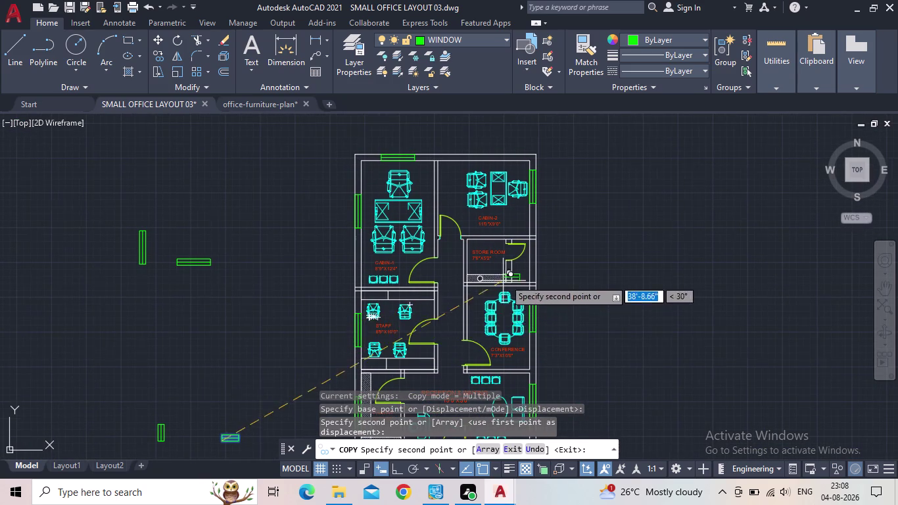
scroll(down, 3)
middle_drag(431, 298, 482, 254)
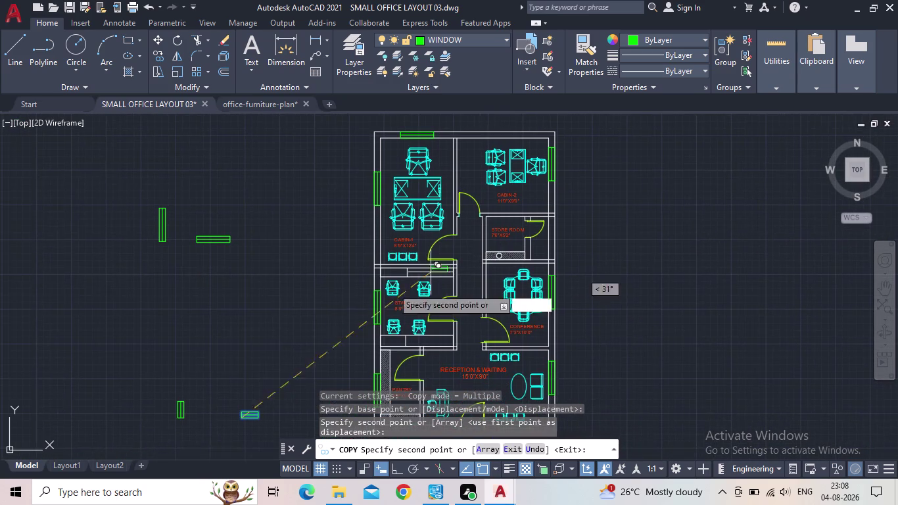
key(Escape)
click(207, 422)
click(176, 408)
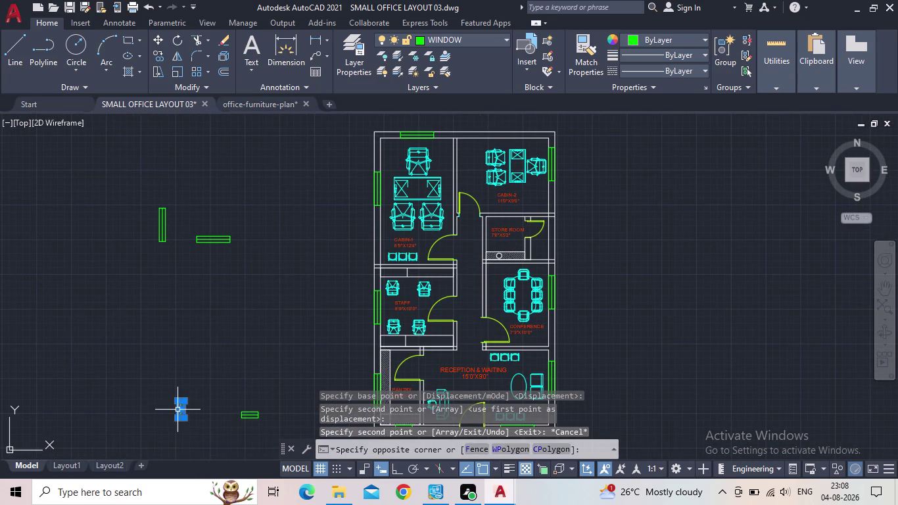
Copy the vertical window onto the Store Room's outer wall.
key(c)
key(o)
key(Return)
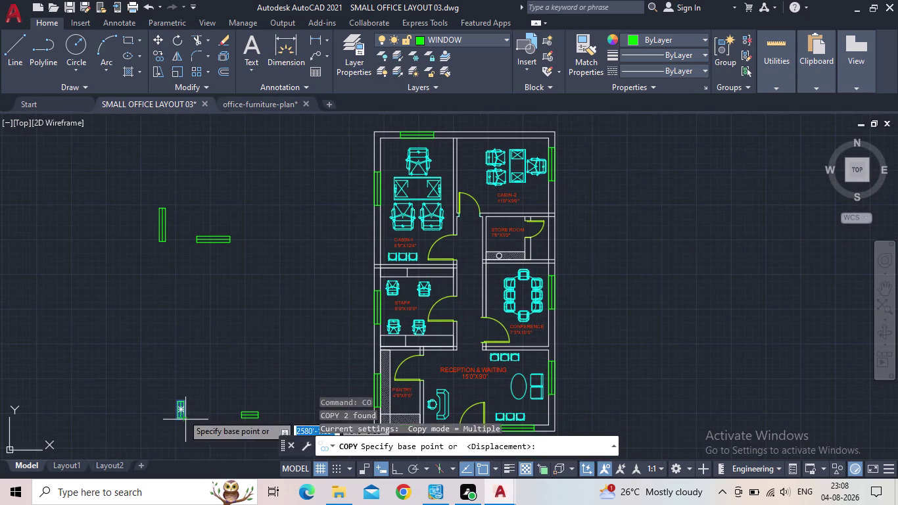
scroll(up, 3)
click(187, 418)
middle_drag(386, 316, 108, 375)
scroll(down, 3)
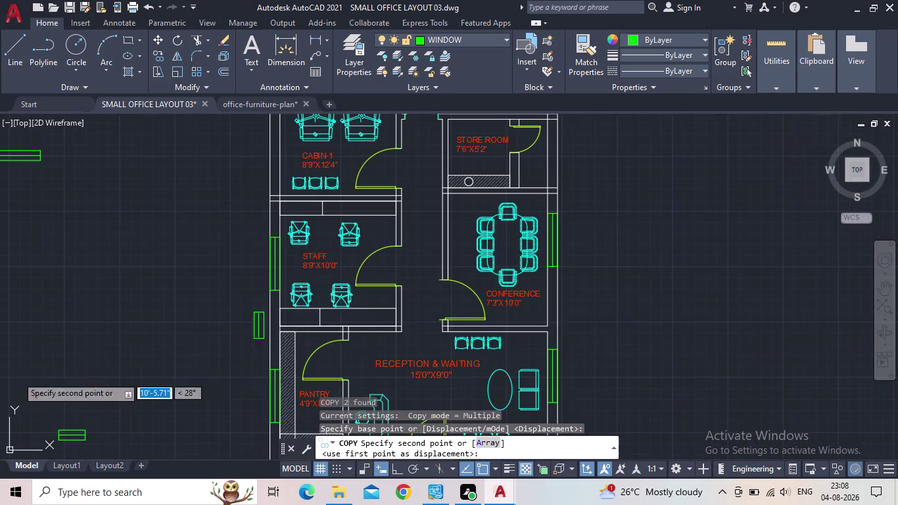
middle_drag(586, 269, 595, 392)
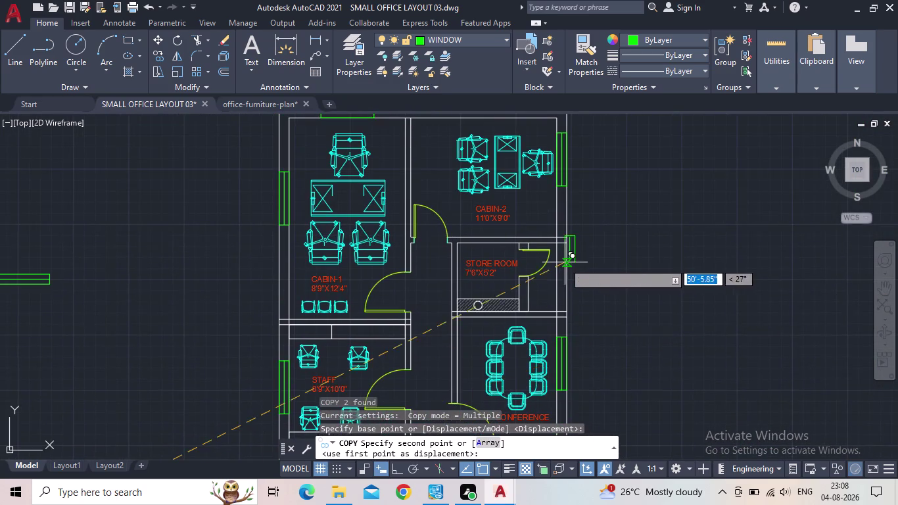
scroll(up, 3)
click(550, 319)
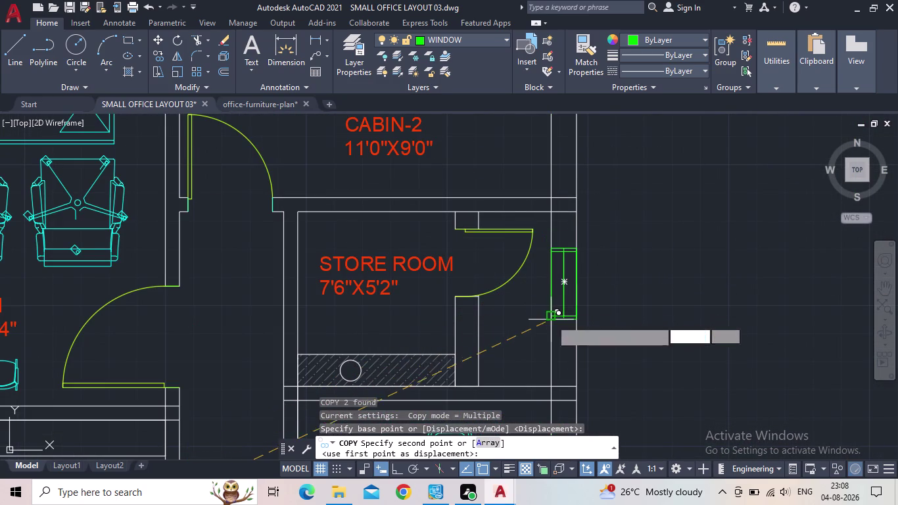
scroll(down, 3)
middle_drag(638, 309, 617, 319)
Cancel the active command and save the drawing.
key(Escape)
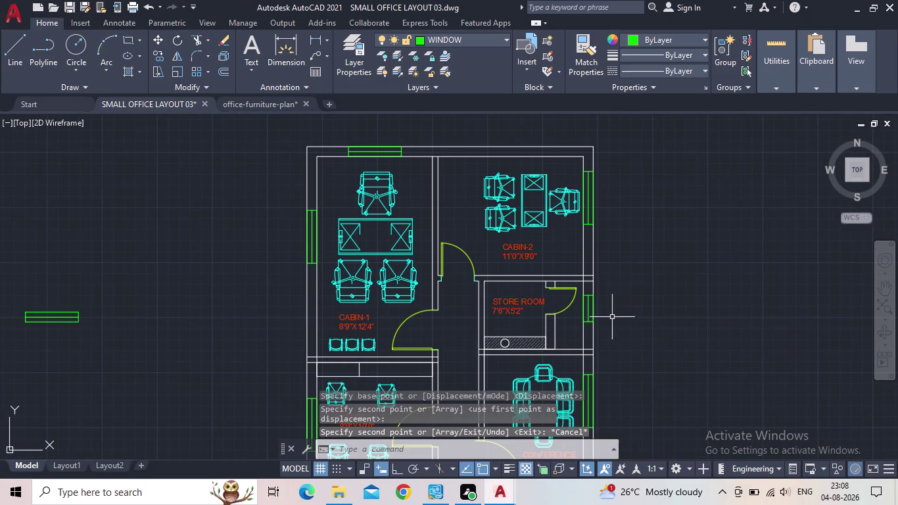
click(64, 8)
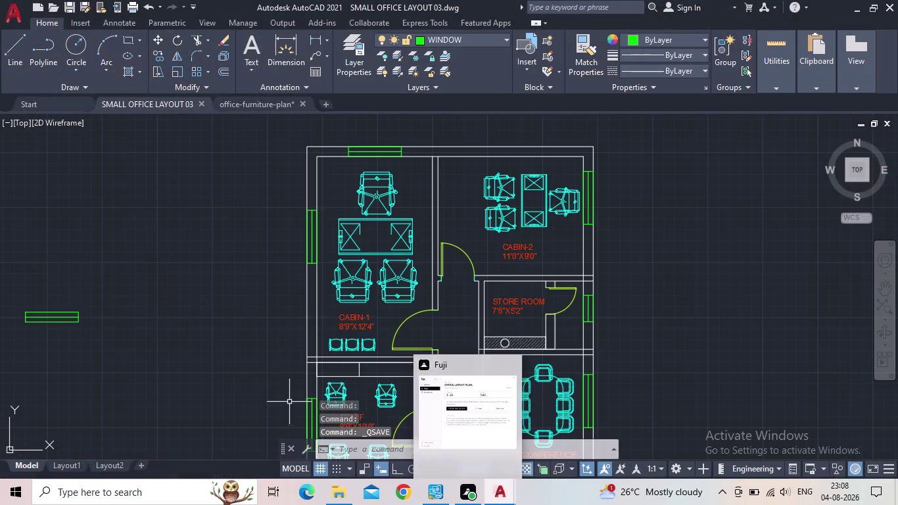
scroll(down, 3)
middle_drag(278, 359, 291, 312)
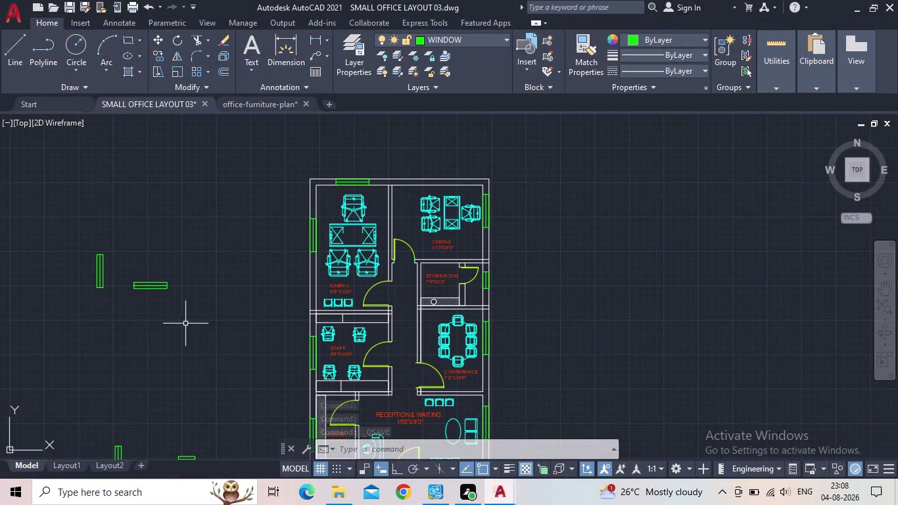
Delete the stray window pieces lying left of the plan.
drag(185, 323, 179, 316)
click(69, 242)
key(Delete)
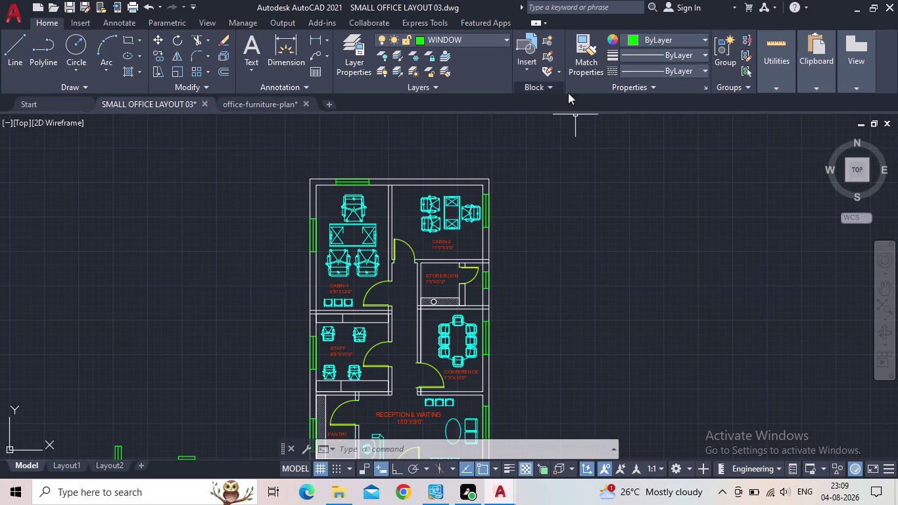
drag(647, 344, 643, 330)
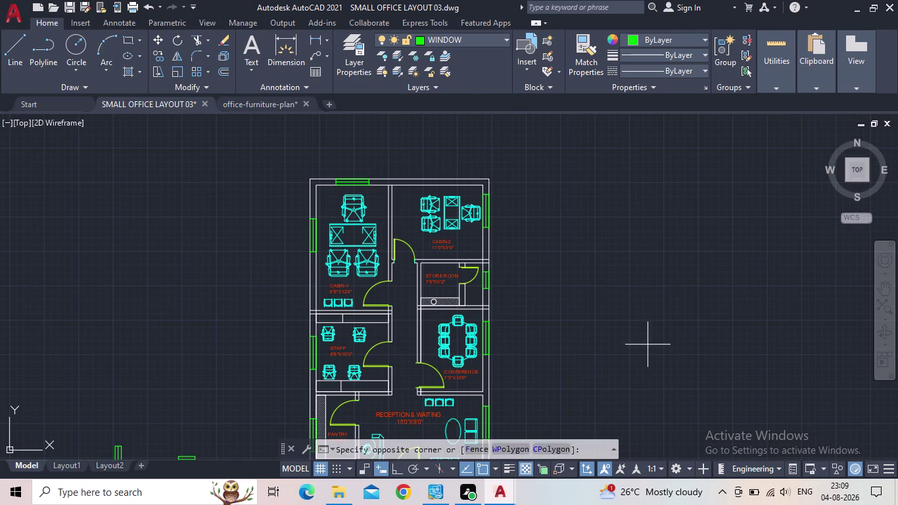
Delete the four stray window pieces below-left of the plan.
drag(642, 330, 638, 322)
click(619, 274)
click(617, 269)
click(653, 326)
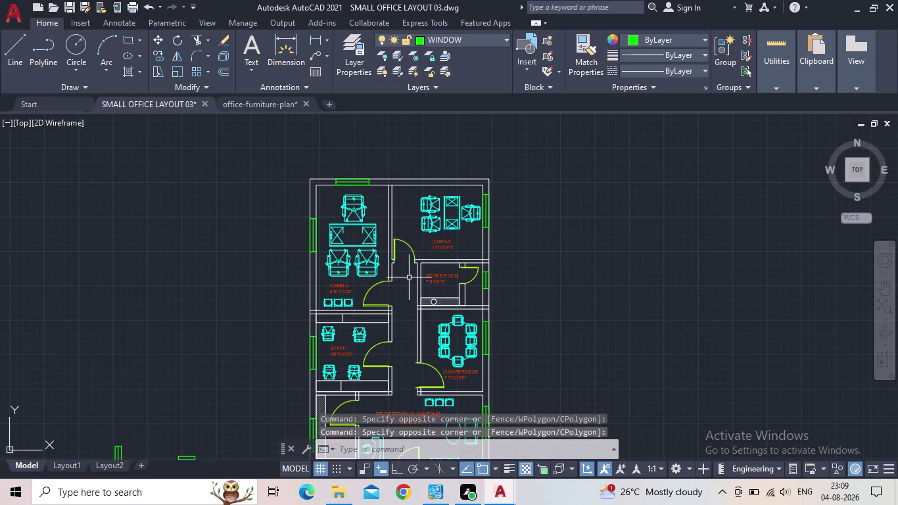
middle_drag(411, 280, 422, 238)
middle_drag(194, 410, 259, 316)
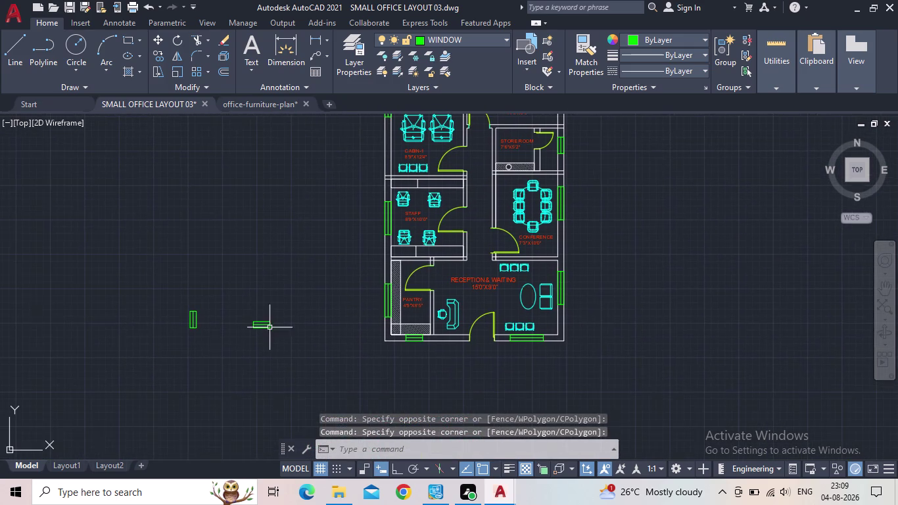
drag(301, 335, 290, 330)
drag(117, 305, 124, 315)
key(Delete)
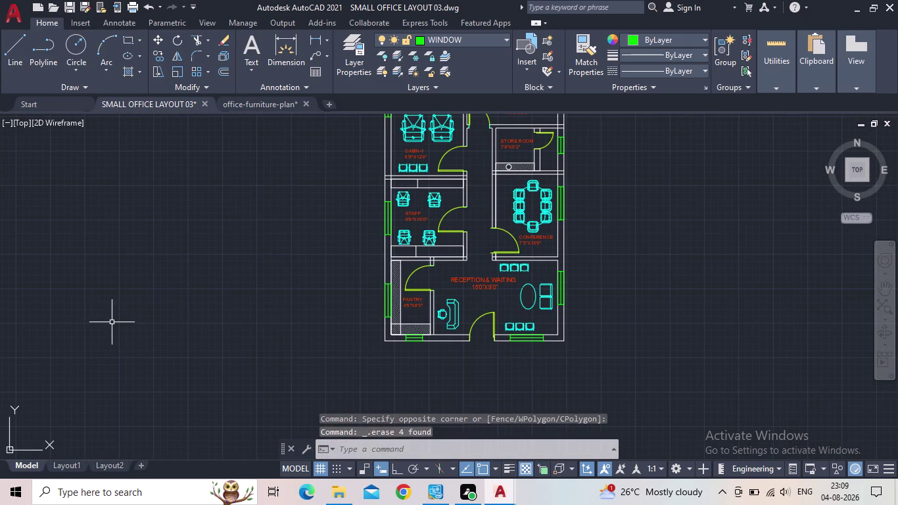
Move the view closer to the cabins and save the drawing.
scroll(down, 3)
middle_drag(146, 313, 158, 379)
scroll(up, 3)
scroll(up, 3)
middle_drag(302, 357, 306, 338)
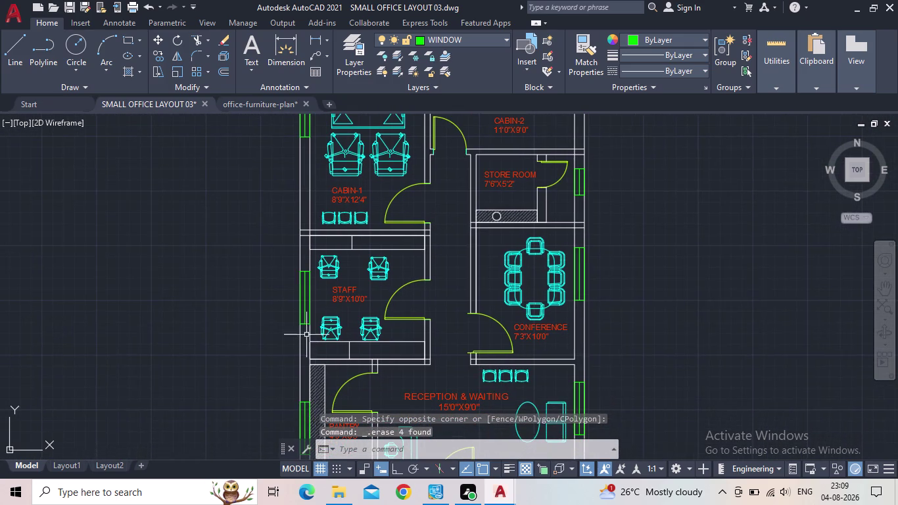
click(72, 7)
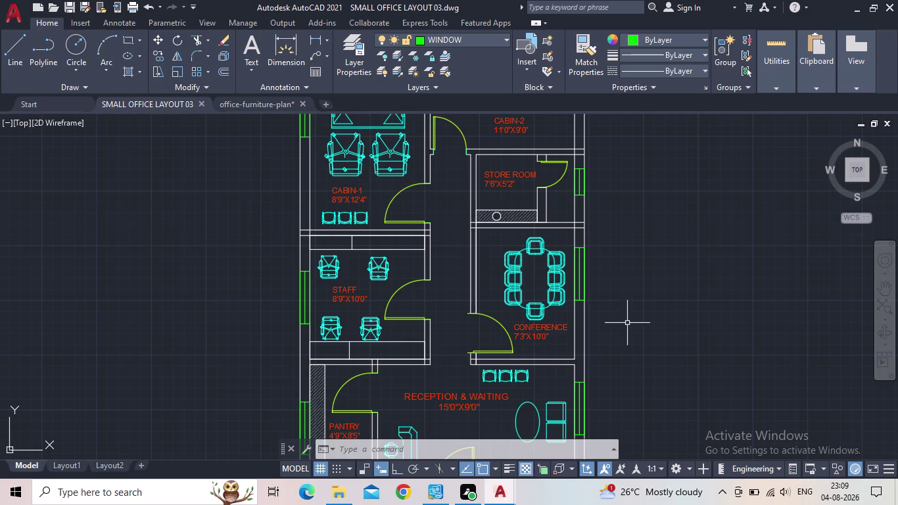
Center the top half of the floor plan and open the layer list.
middle_drag(629, 324, 630, 367)
scroll(down, 3)
middle_drag(619, 350, 614, 301)
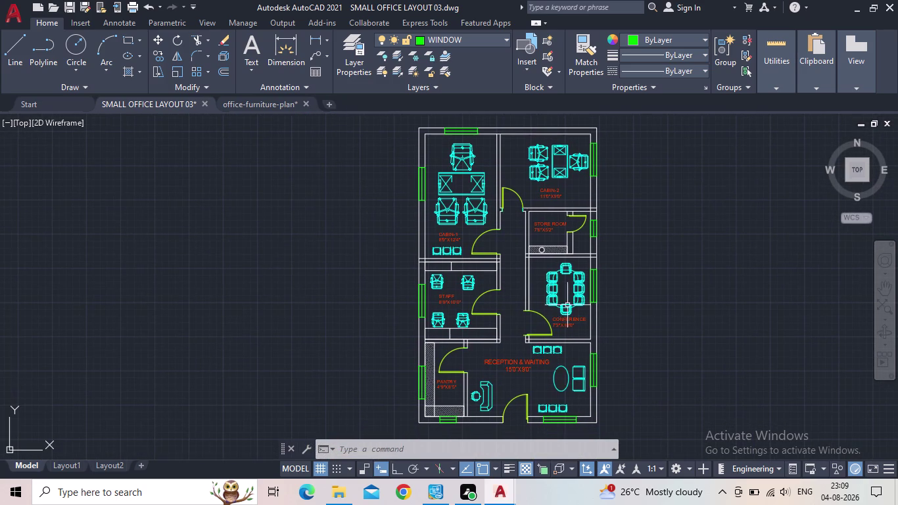
scroll(up, 3)
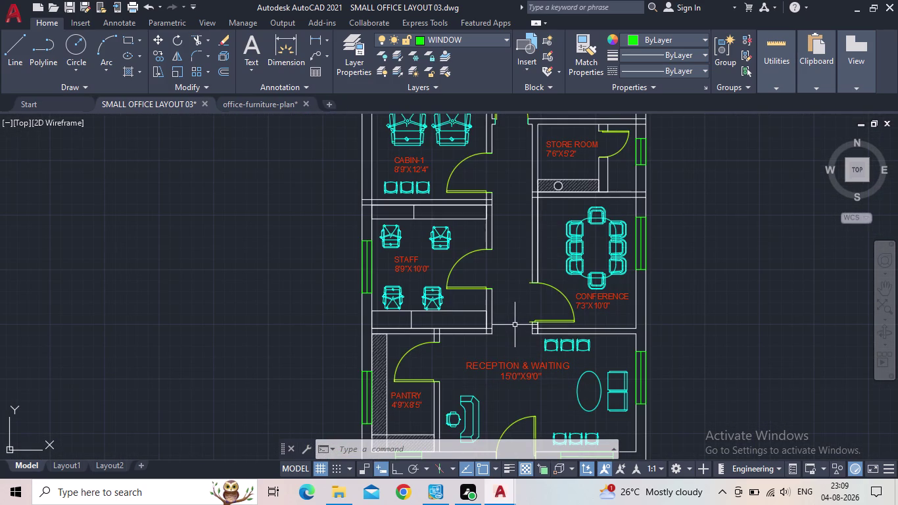
middle_drag(454, 165, 455, 347)
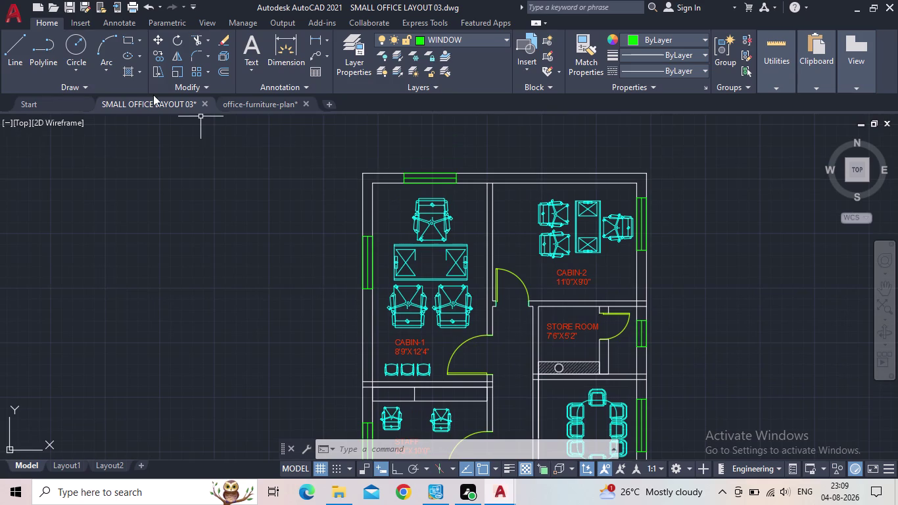
click(350, 63)
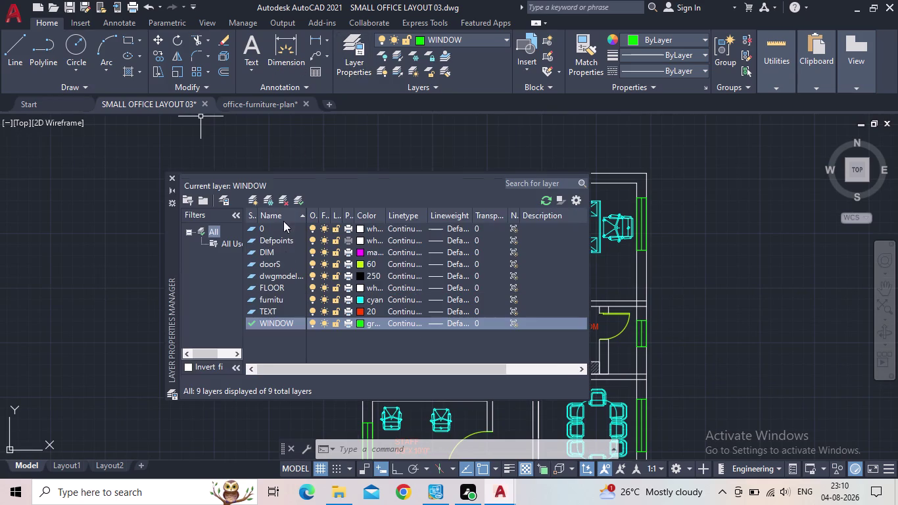
Make DIM the current layer and close the layer list.
double_click(251, 247)
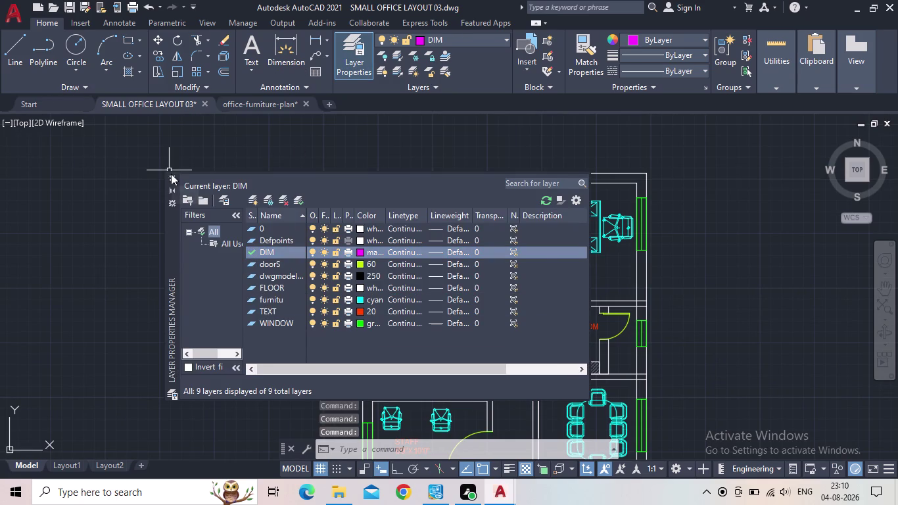
click(171, 174)
click(316, 38)
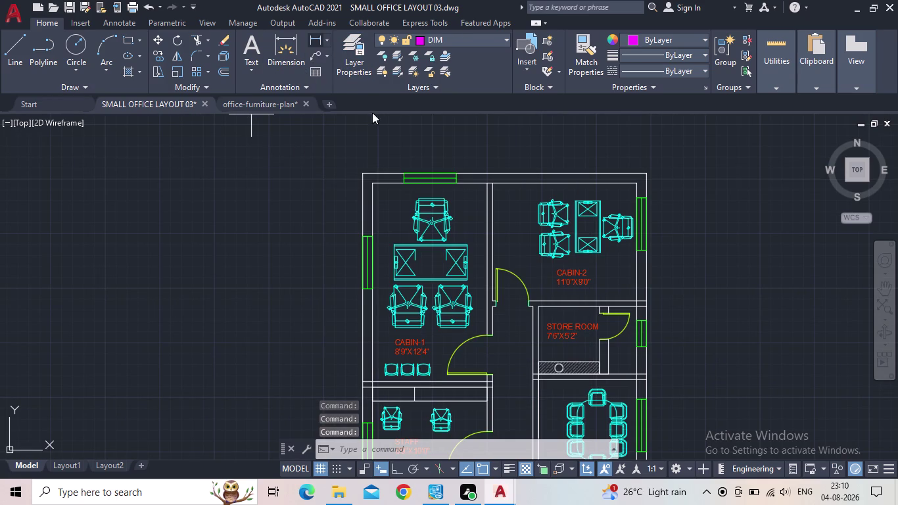
Add the 21'-8" overall width dimension across the plan's top edge.
scroll(up, 3)
click(356, 176)
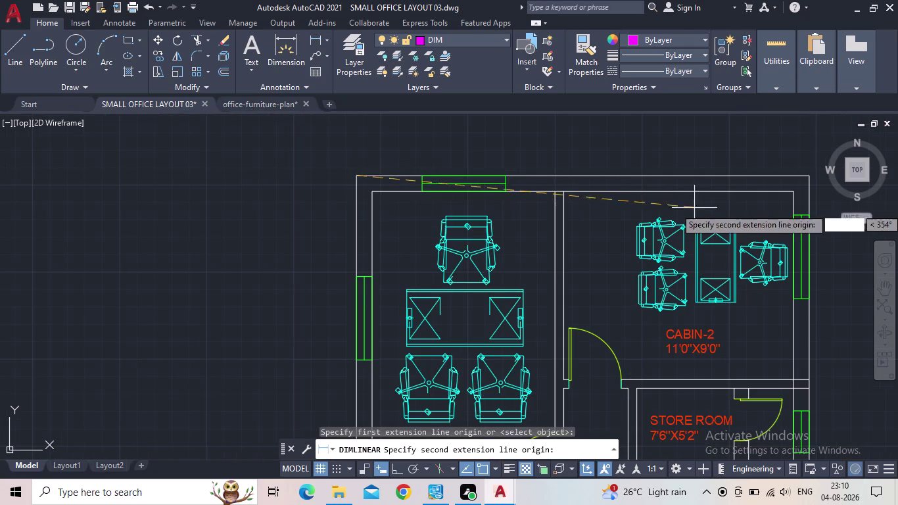
click(805, 175)
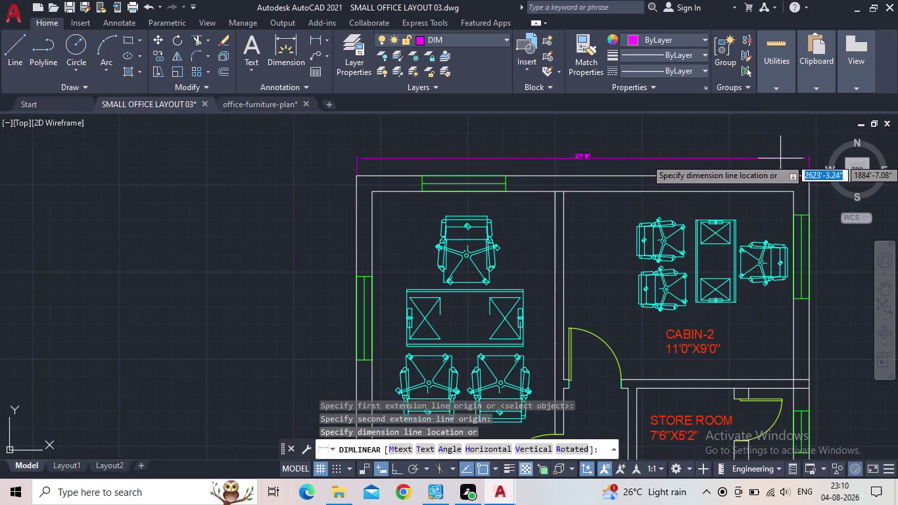
scroll(up, 3)
scroll(down, 3)
middle_drag(755, 165, 691, 155)
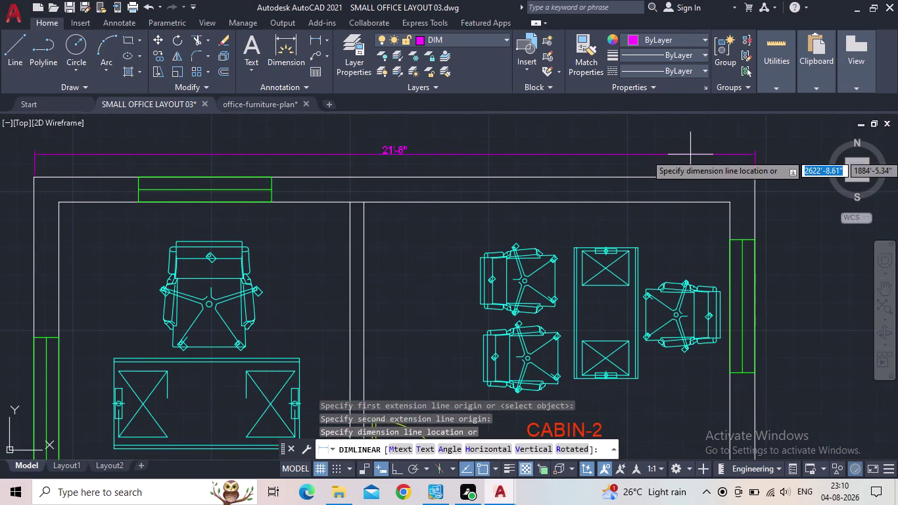
click(690, 153)
middle_drag(596, 211, 580, 175)
Zoom in on the wall below Cabin-1 and repeat the linear dimension.
scroll(down, 3)
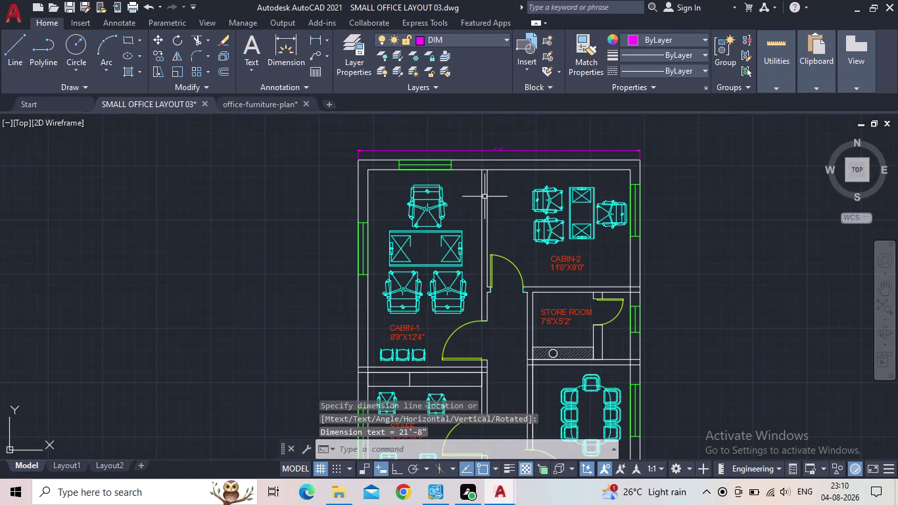
middle_drag(483, 222, 484, 182)
scroll(down, 3)
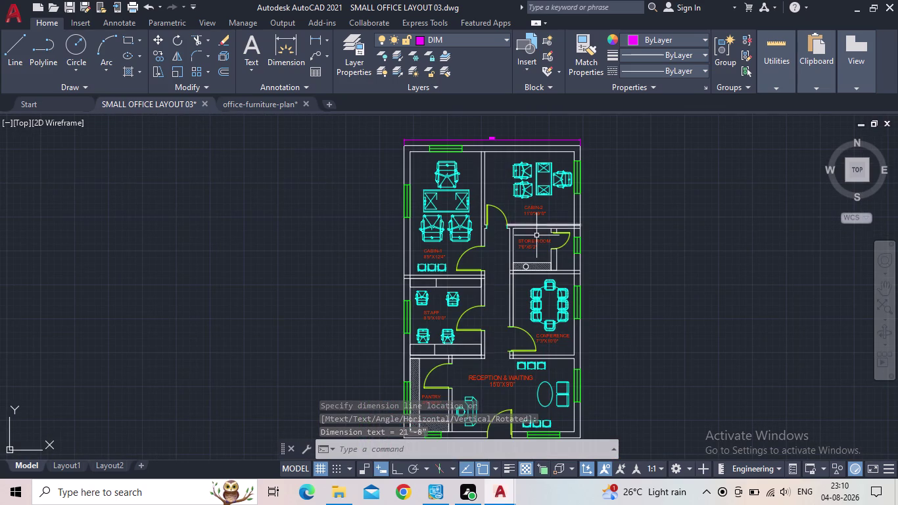
middle_drag(519, 218, 511, 219)
scroll(up, 3)
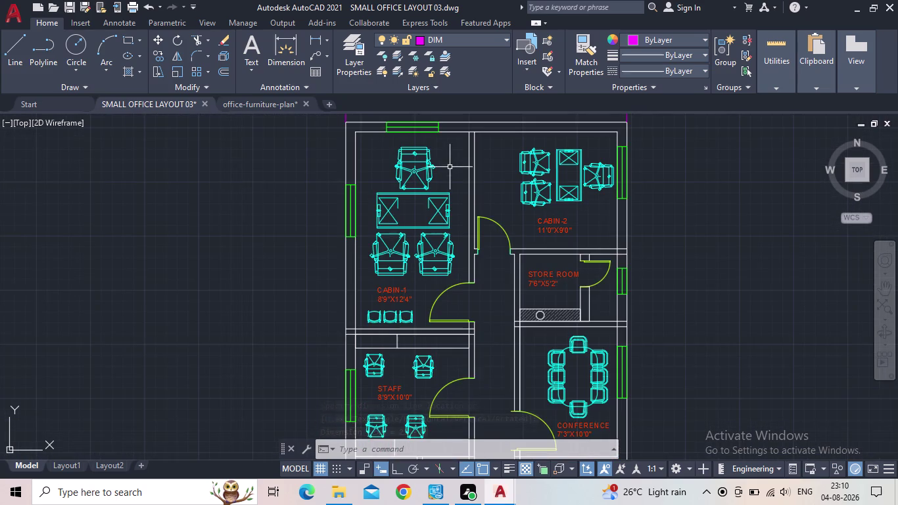
middle_drag(449, 167, 464, 205)
scroll(up, 3)
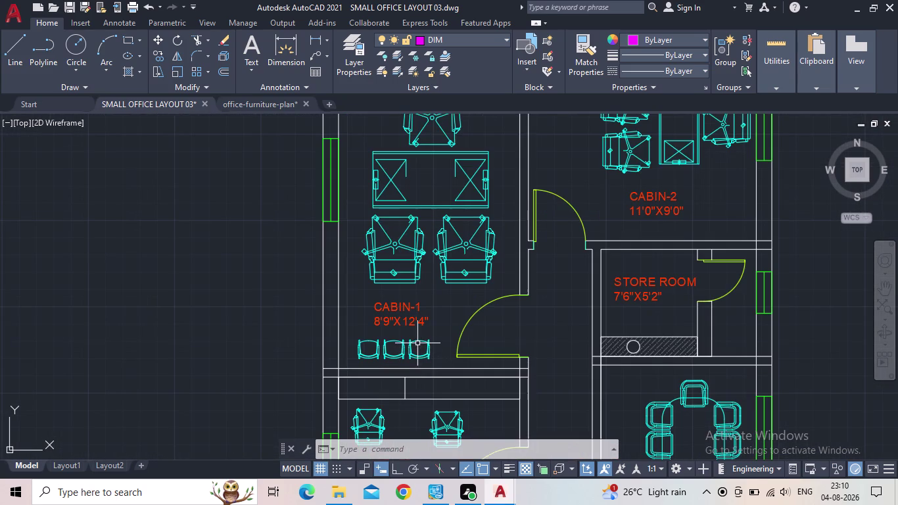
key(space)
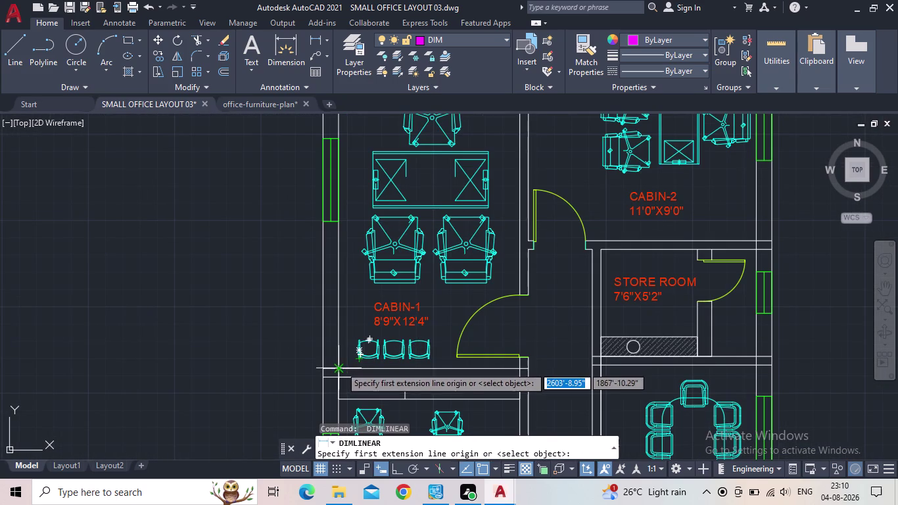
Cancel the dimension, start TR, and trim wall line ends below Cabin-1.
key(Escape)
text(TR)
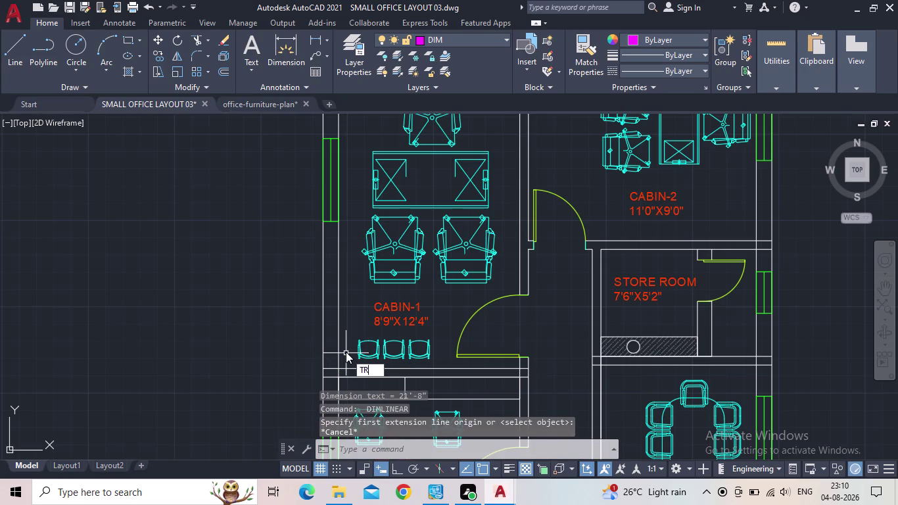
key(space)
scroll(up, 3)
middle_drag(340, 380, 365, 318)
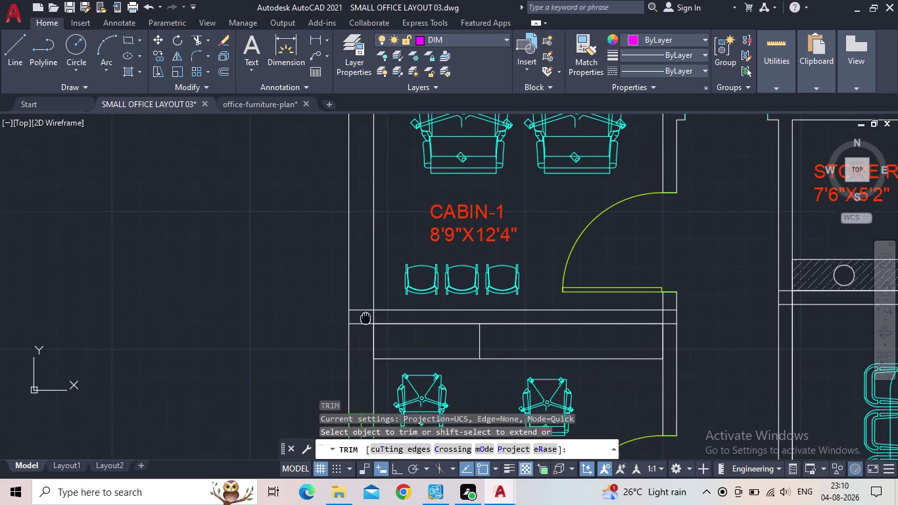
middle_drag(365, 318, 366, 317)
drag(363, 330, 371, 292)
scroll(up, 3)
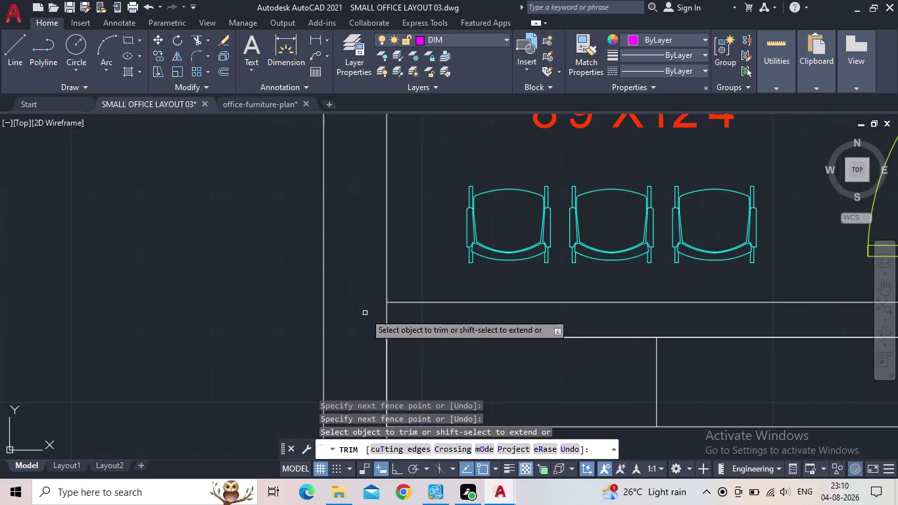
drag(403, 316, 383, 313)
scroll(down, 3)
middle_drag(417, 326, 369, 308)
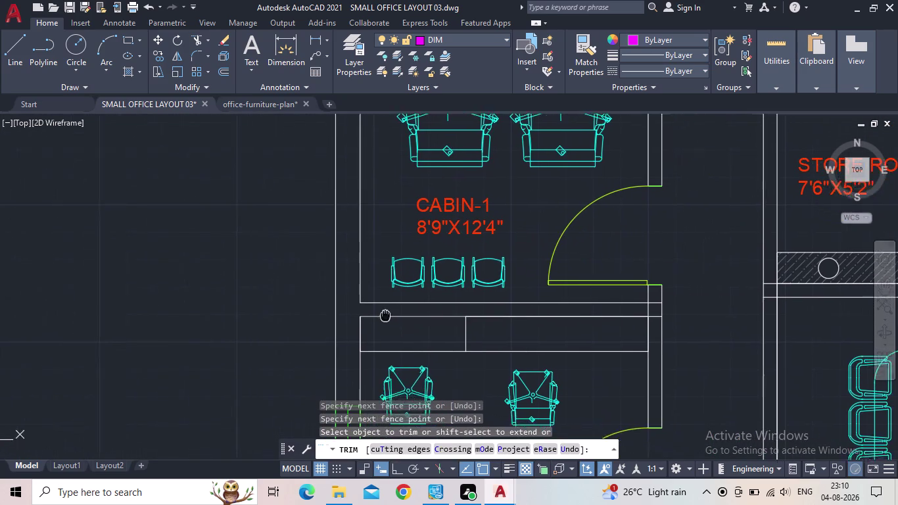
middle_drag(369, 308, 366, 307)
Trim overlapping wall lines and cut the wall line across the staff room doorway.
scroll(up, 3)
drag(620, 292, 626, 289)
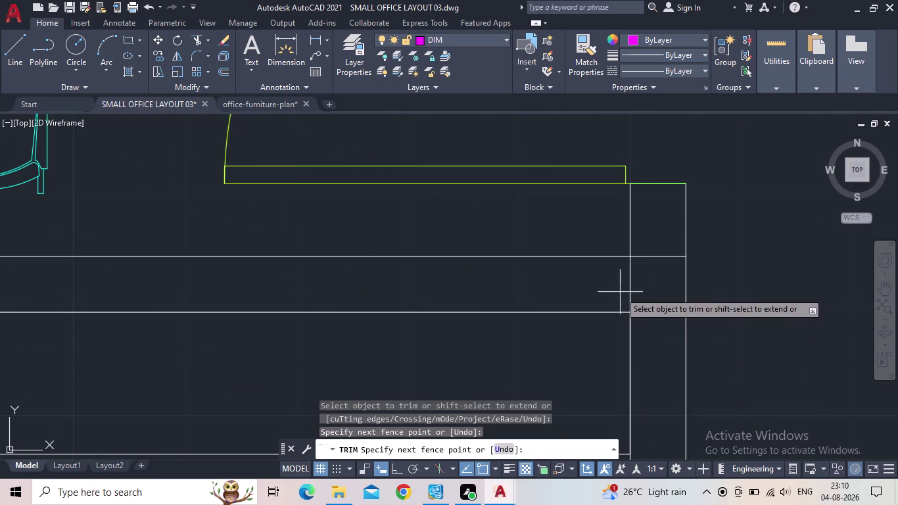
drag(626, 288, 661, 241)
scroll(down, 3)
middle_drag(661, 276, 608, 237)
scroll(down, 3)
middle_drag(605, 328, 559, 232)
middle_drag(531, 335, 547, 284)
scroll(up, 3)
scroll(up, 3)
drag(517, 318, 481, 310)
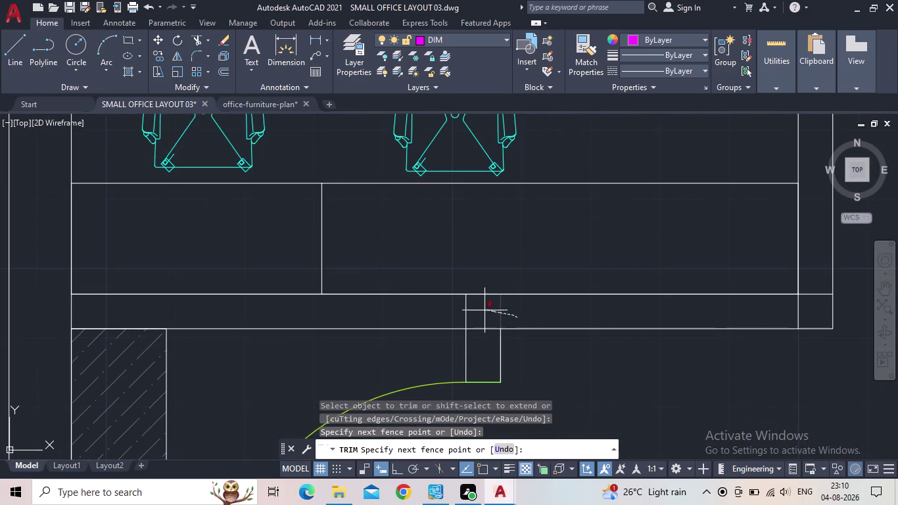
drag(482, 310, 455, 312)
drag(482, 315, 481, 332)
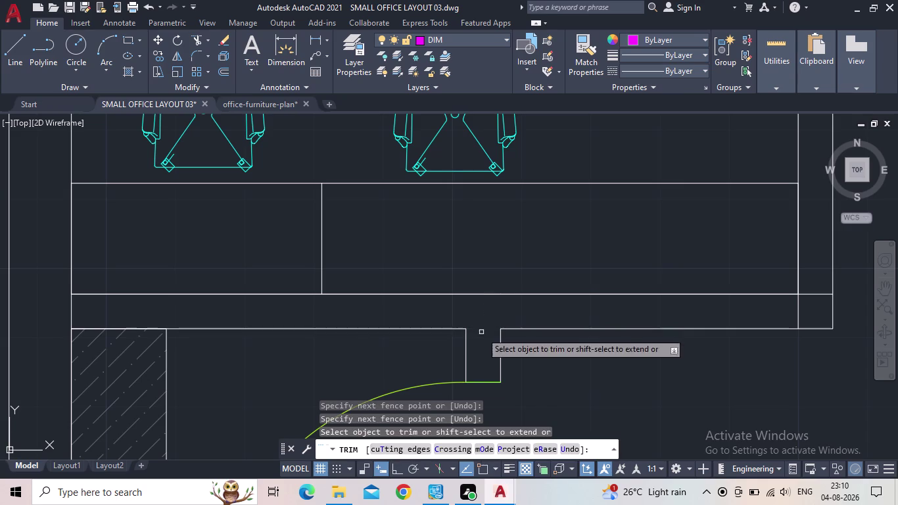
Fence-trim the right-hand wall line ends and remaining doorway lines.
drag(787, 310, 800, 308)
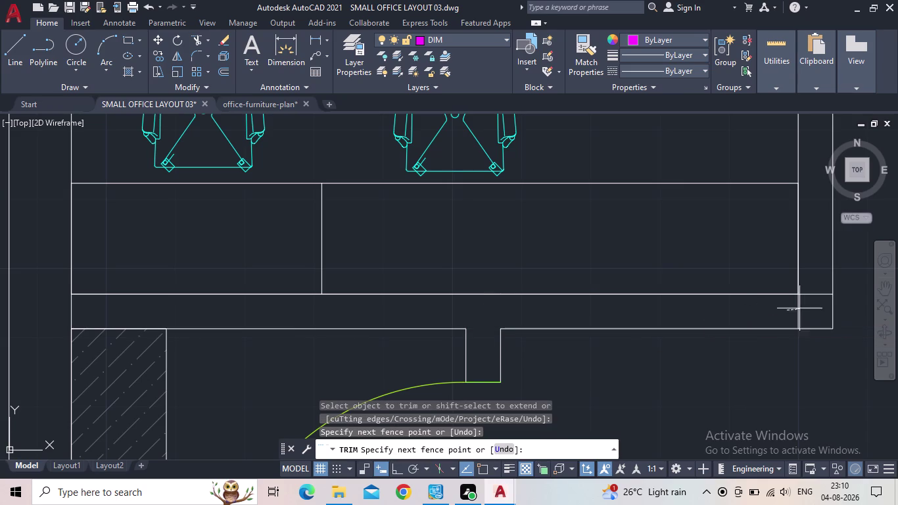
drag(800, 308, 817, 282)
scroll(down, 3)
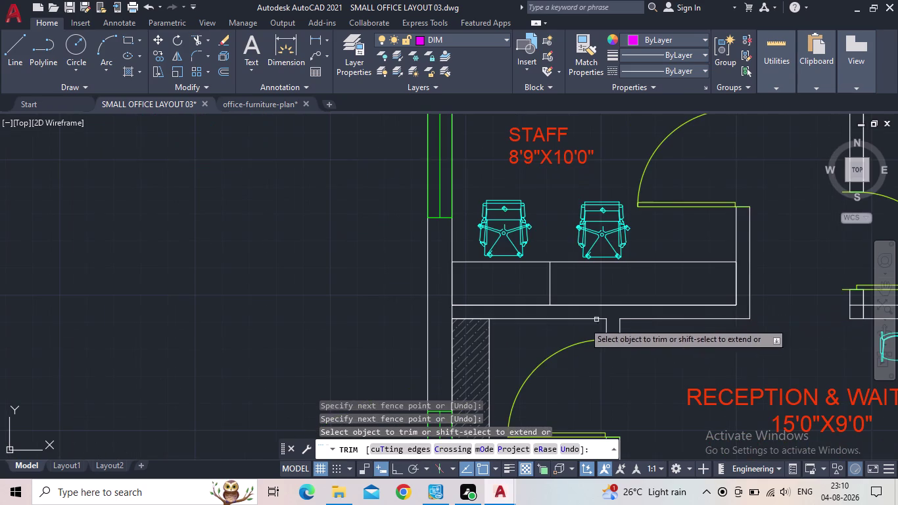
scroll(up, 3)
scroll(up, 3)
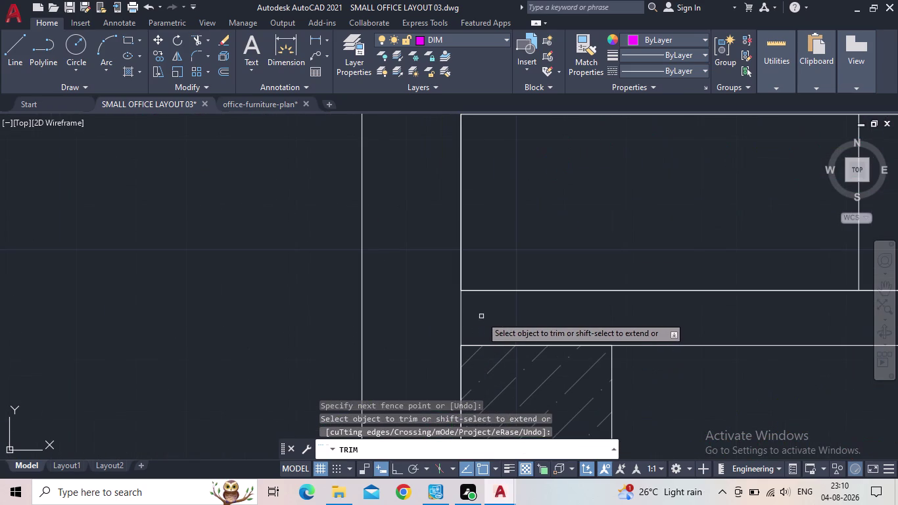
drag(482, 316, 452, 312)
scroll(down, 3)
middle_drag(465, 315, 474, 284)
middle_drag(662, 262, 627, 241)
scroll(down, 3)
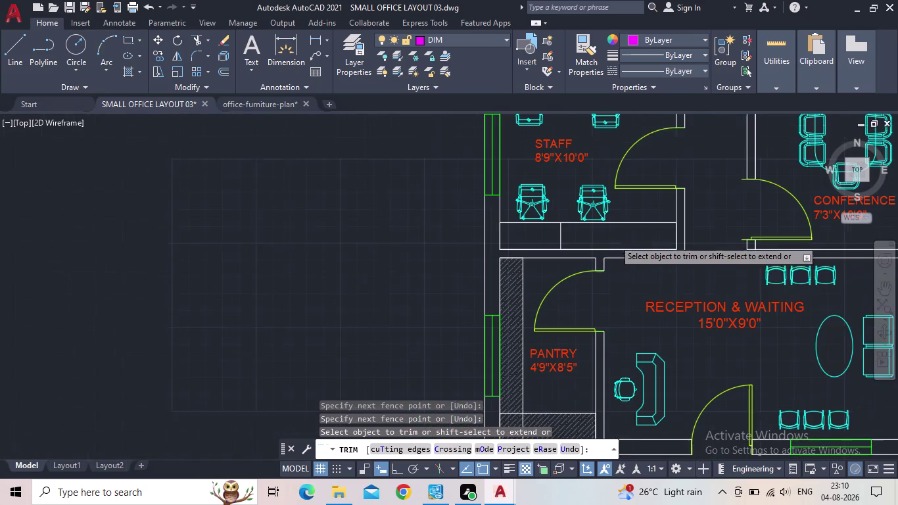
Inspect the reception, pantry, staff and conference areas, then cancel trimming.
middle_drag(602, 268, 574, 202)
middle_drag(564, 339, 552, 274)
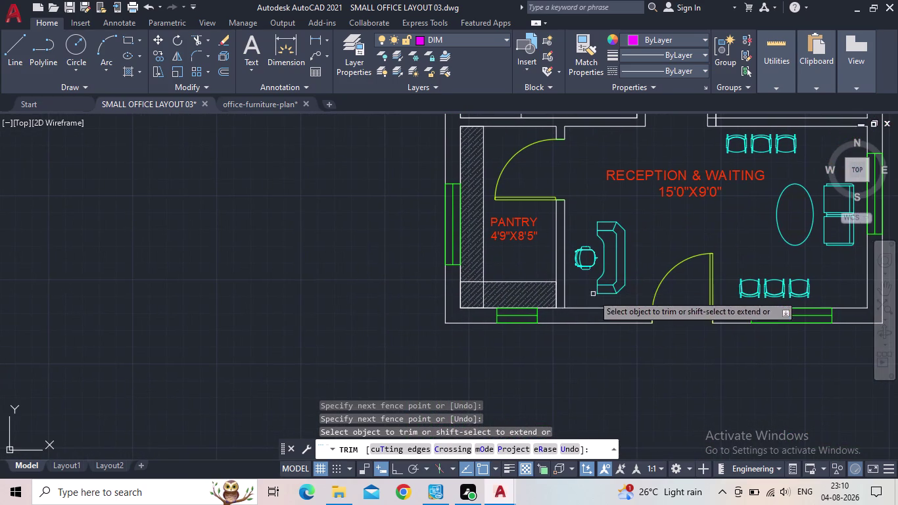
scroll(up, 3)
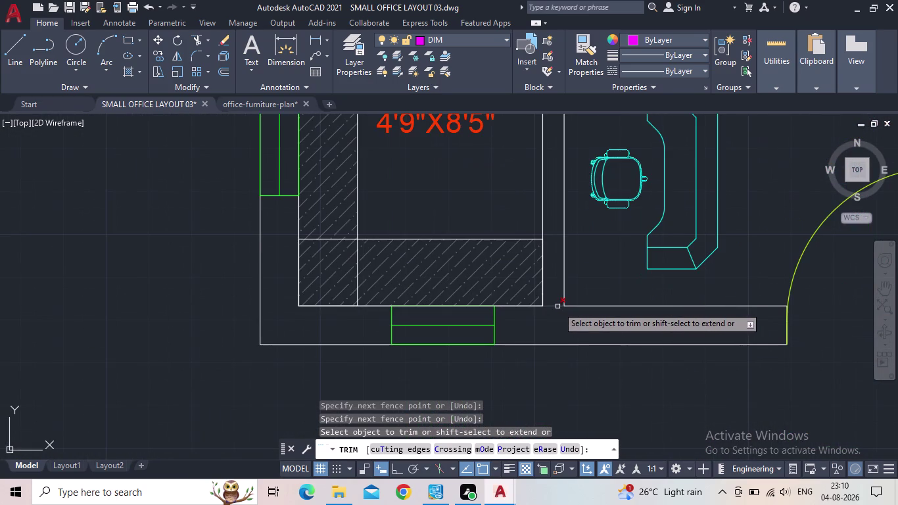
middle_drag(590, 276, 601, 412)
scroll(down, 3)
middle_drag(574, 273, 539, 309)
middle_drag(575, 326, 535, 272)
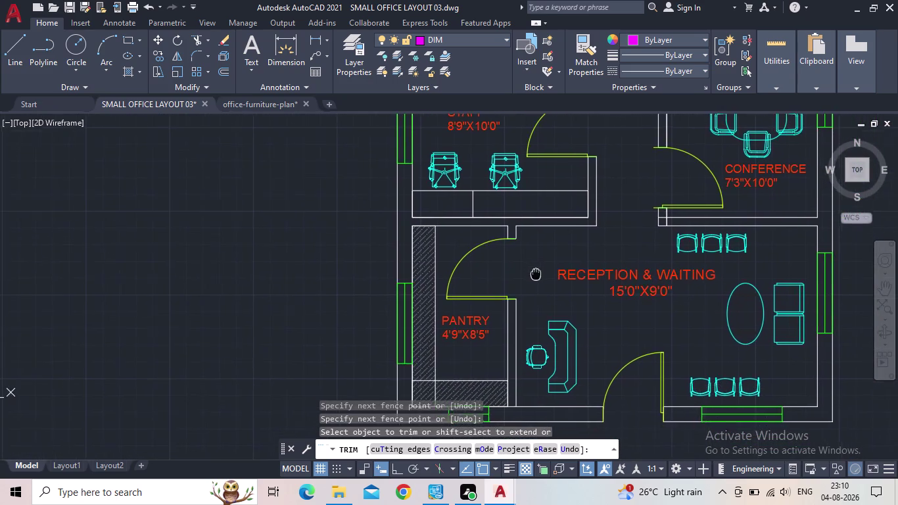
scroll(down, 3)
middle_drag(541, 294, 460, 276)
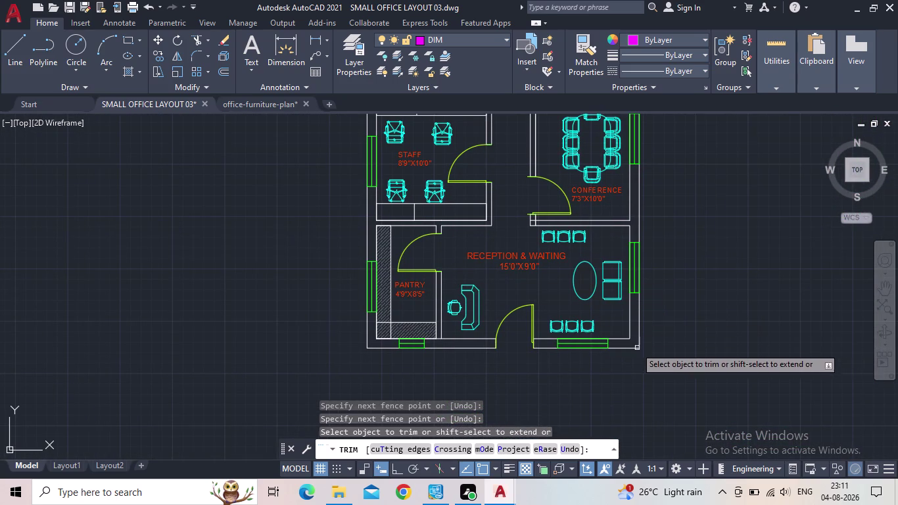
middle_drag(668, 310, 659, 390)
scroll(up, 3)
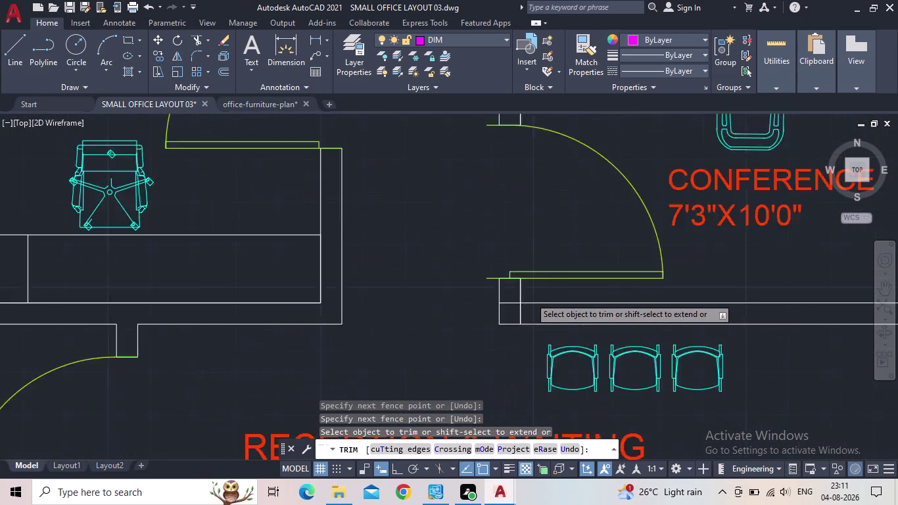
scroll(up, 3)
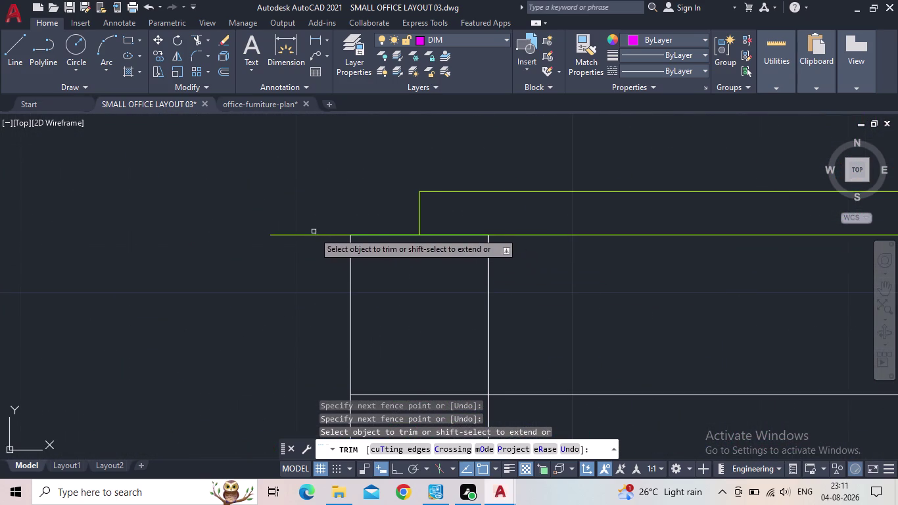
scroll(down, 3)
scroll(down, 3)
middle_drag(506, 319, 506, 320)
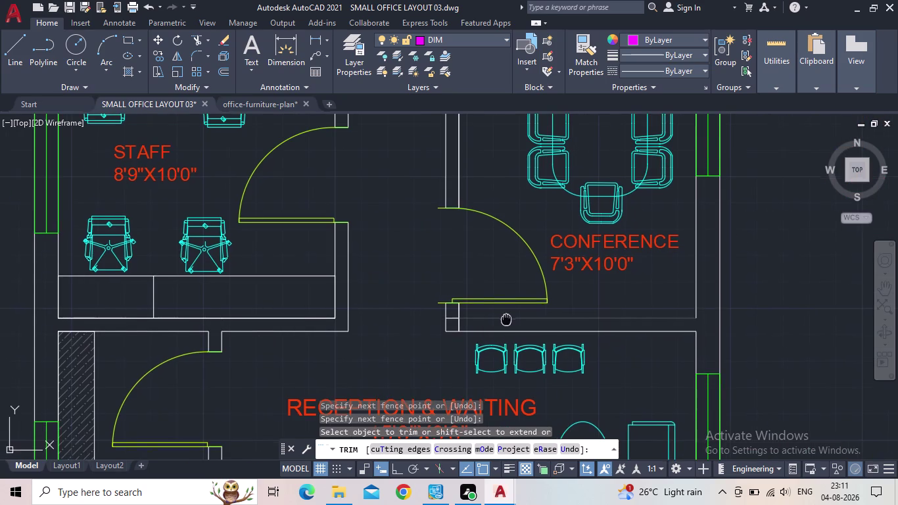
middle_drag(506, 320, 493, 322)
key(Escape)
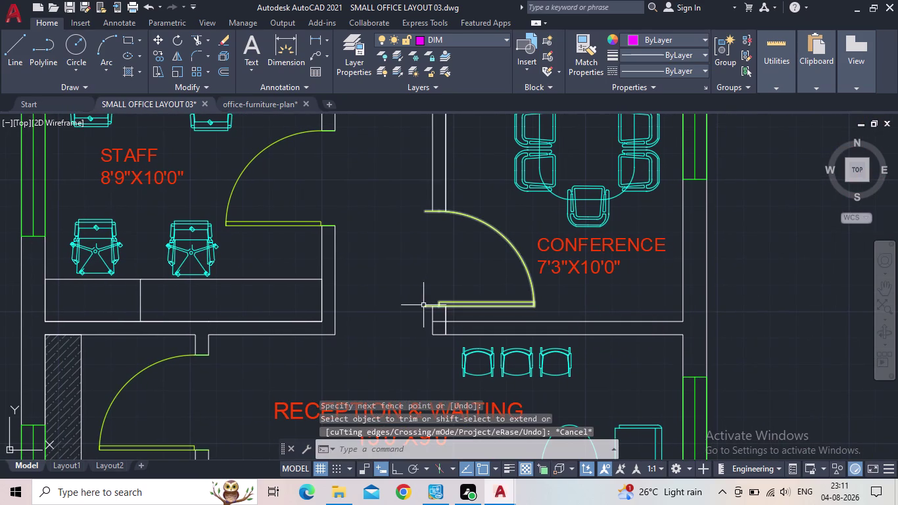
Select the conference room door and pan to its hinge end.
click(423, 305)
scroll(up, 3)
click(413, 305)
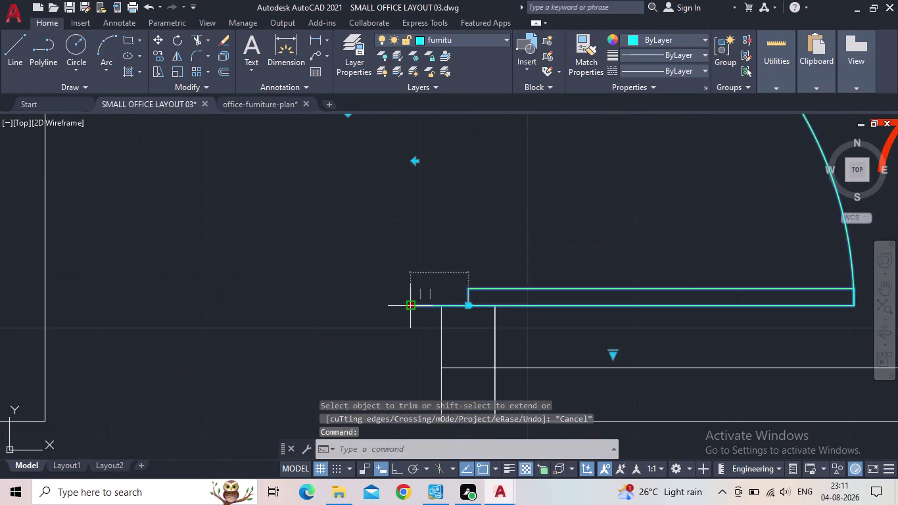
click(442, 306)
scroll(up, 3)
middle_drag(476, 232, 463, 263)
scroll(down, 3)
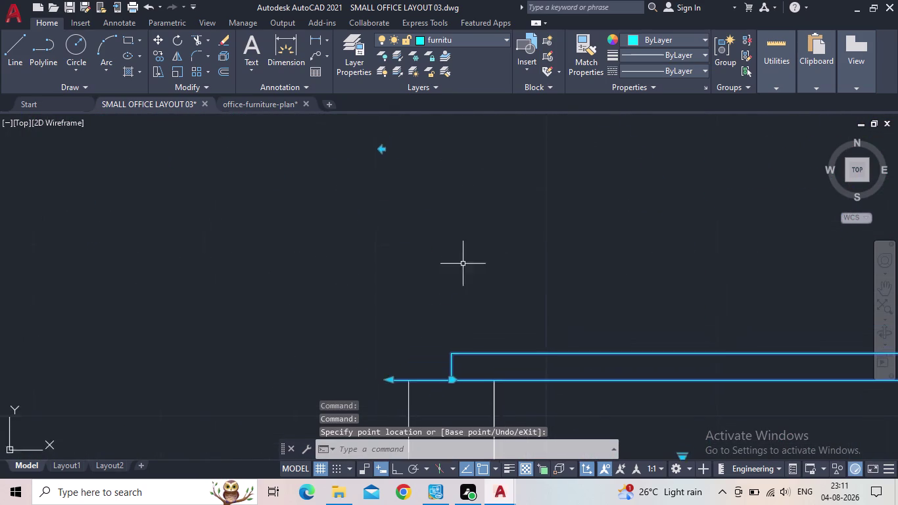
scroll(down, 3)
middle_drag(470, 260, 458, 296)
scroll(up, 3)
scroll(up, 3)
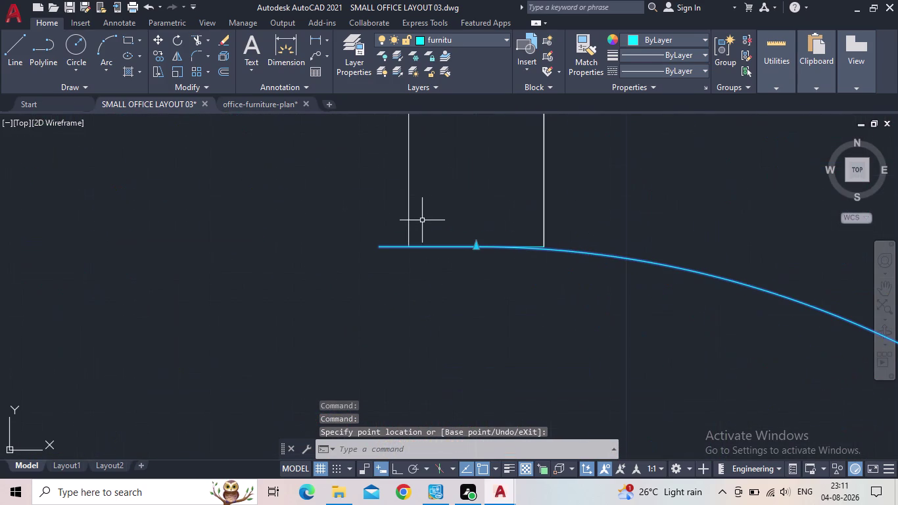
Select the door corner and grab its leaf grip, then cancel and clear the selection.
click(380, 249)
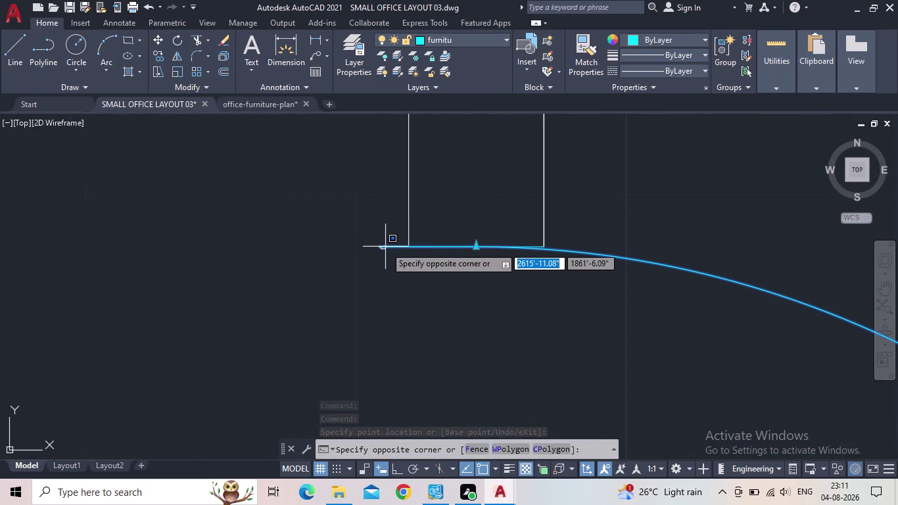
click(384, 245)
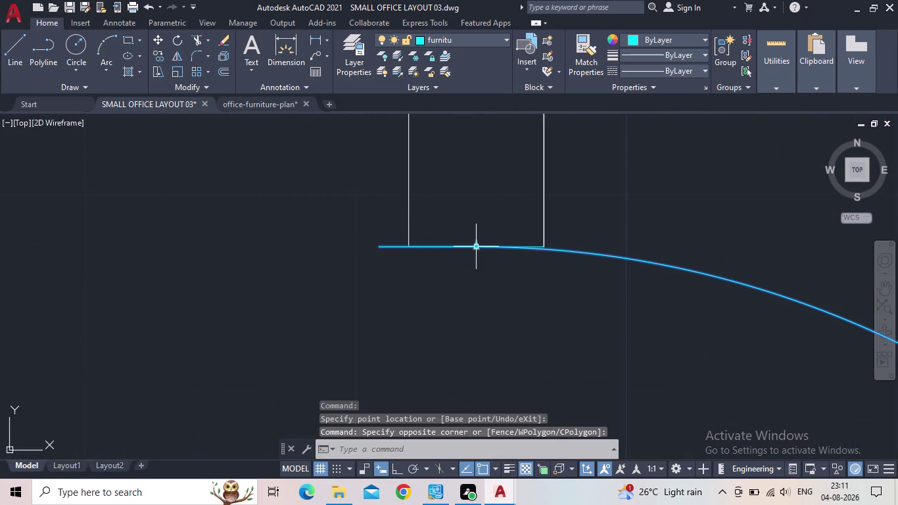
click(474, 244)
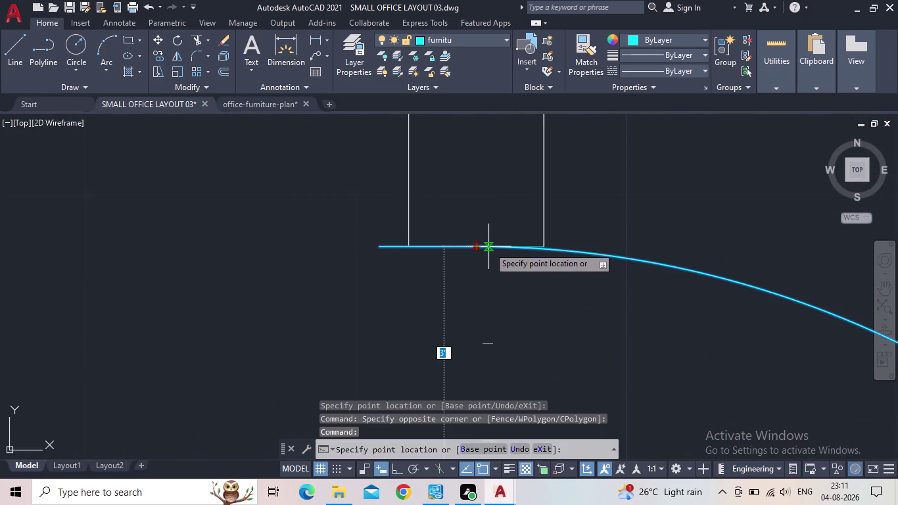
key(Escape)
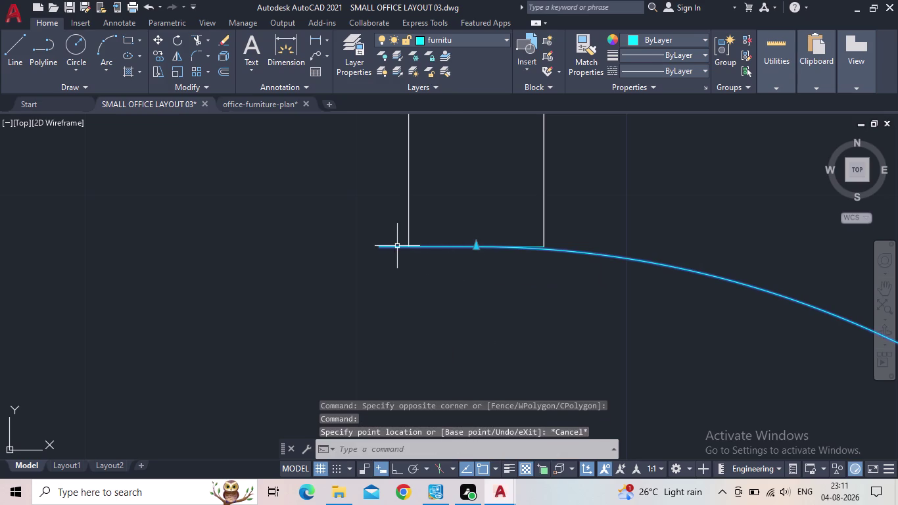
click(388, 246)
key(Escape)
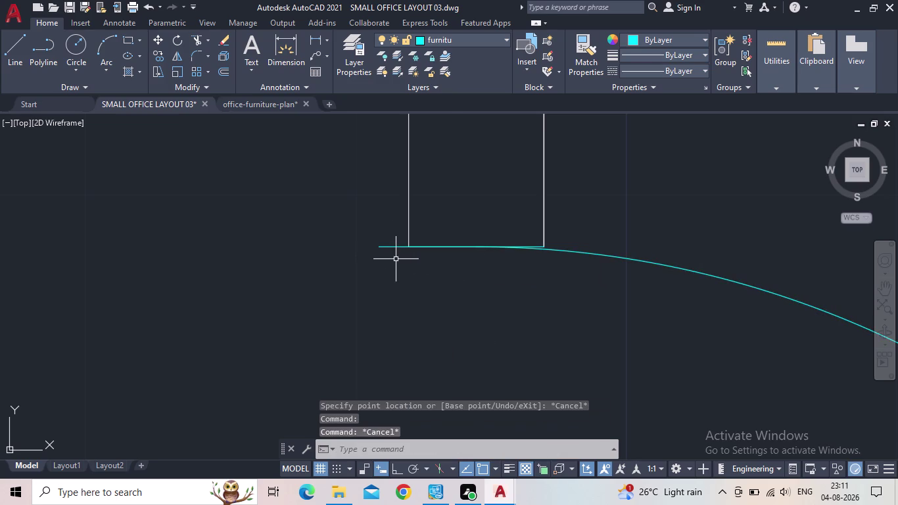
Move the conference door from its leaf end onto the wall opening corner.
text(M)
key(space)
click(410, 258)
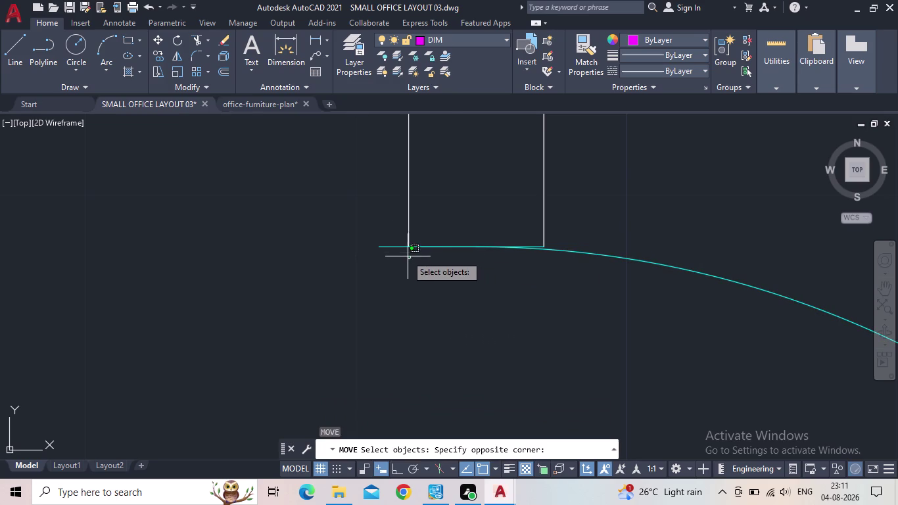
click(392, 247)
click(393, 247)
key(space)
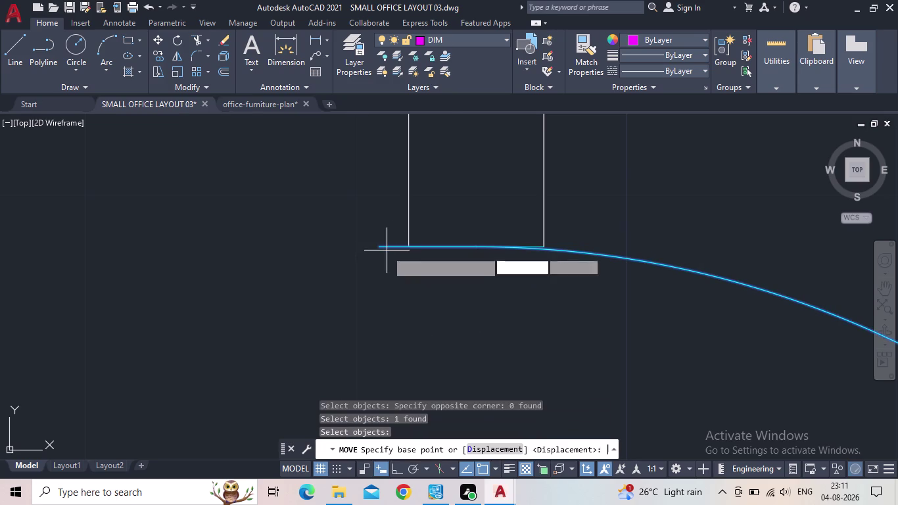
click(379, 246)
click(409, 244)
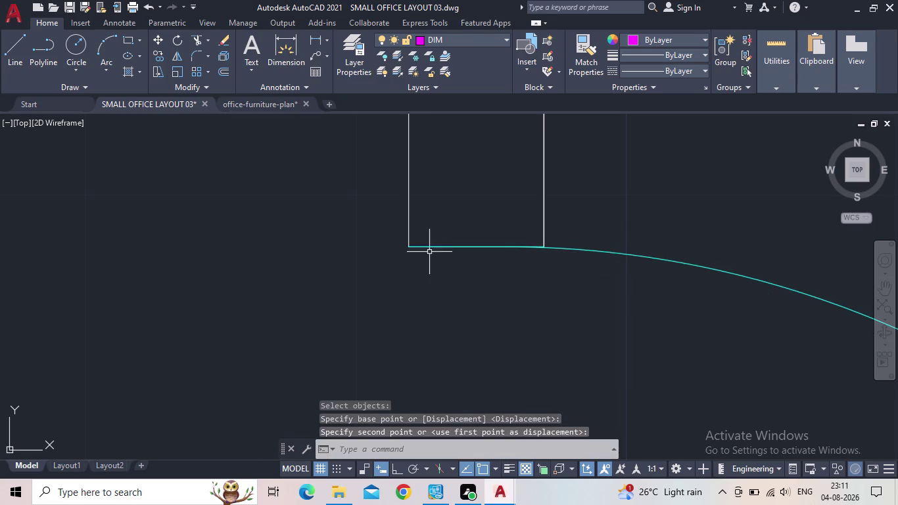
key(Escape)
Zoom out to check the relocated conference door, then save the drawing.
scroll(down, 3)
middle_drag(436, 279, 410, 233)
scroll(down, 3)
middle_drag(501, 328, 475, 248)
scroll(down, 3)
scroll(up, 3)
scroll(down, 3)
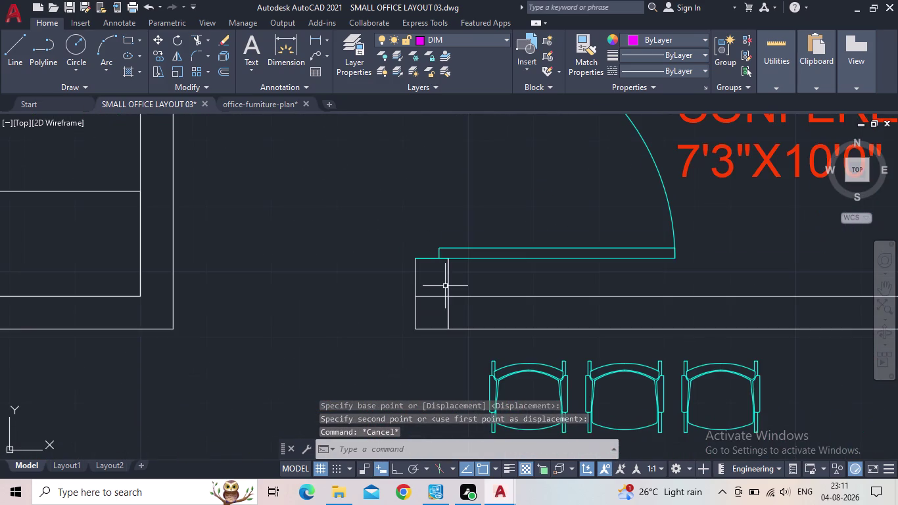
middle_drag(436, 319, 396, 412)
scroll(down, 3)
middle_drag(459, 311, 453, 325)
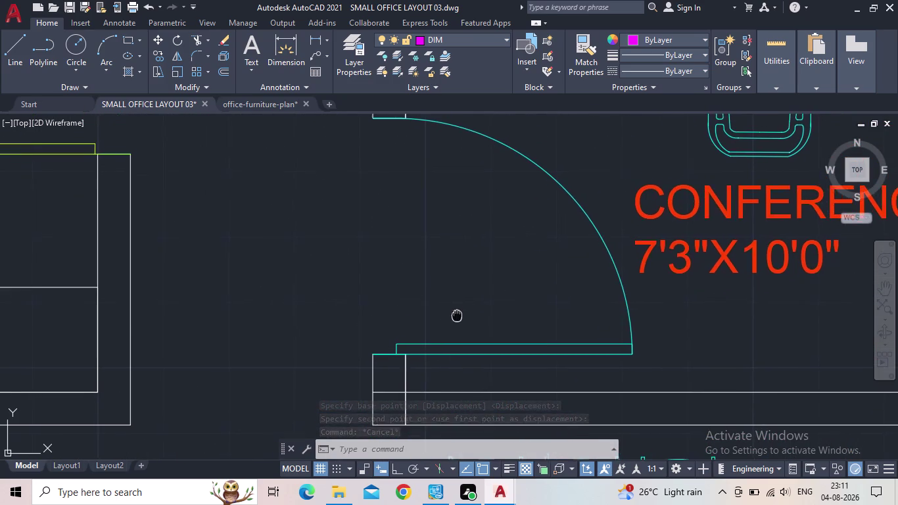
middle_drag(453, 324, 442, 352)
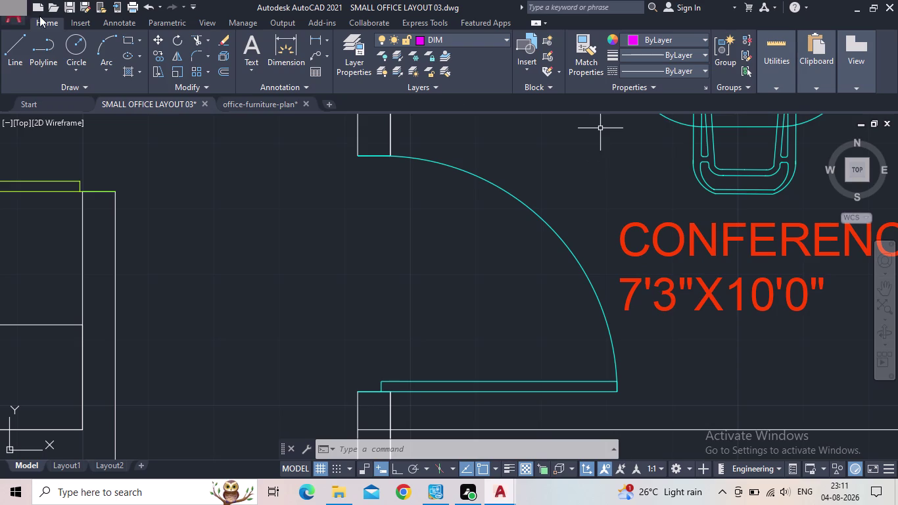
click(66, 4)
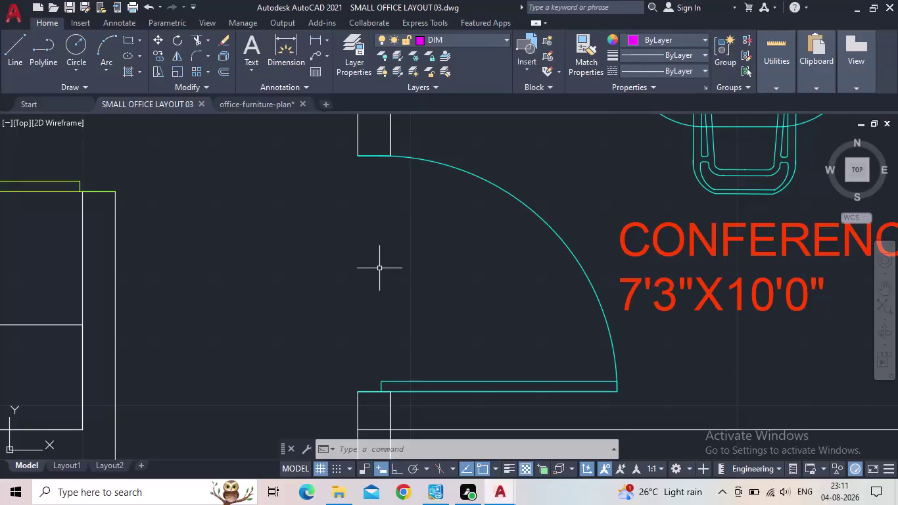
Pan and zoom over the staff, conference, cabin and store rooms, recentering the plan.
scroll(down, 3)
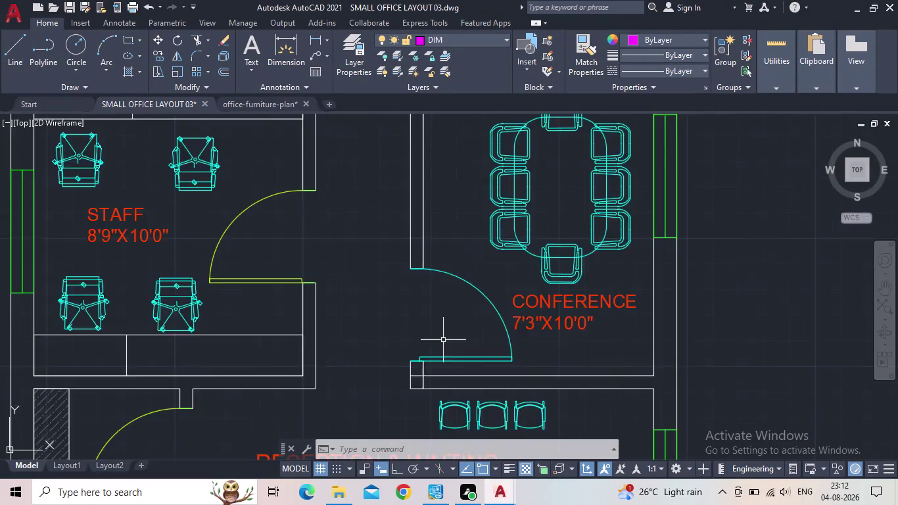
scroll(down, 3)
middle_drag(443, 342, 500, 391)
scroll(up, 3)
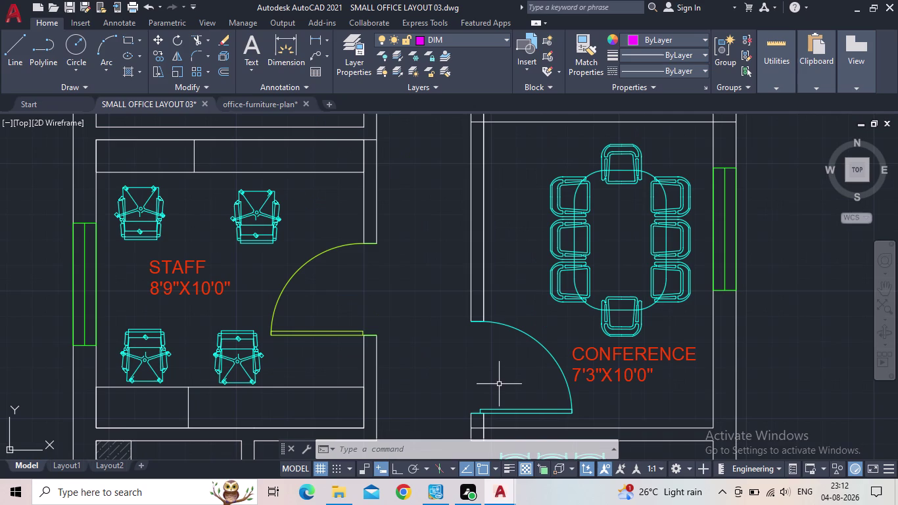
middle_drag(500, 382, 474, 376)
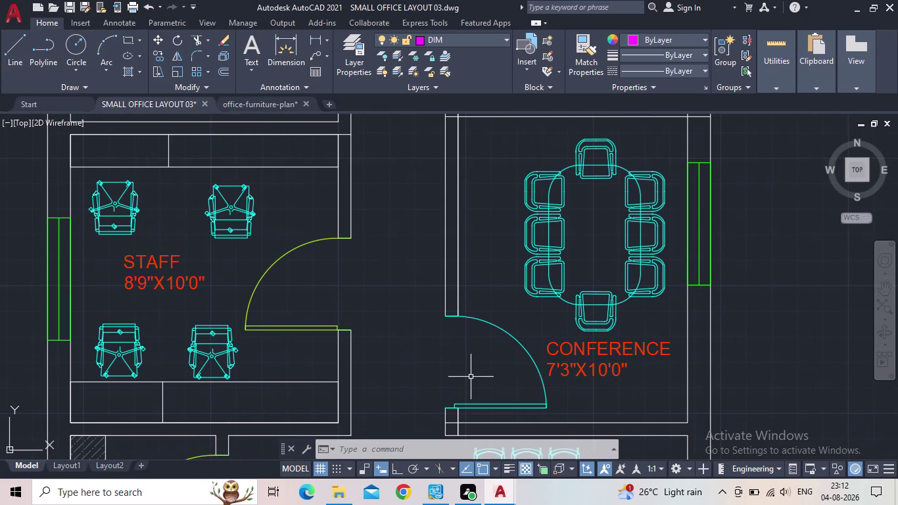
middle_drag(478, 377, 481, 388)
scroll(down, 3)
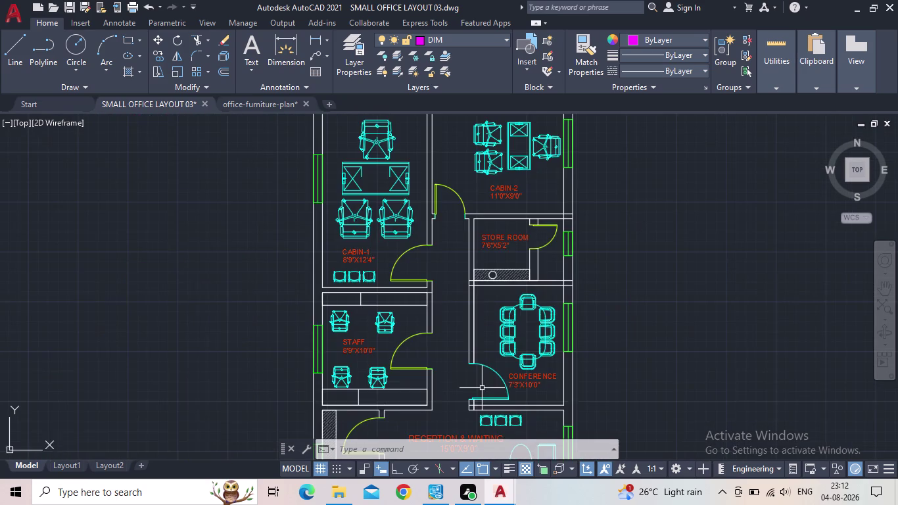
scroll(up, 3)
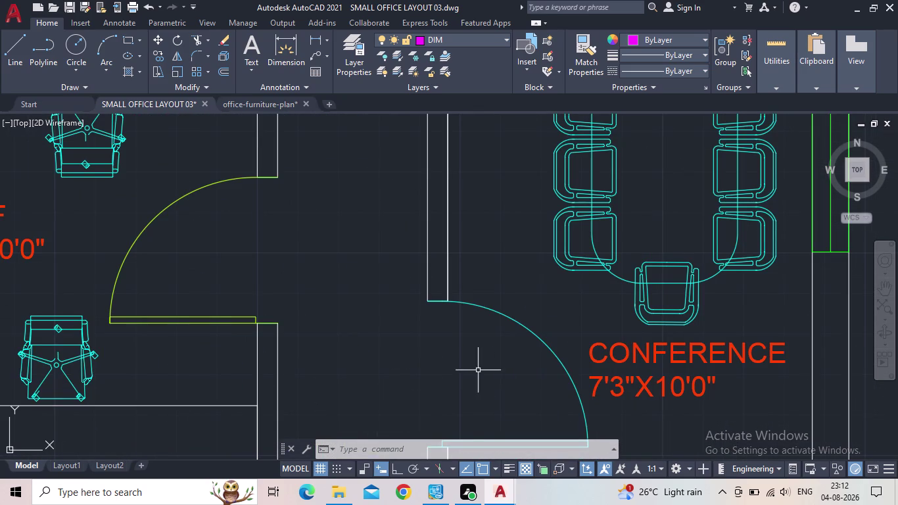
scroll(down, 3)
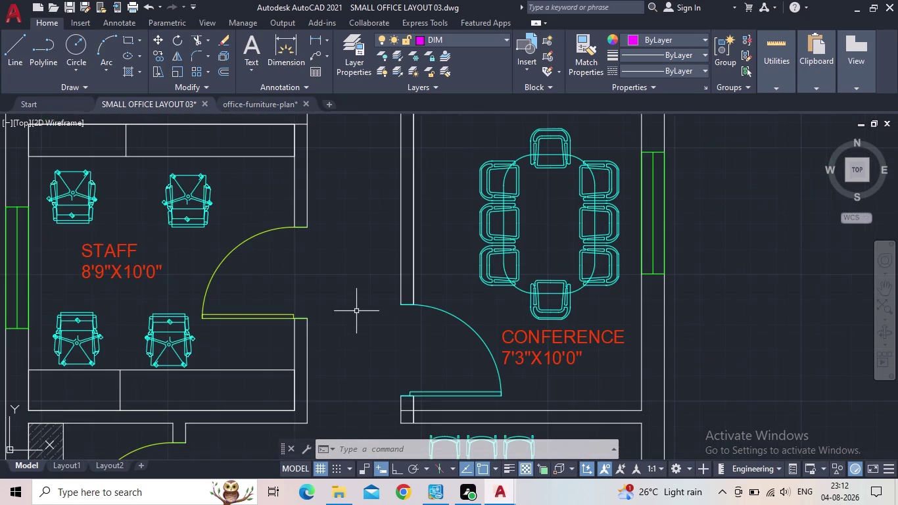
middle_click(357, 315)
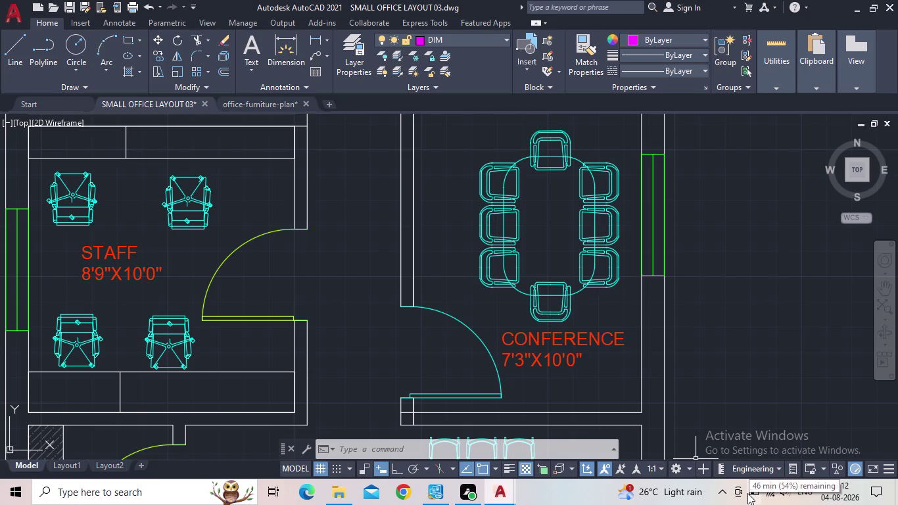
scroll(down, 3)
middle_drag(448, 401, 443, 368)
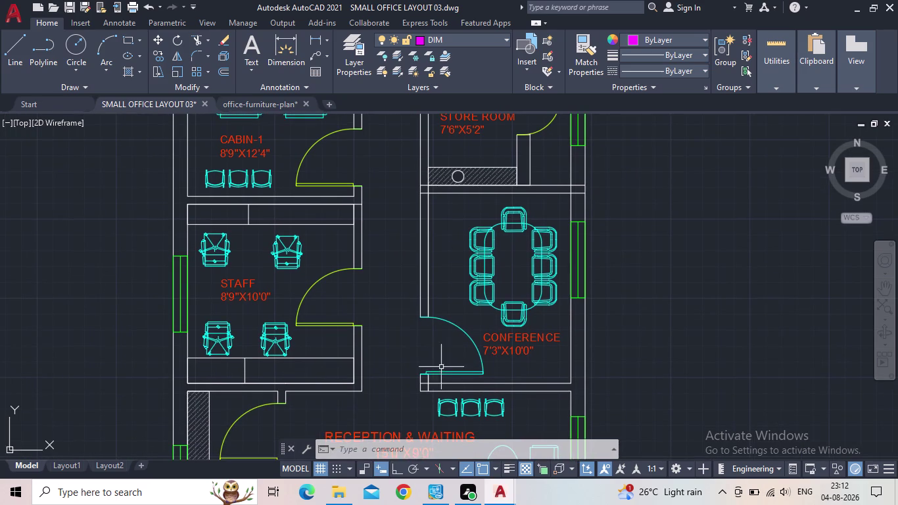
scroll(up, 3)
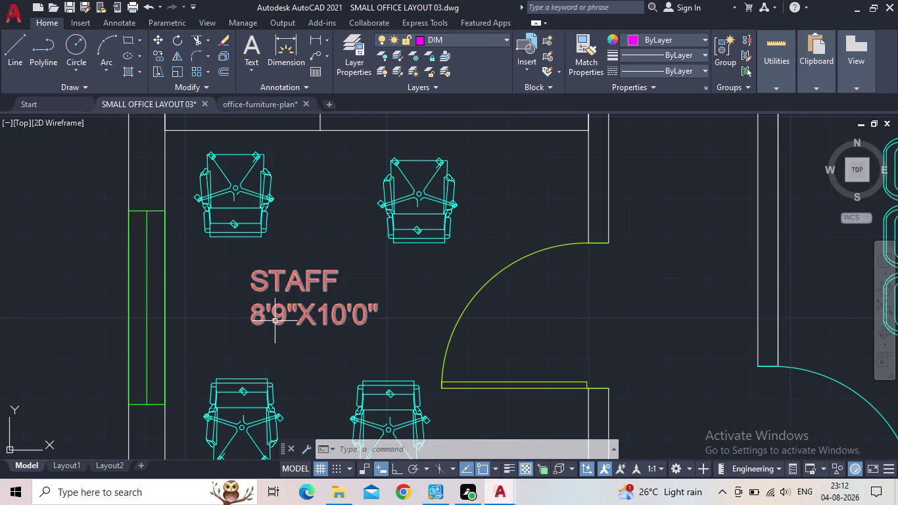
scroll(down, 3)
scroll(down, 3)
scroll(up, 3)
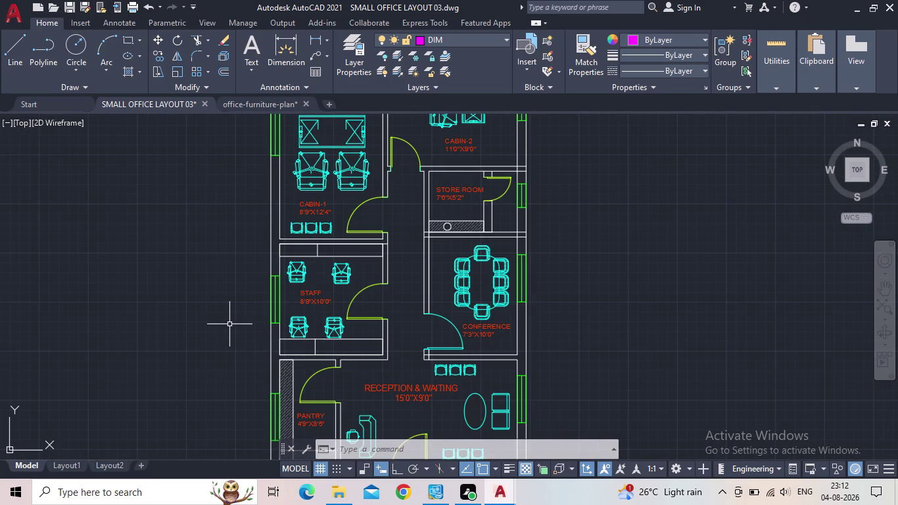
scroll(down, 3)
middle_click(281, 348)
scroll(up, 3)
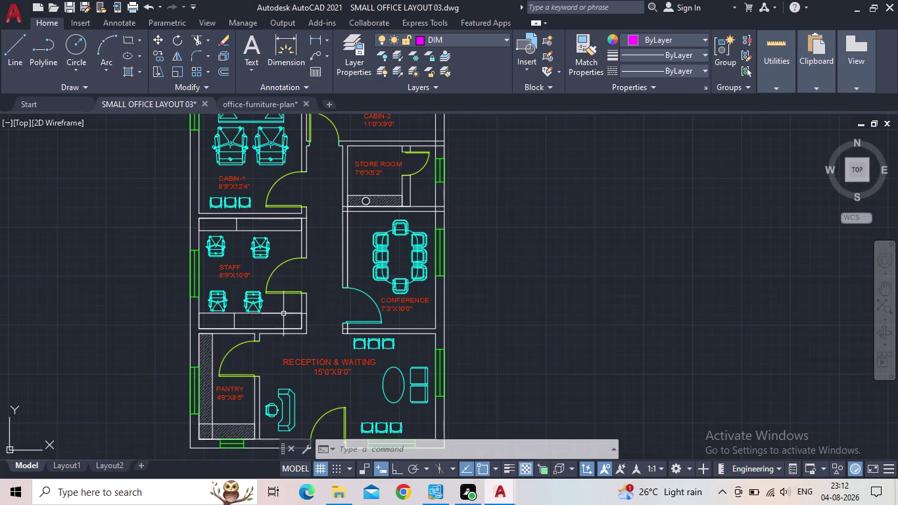
middle_drag(313, 334, 366, 356)
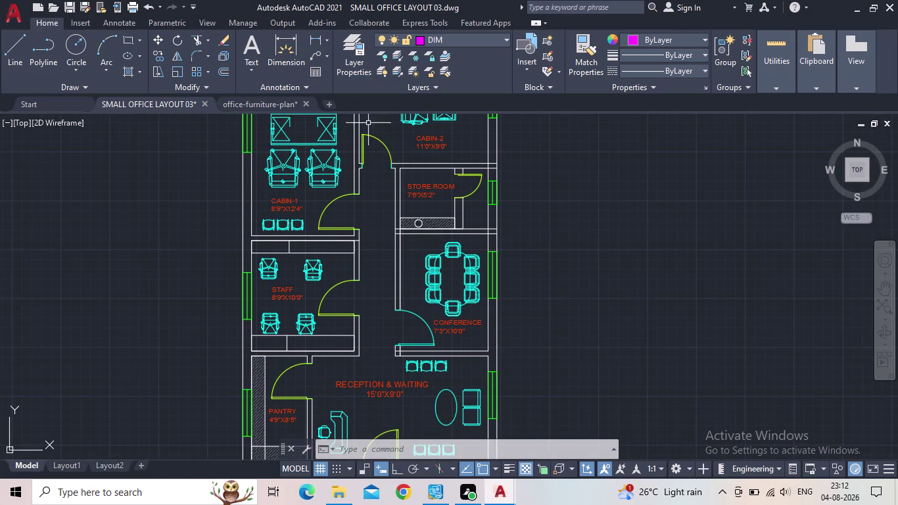
middle_drag(391, 174, 389, 228)
Start the TRIM command with TR and pan toward the top of the plan.
key(t)
key(r)
key(space)
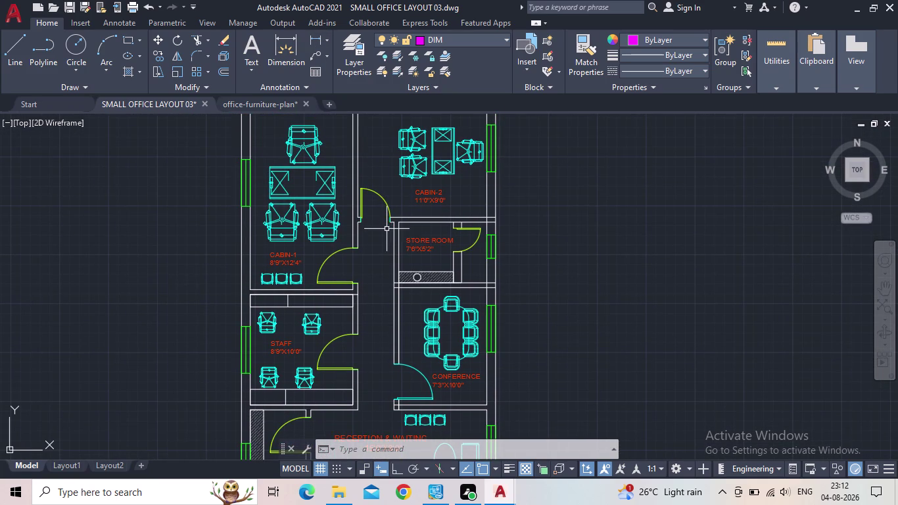
scroll(up, 3)
middle_drag(437, 200, 512, 364)
scroll(up, 3)
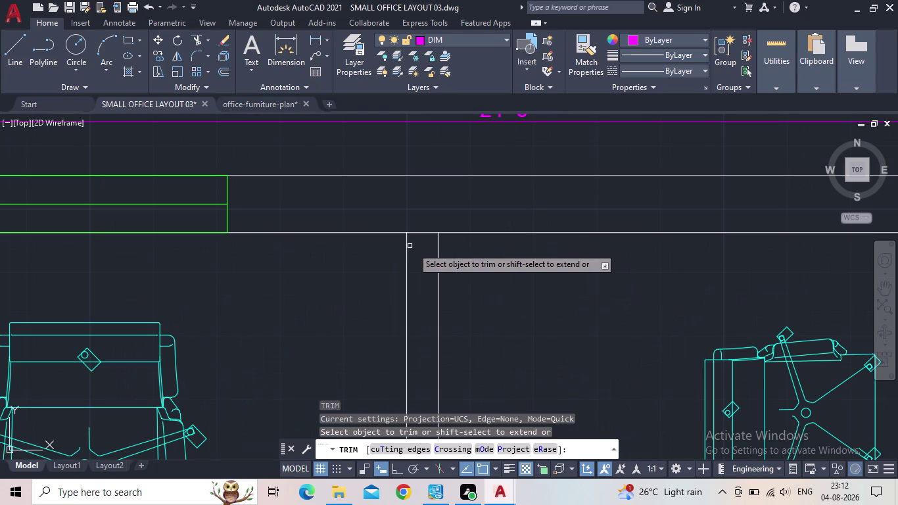
Trim excess wall line ends near CABIN-2, the store room door and its top wall.
drag(418, 247, 420, 227)
scroll(down, 3)
middle_drag(421, 229, 317, 223)
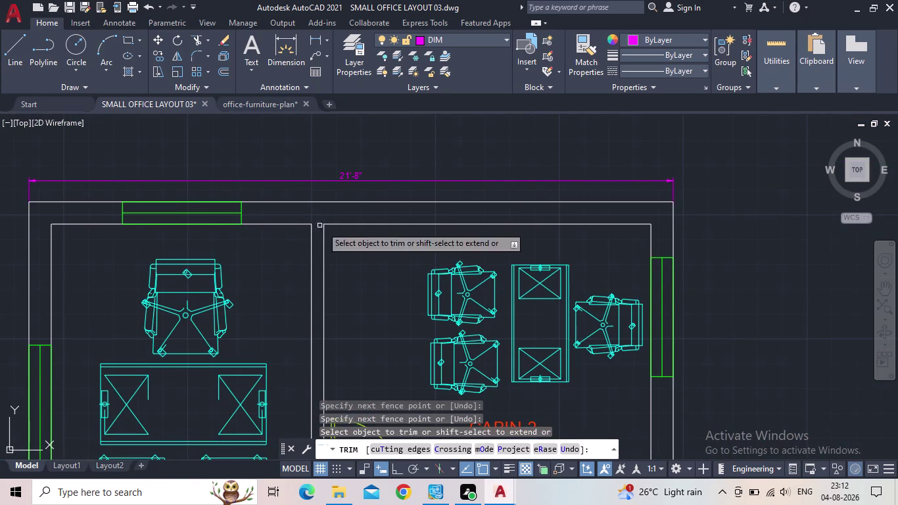
middle_drag(370, 260, 395, 142)
middle_drag(377, 277, 406, 186)
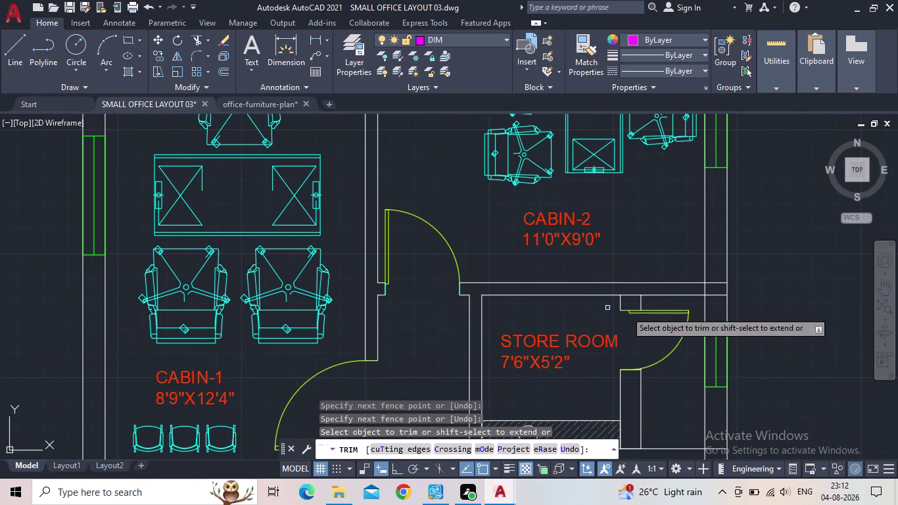
scroll(up, 3)
drag(620, 300, 613, 280)
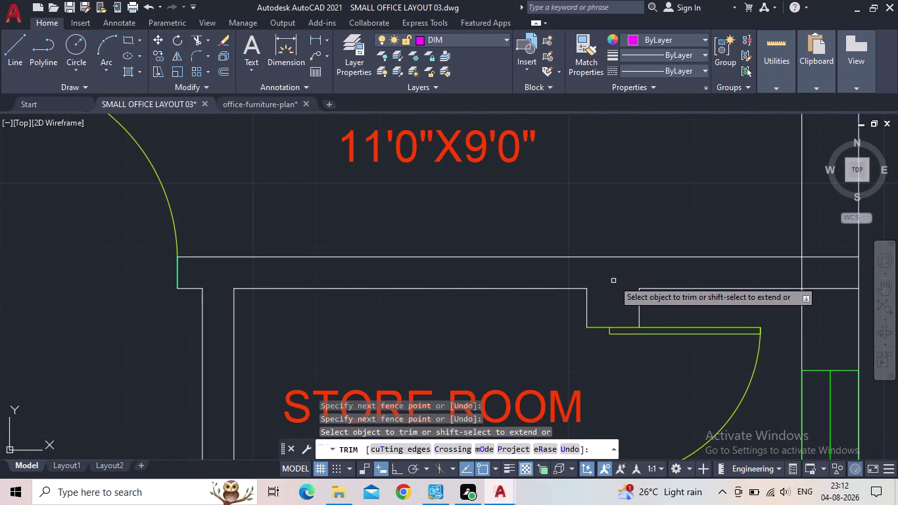
scroll(down, 3)
middle_drag(613, 278, 527, 279)
scroll(up, 3)
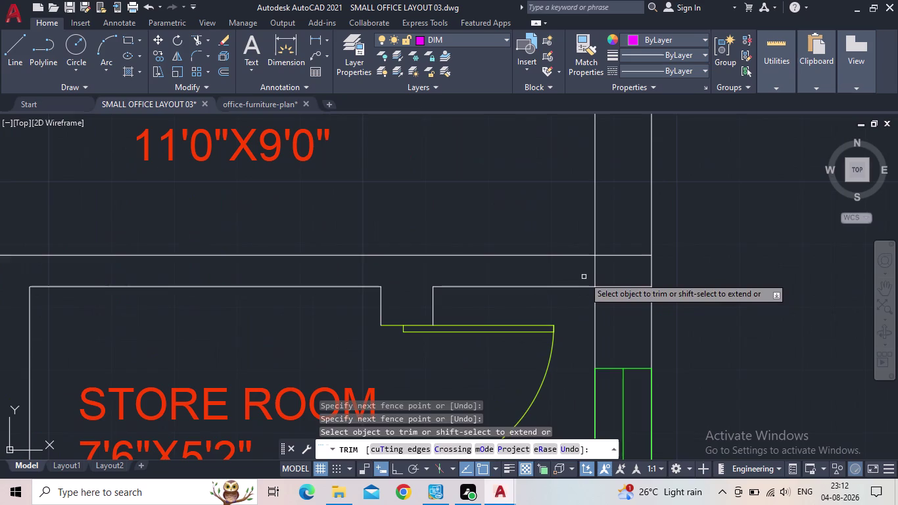
drag(583, 276, 614, 277)
drag(623, 298, 617, 234)
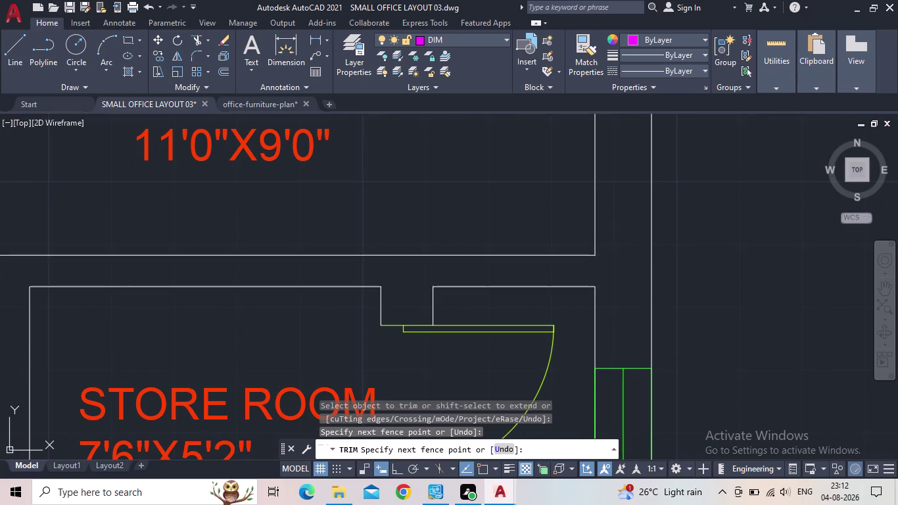
scroll(down, 3)
middle_drag(623, 293, 582, 194)
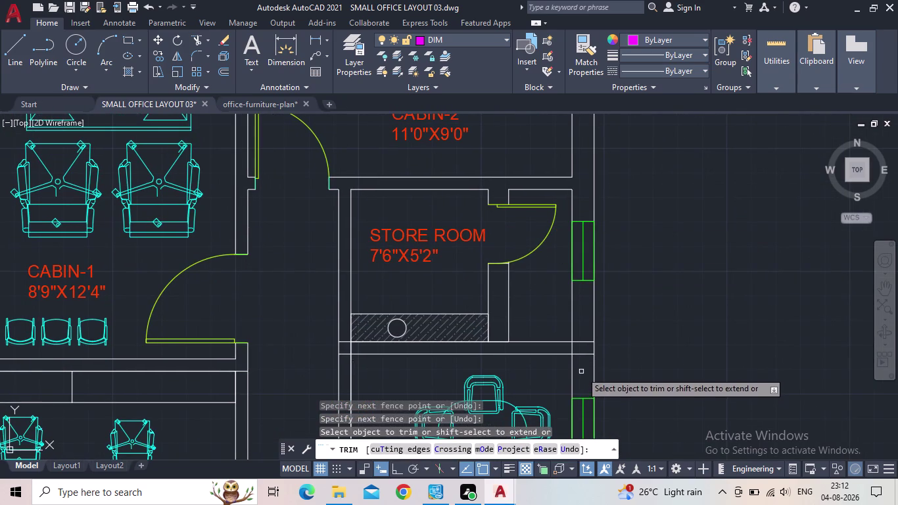
Trim crossing wall lines below and beside the store room and around the hatched shelf.
drag(585, 348, 585, 331)
scroll(up, 3)
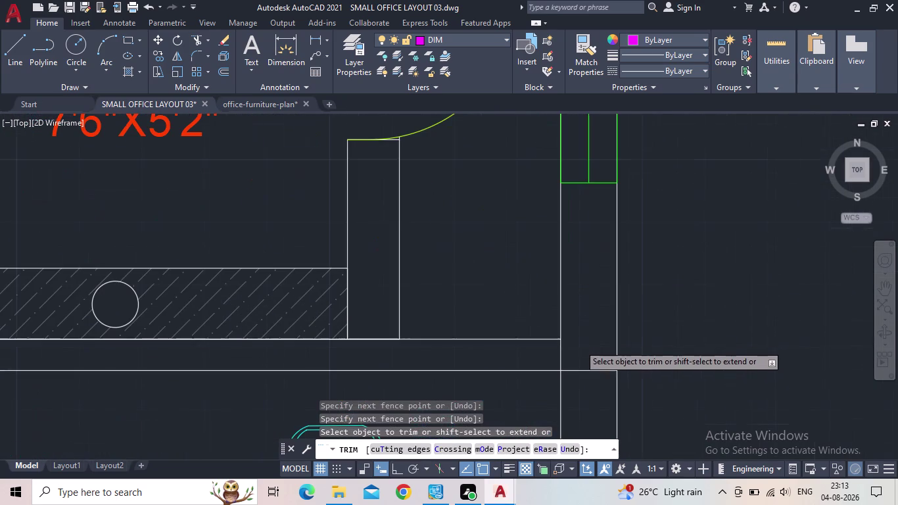
drag(579, 381, 580, 363)
click(575, 360)
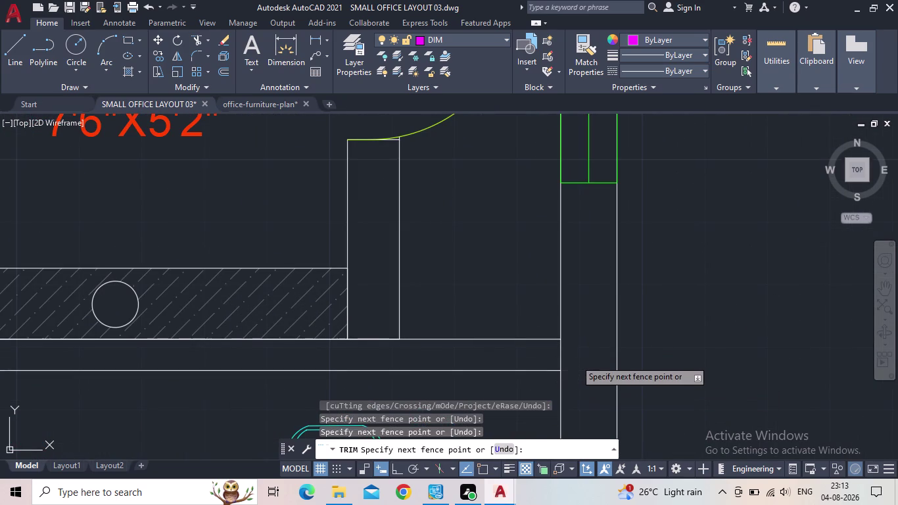
drag(570, 359, 542, 354)
scroll(down, 3)
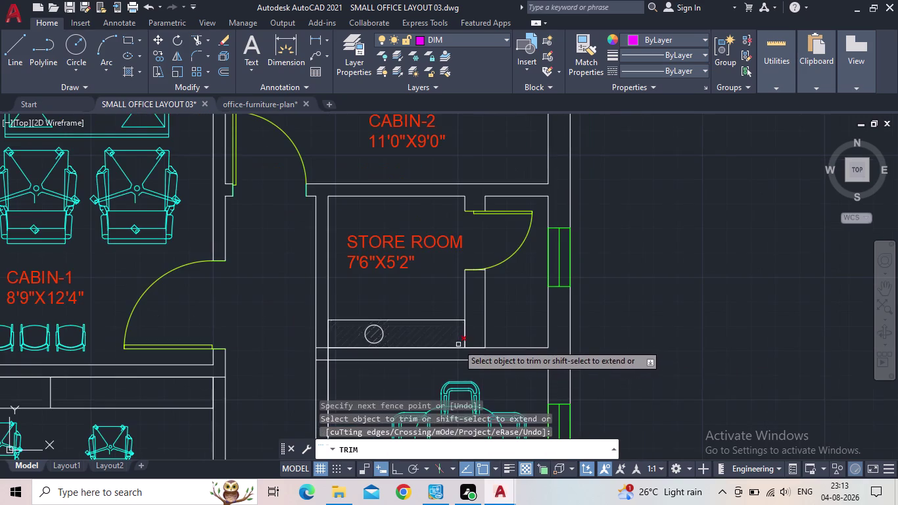
scroll(up, 3)
drag(500, 363, 502, 350)
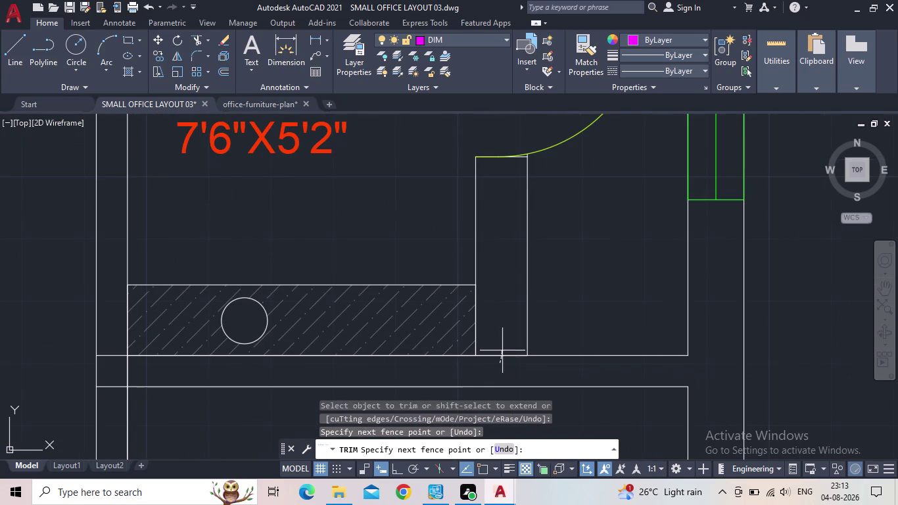
drag(502, 349, 502, 347)
scroll(down, 3)
middle_drag(502, 347, 515, 315)
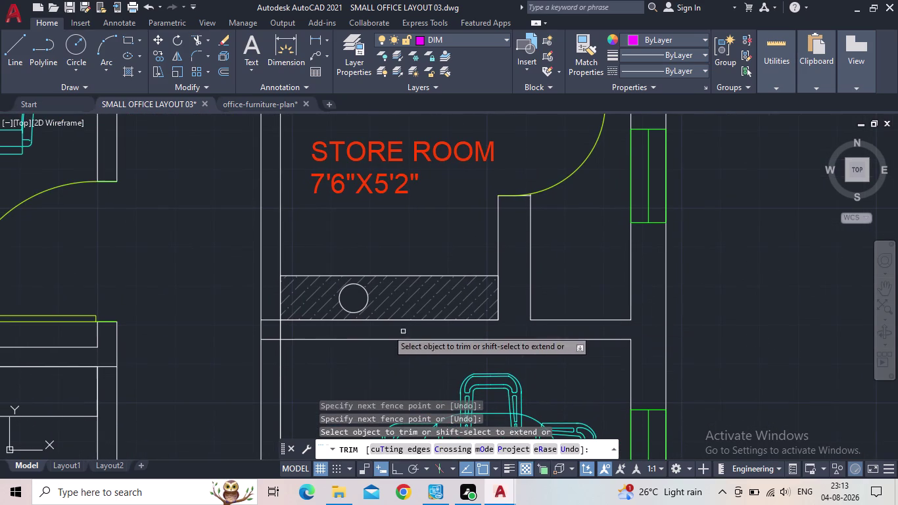
scroll(up, 3)
drag(301, 329, 274, 305)
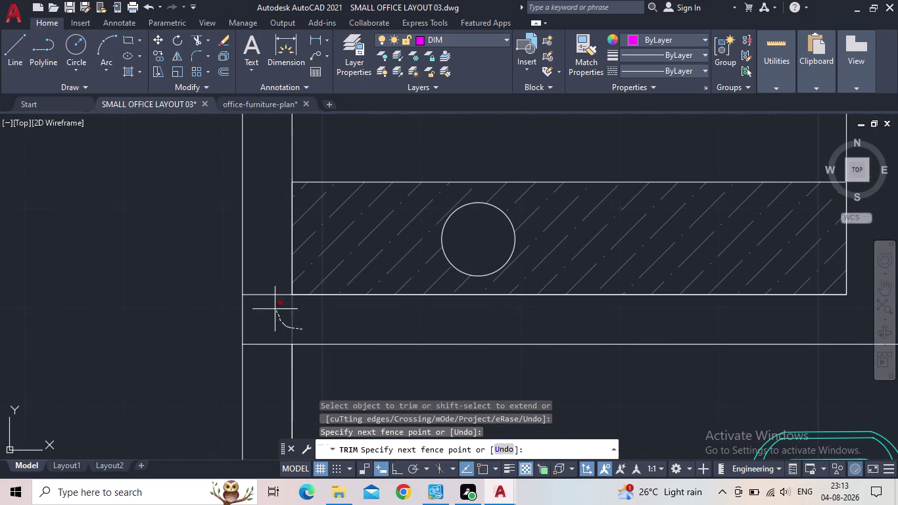
drag(275, 306, 267, 286)
drag(271, 310, 274, 379)
scroll(down, 3)
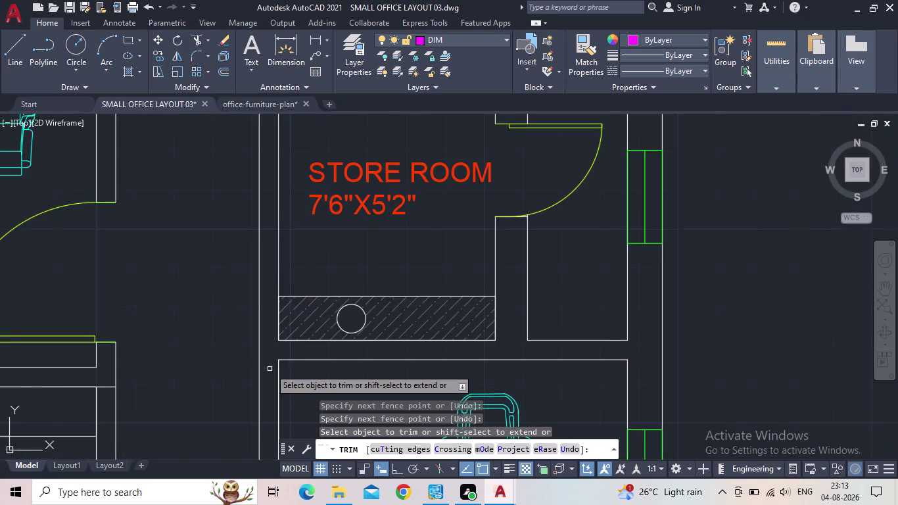
Trim wall lines near the staff room door and at the reception entrance.
middle_drag(271, 363, 320, 280)
scroll(down, 3)
middle_drag(339, 332, 404, 225)
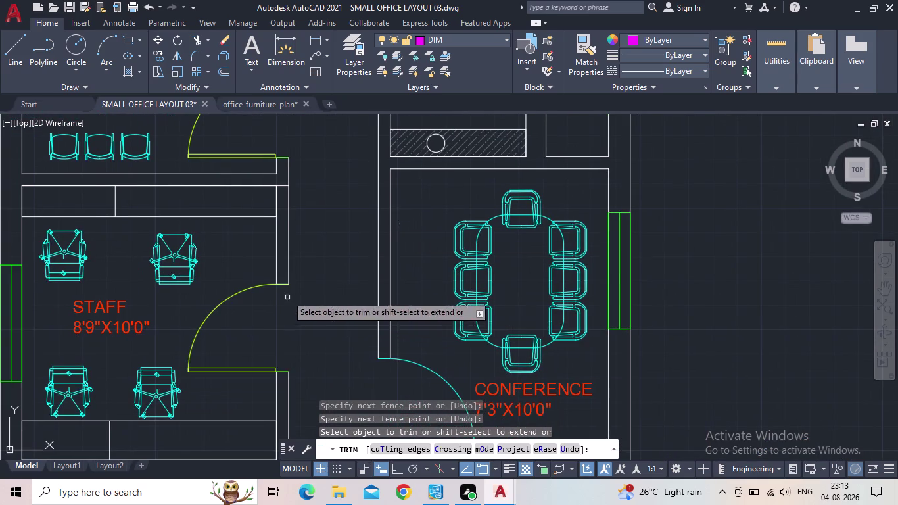
scroll(up, 3)
drag(296, 197, 295, 146)
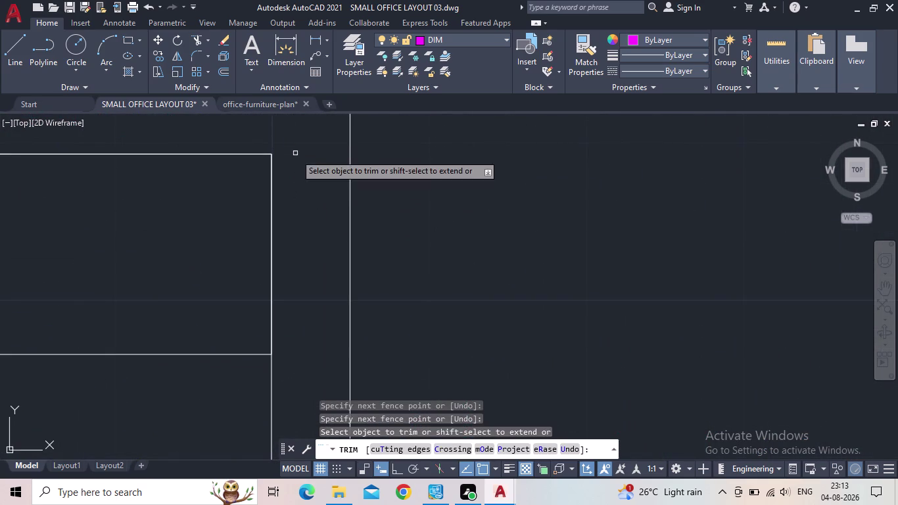
scroll(down, 3)
middle_drag(224, 188, 279, 209)
middle_drag(279, 210, 265, 153)
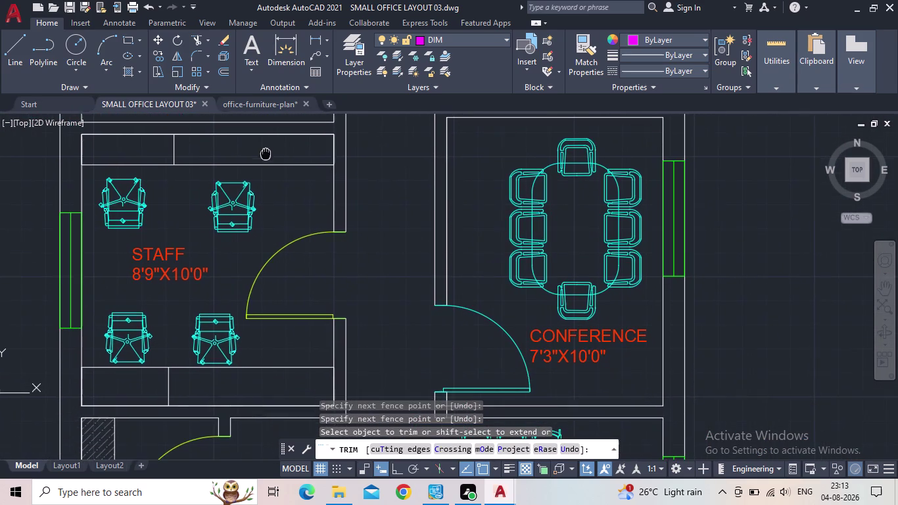
scroll(down, 3)
middle_drag(293, 260, 261, 196)
scroll(up, 3)
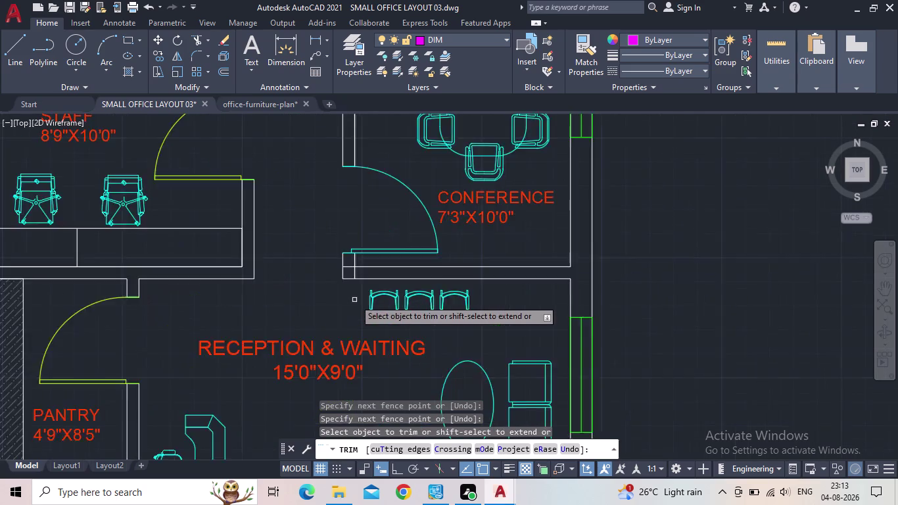
scroll(up, 3)
drag(367, 243, 349, 242)
drag(347, 241, 344, 236)
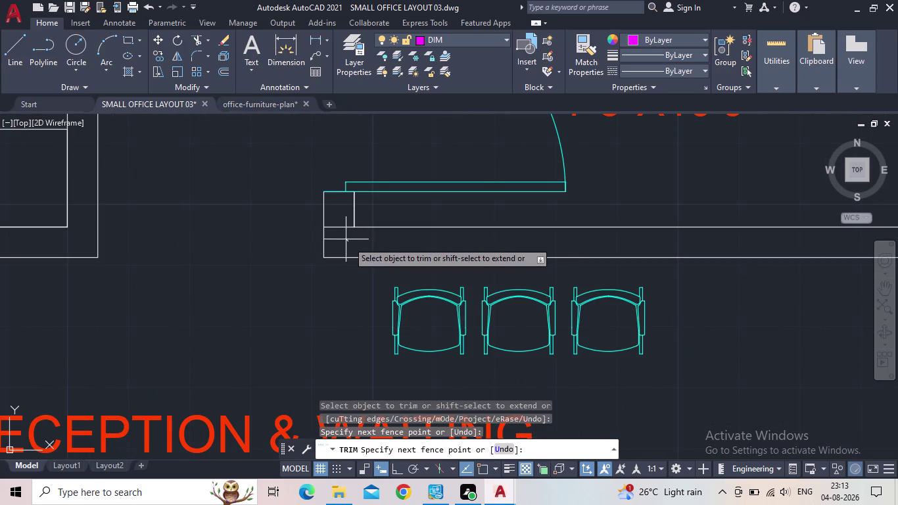
drag(344, 236, 339, 218)
Pan over the reception and pantry rooms, then save the drawing.
scroll(down, 3)
middle_drag(339, 231, 255, 216)
scroll(down, 3)
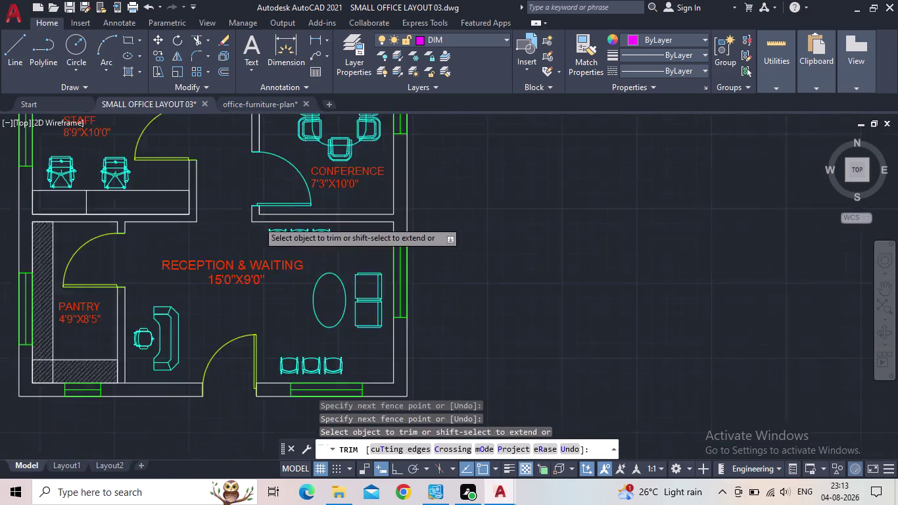
middle_drag(284, 256, 402, 271)
scroll(up, 3)
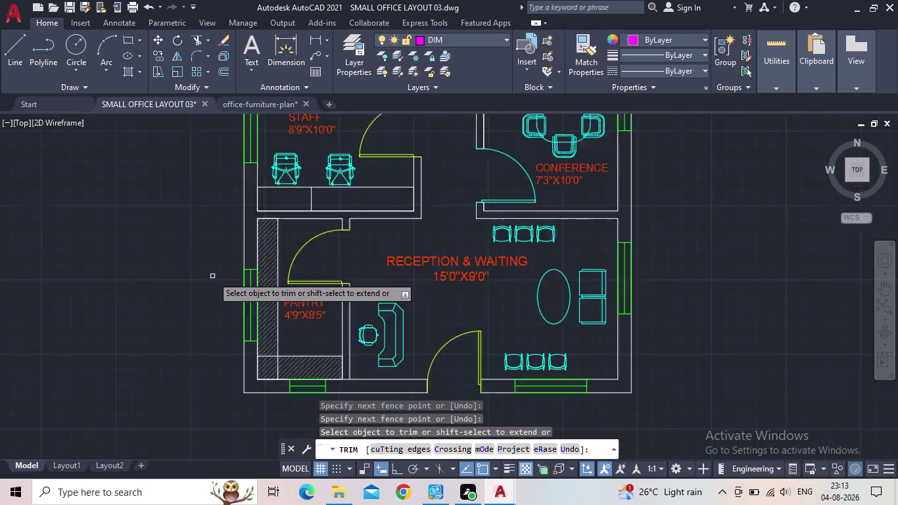
middle_drag(407, 282, 387, 231)
scroll(down, 3)
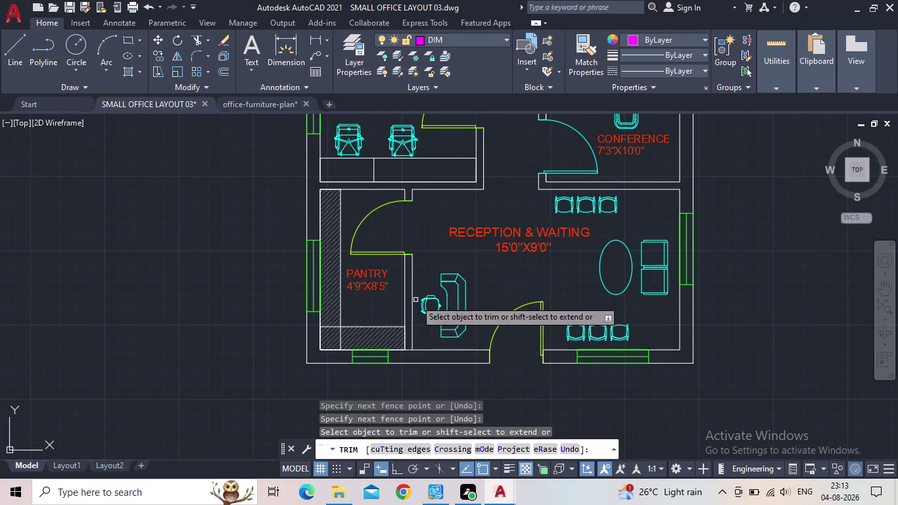
middle_drag(441, 246, 413, 297)
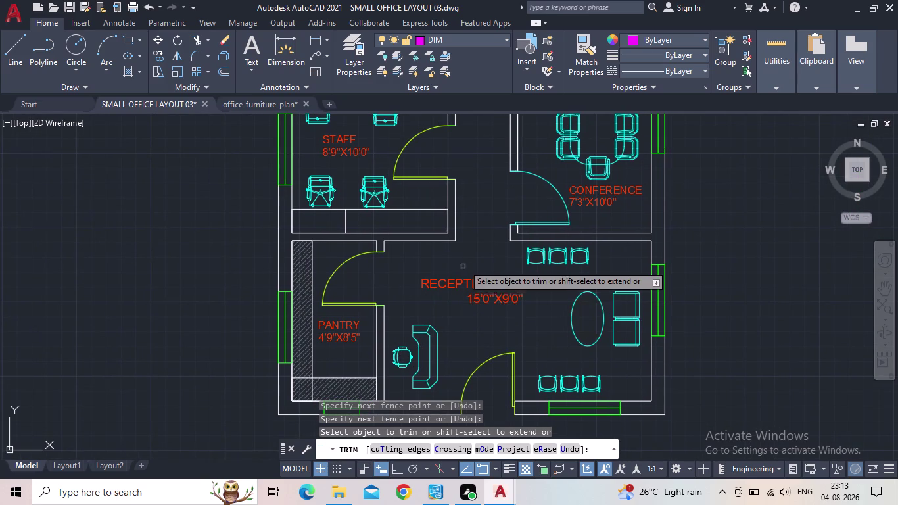
scroll(down, 3)
middle_drag(461, 263, 453, 334)
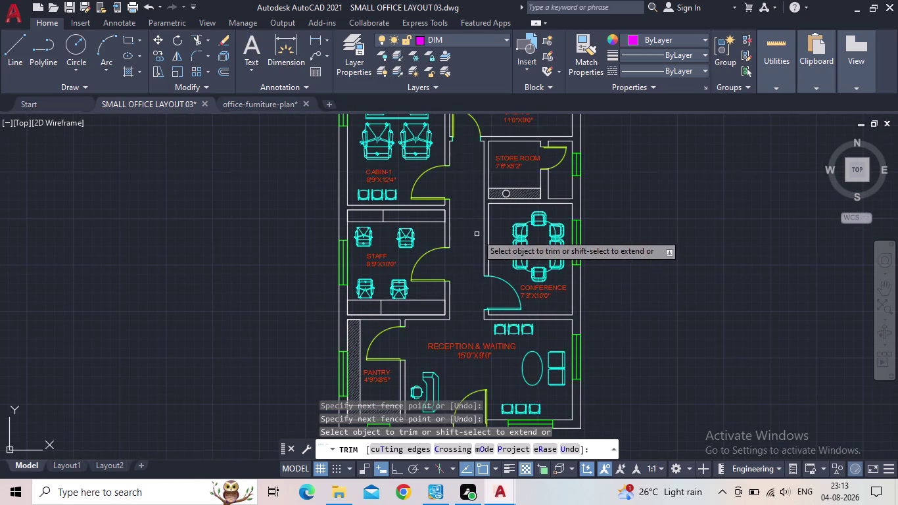
middle_drag(473, 274, 451, 374)
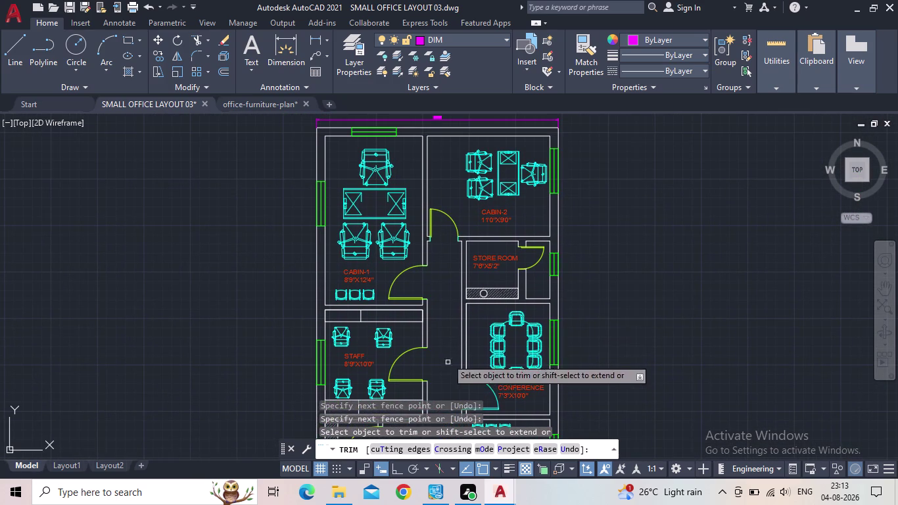
click(72, 7)
Pan across the full floor plan and start a linear dimension.
middle_drag(255, 150, 210, 186)
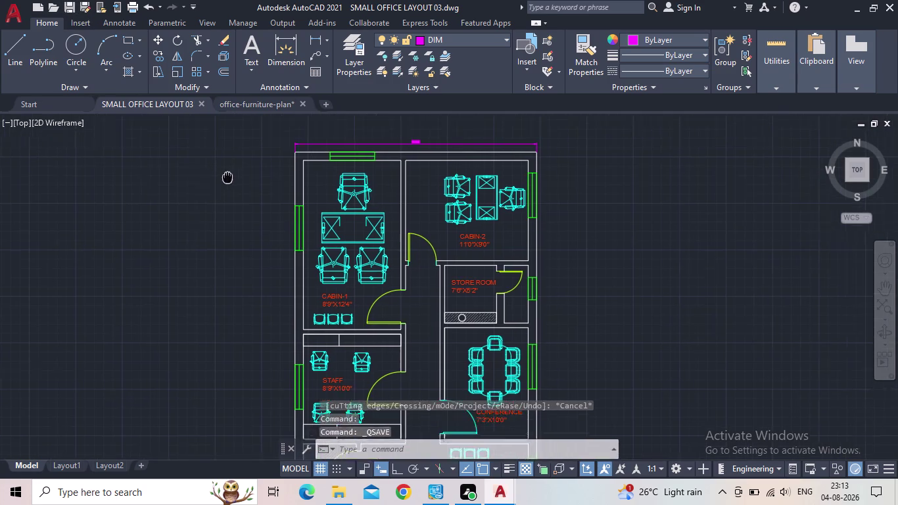
middle_drag(210, 186, 206, 188)
scroll(up, 3)
middle_click(263, 176)
scroll(down, 3)
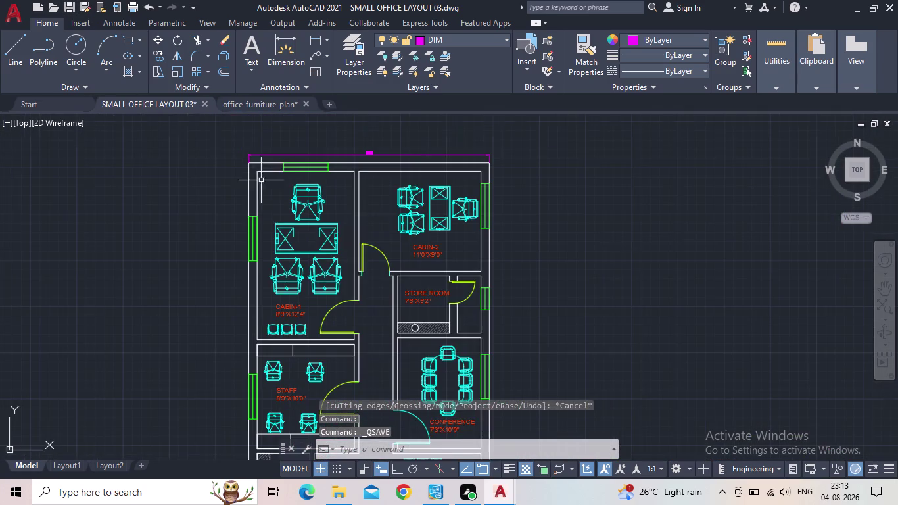
middle_drag(362, 245, 343, 181)
scroll(down, 3)
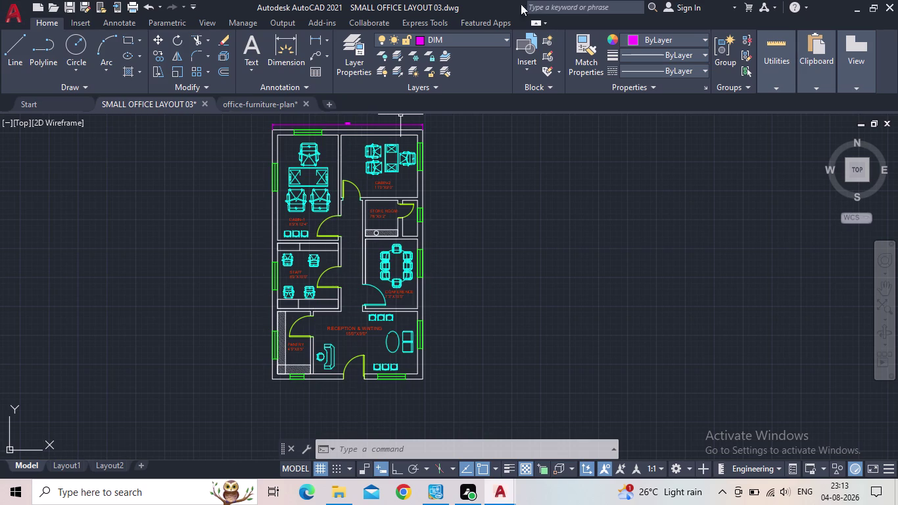
click(312, 35)
Dimension Cabin-1's 8'-9" width along its bottom wall.
scroll(up, 3)
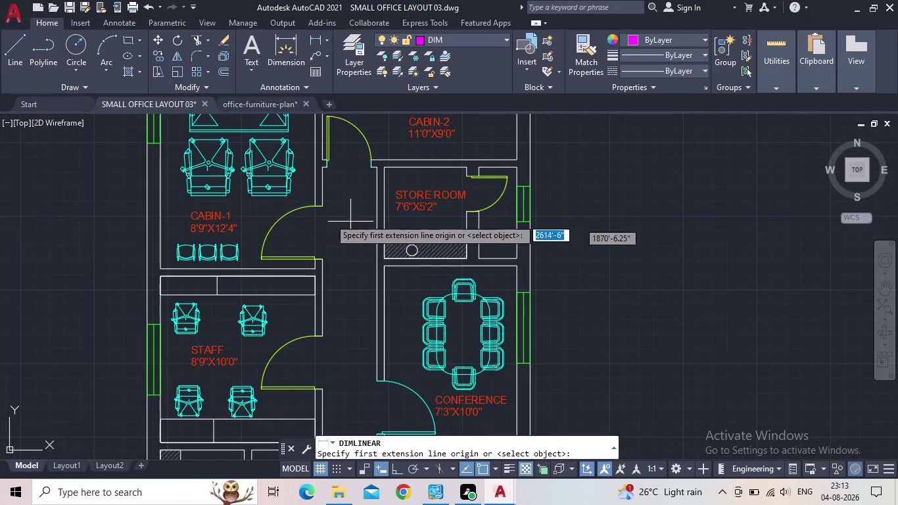
scroll(up, 3)
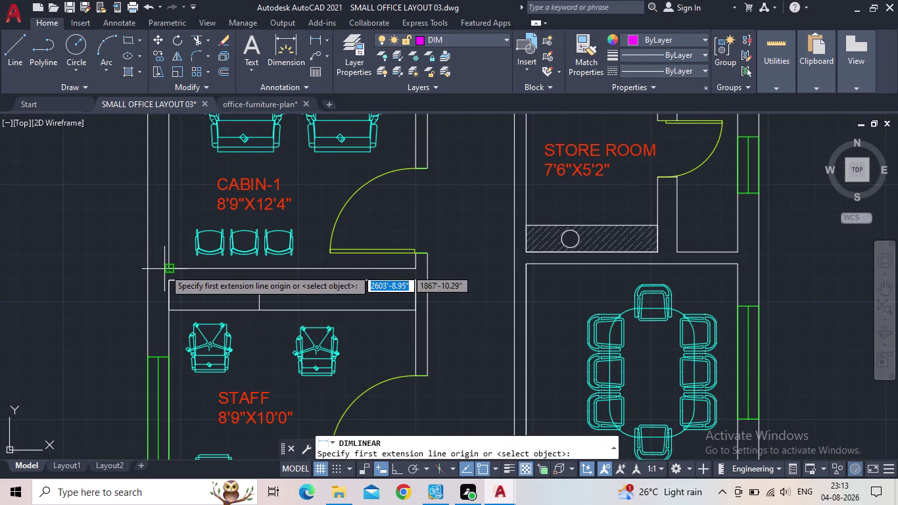
click(167, 269)
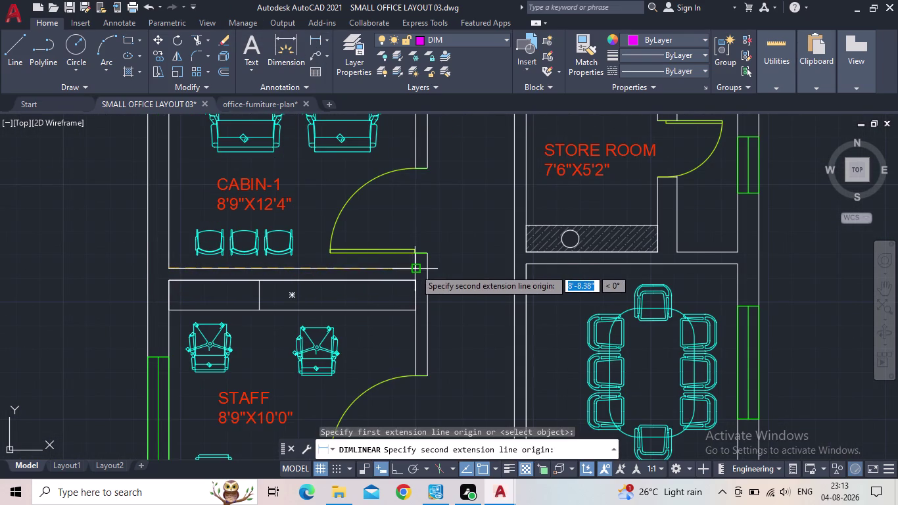
click(414, 269)
click(401, 266)
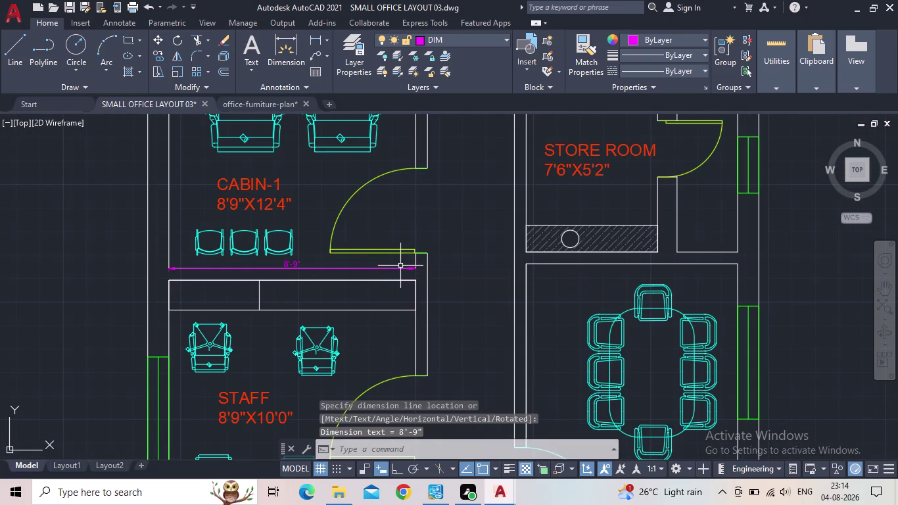
scroll(up, 3)
scroll(down, 3)
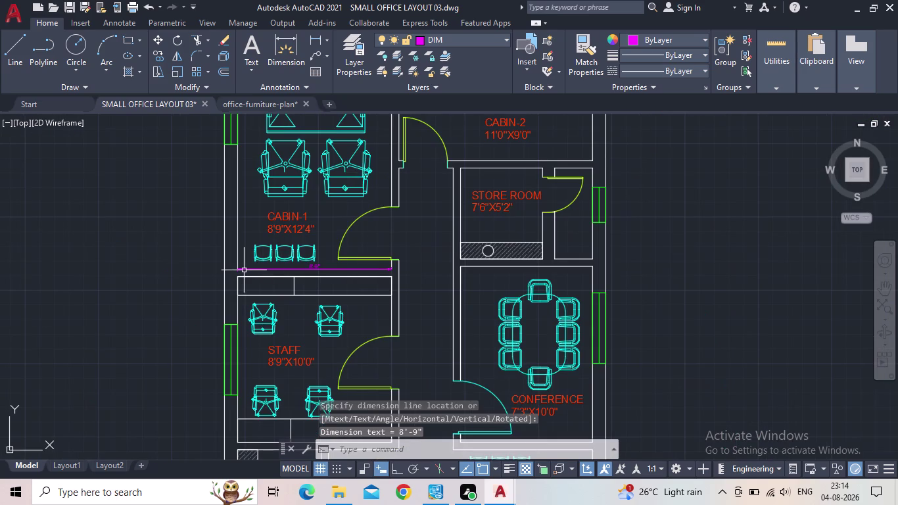
Turn on Ortho and start a vertical Cabin-1 dimension, then cancel it.
key(space)
scroll(up, 3)
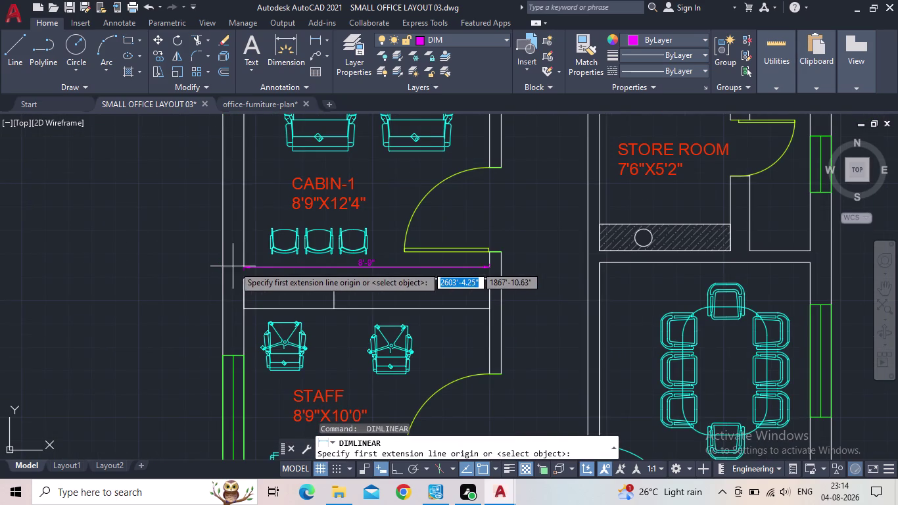
click(241, 267)
middle_click(256, 215)
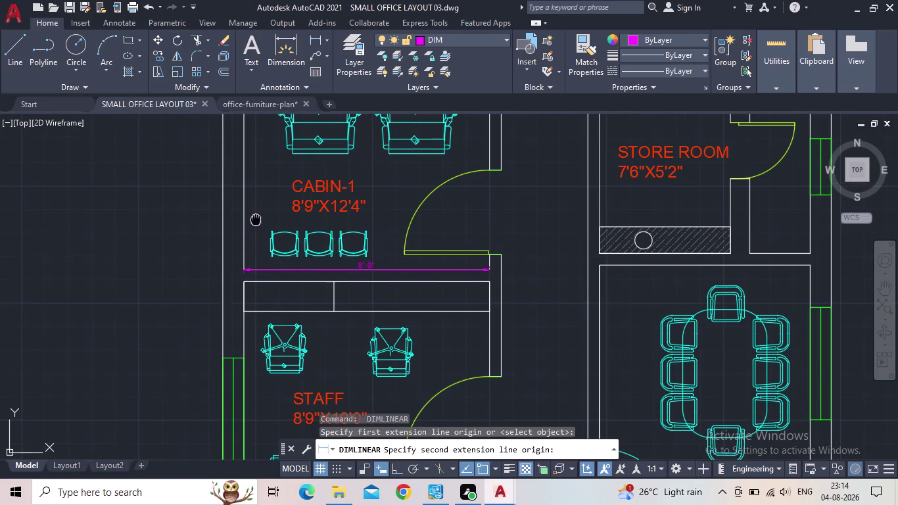
scroll(up, 3)
middle_drag(249, 224, 233, 331)
scroll(up, 3)
scroll(down, 3)
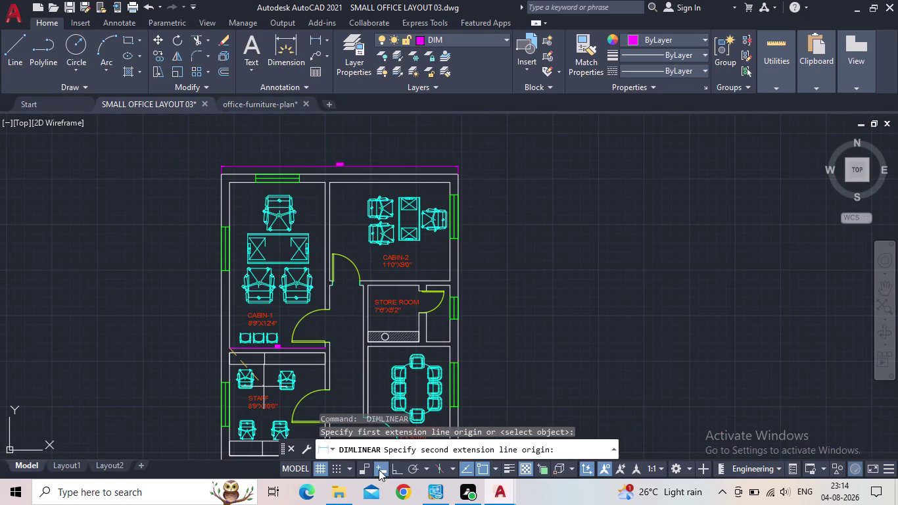
click(396, 470)
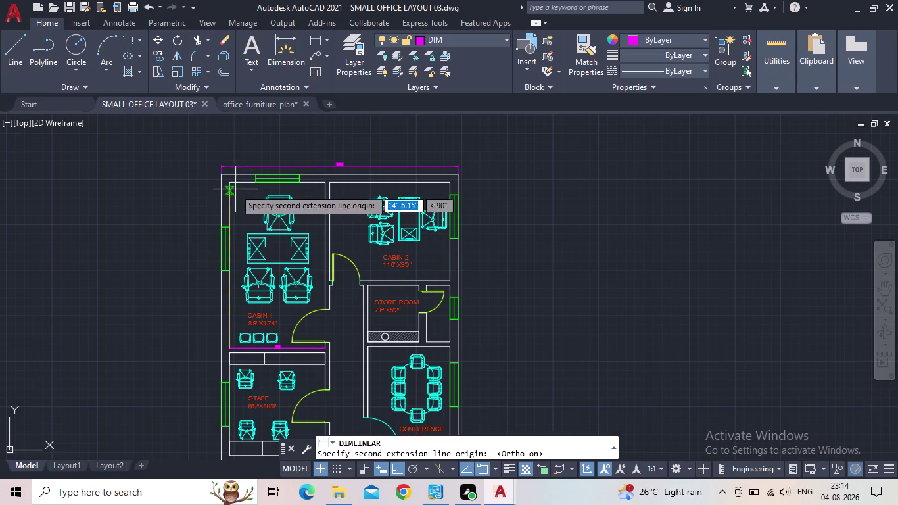
click(227, 185)
scroll(up, 3)
scroll(up, 3)
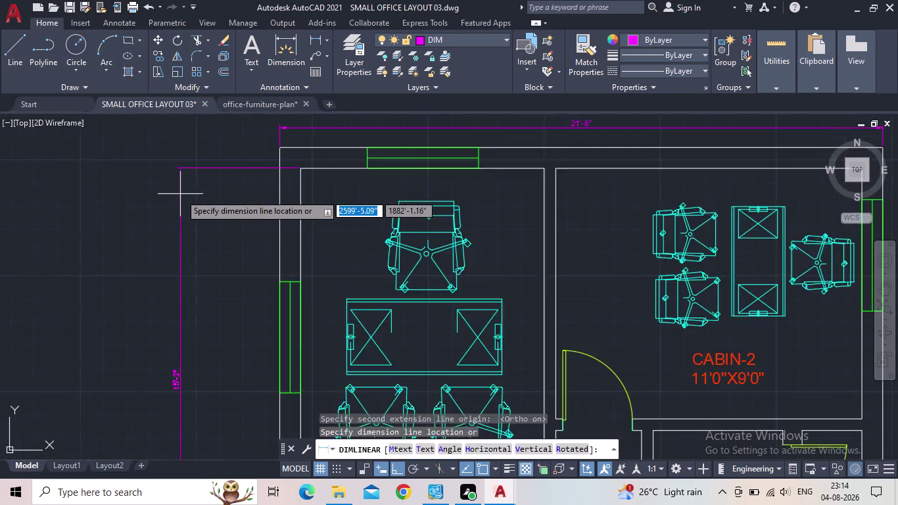
scroll(up, 3)
scroll(down, 3)
scroll(down, 3)
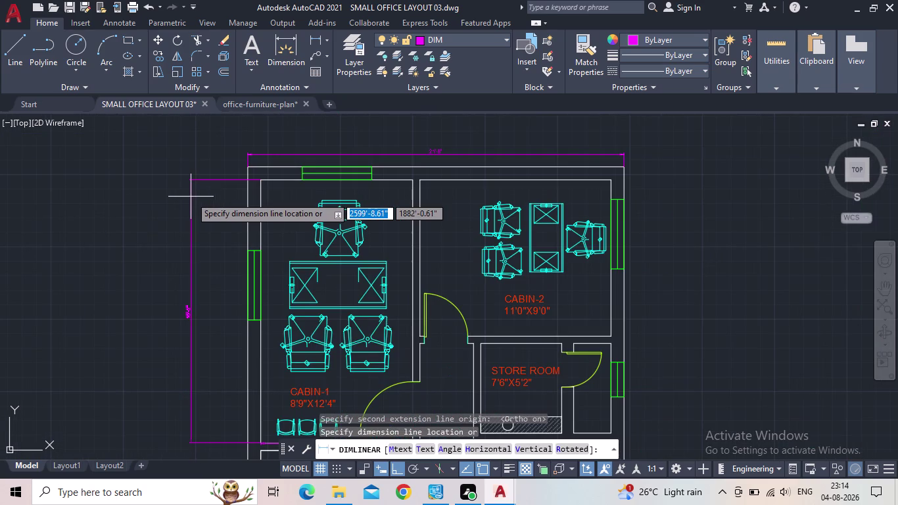
scroll(up, 3)
scroll(up, 3)
middle_drag(192, 197, 255, 78)
scroll(down, 3)
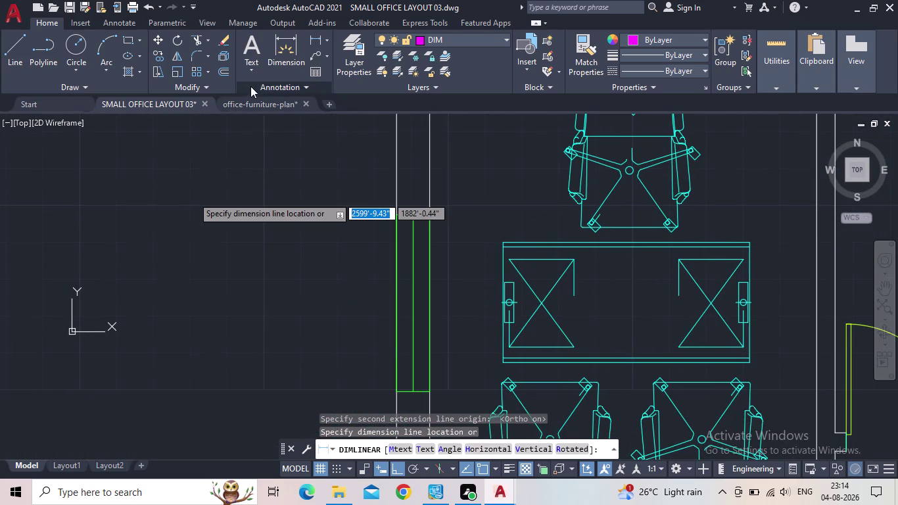
scroll(down, 3)
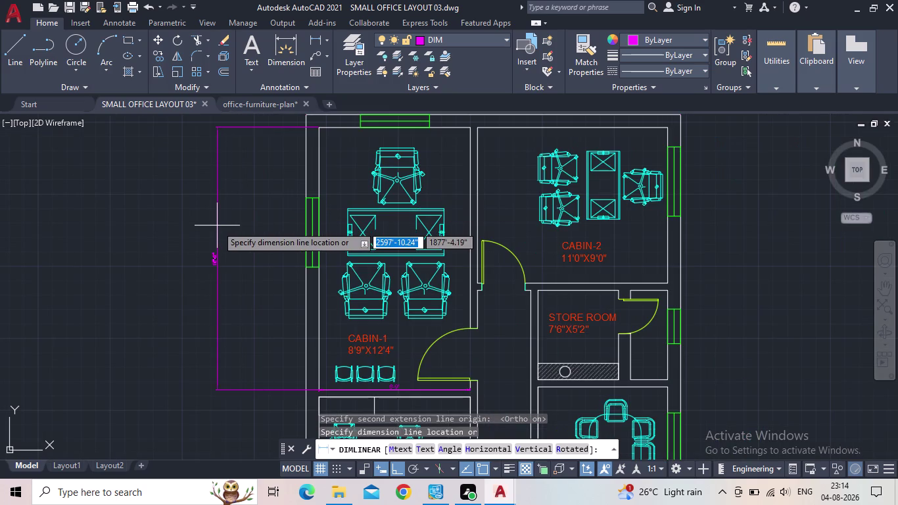
key(Escape)
Place the 11' dimension above Cabin-2 along the top wall.
key(space)
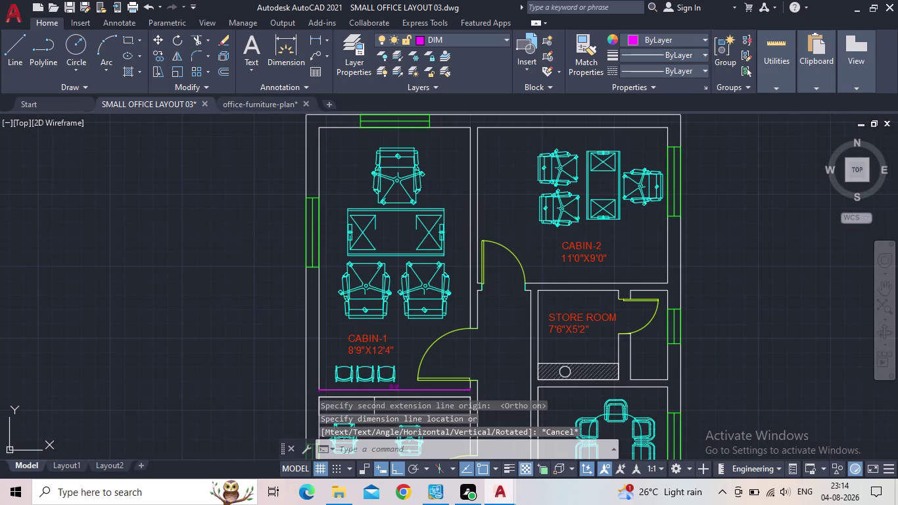
middle_drag(527, 170, 420, 226)
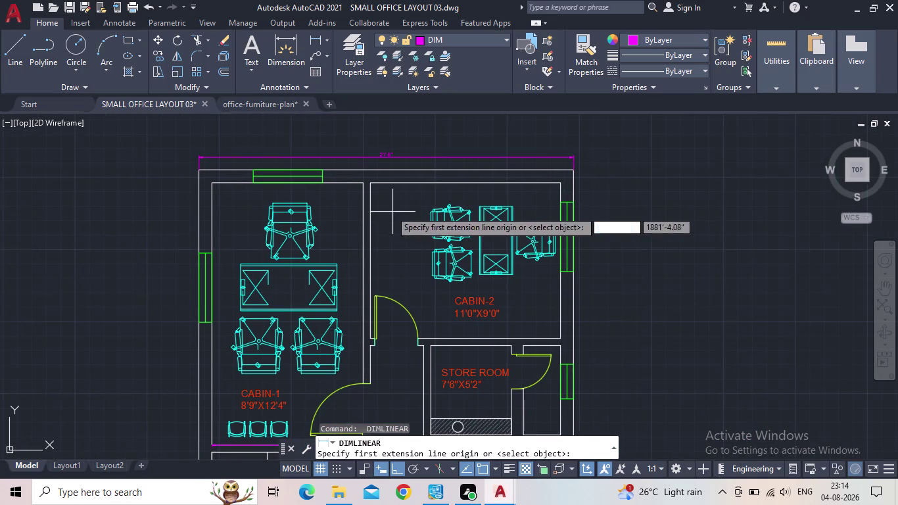
scroll(up, 3)
click(372, 180)
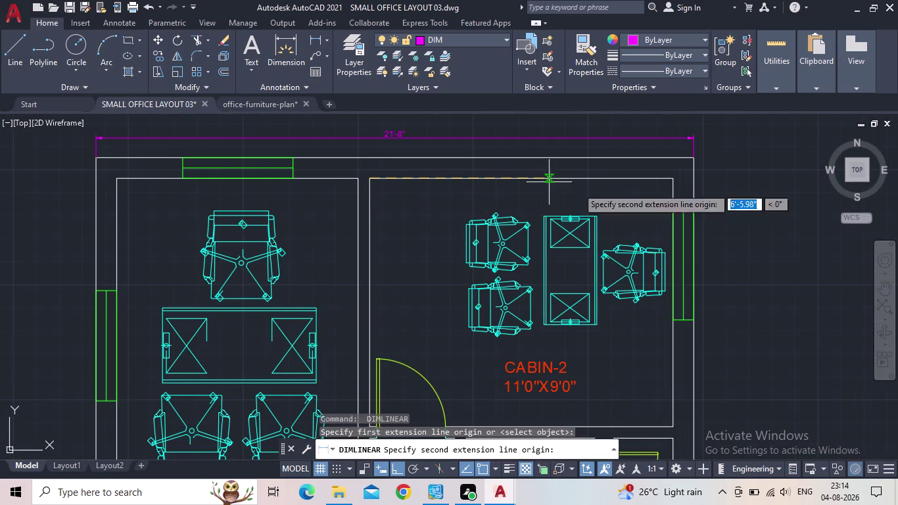
click(673, 180)
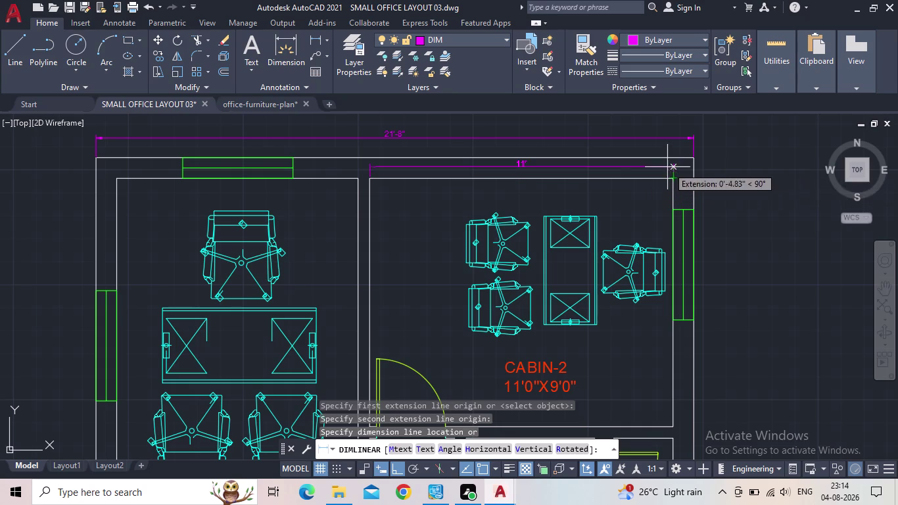
scroll(up, 3)
middle_drag(665, 168, 649, 226)
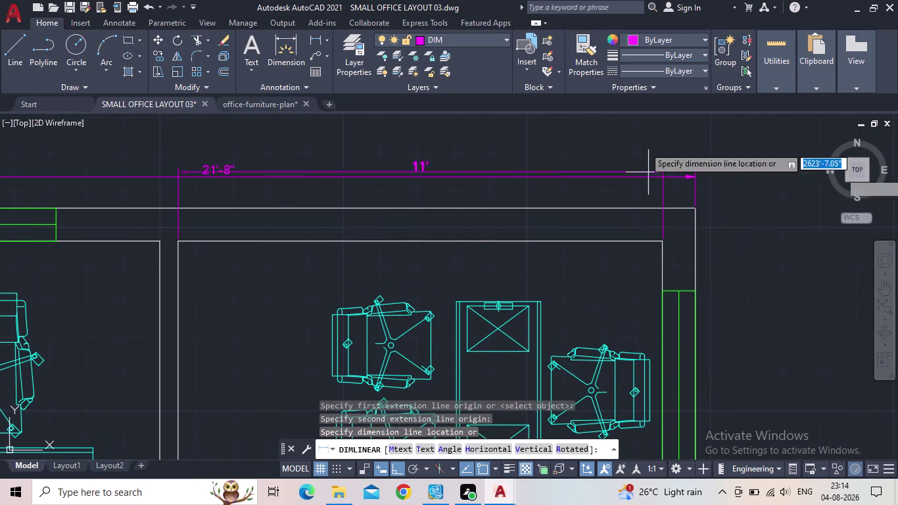
middle_drag(624, 138, 624, 186)
click(624, 167)
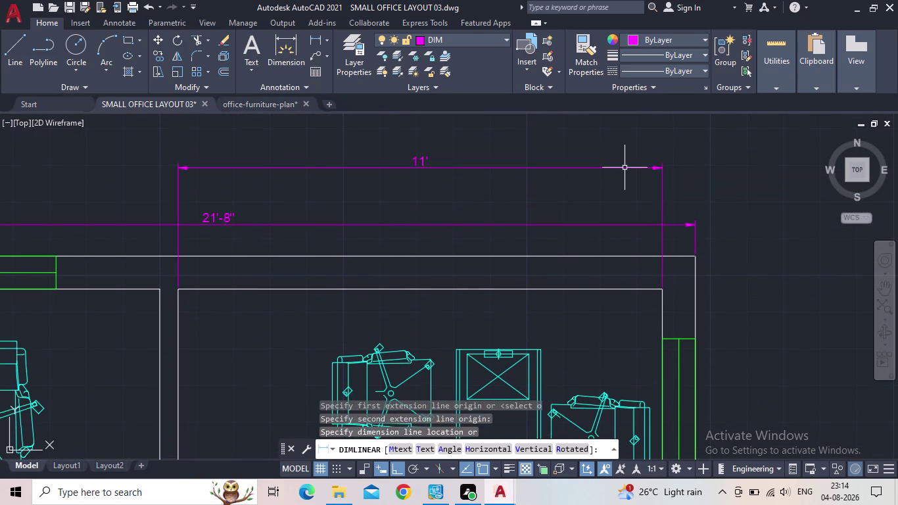
middle_drag(619, 204, 504, 157)
scroll(down, 3)
middle_drag(506, 201, 494, 196)
Add the 9' vertical dimension along Cabin-2's right side.
key(space)
scroll(up, 3)
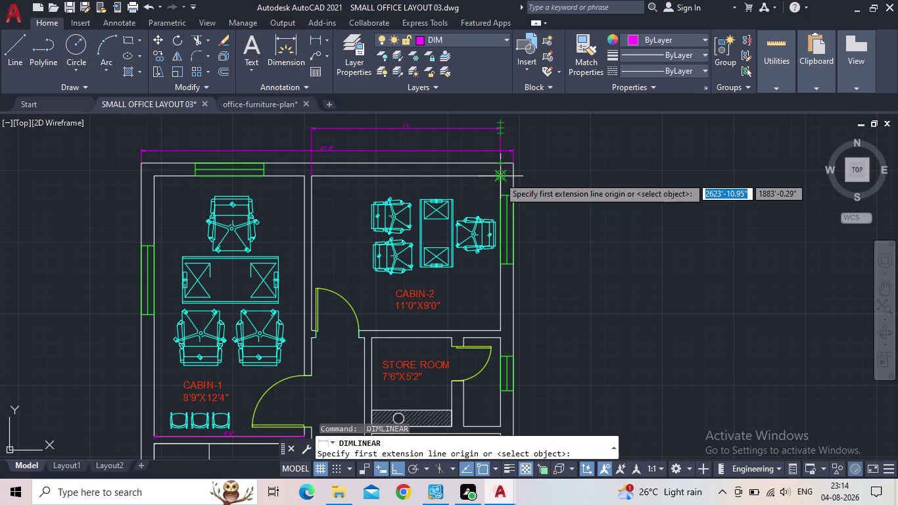
click(499, 178)
middle_drag(498, 231, 476, 155)
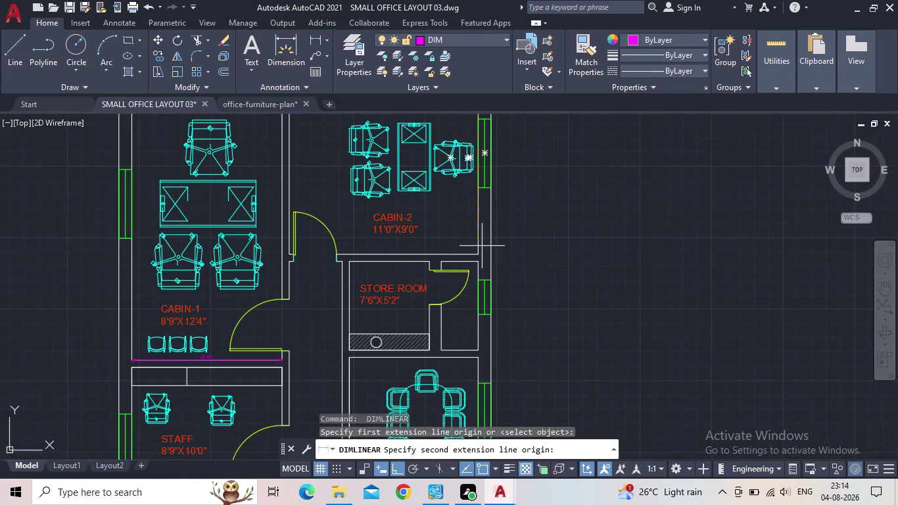
click(478, 251)
scroll(up, 3)
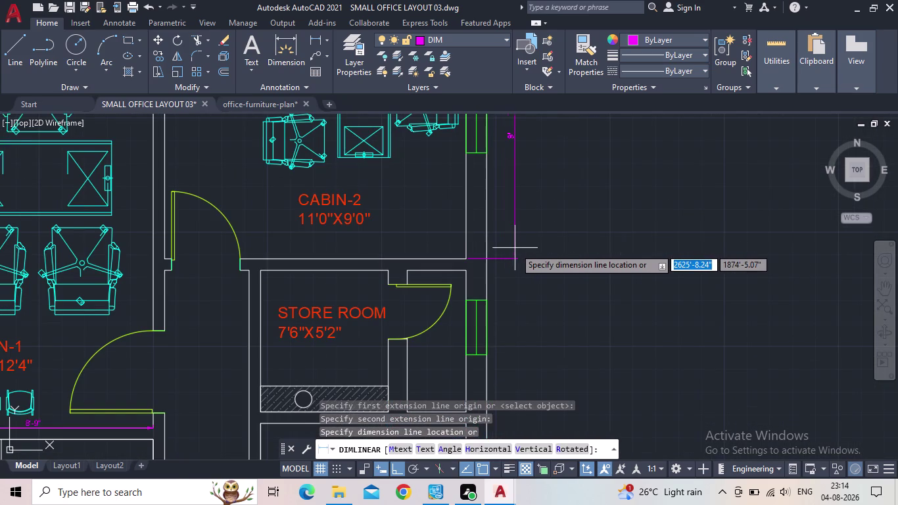
middle_click(531, 264)
scroll(up, 3)
scroll(down, 3)
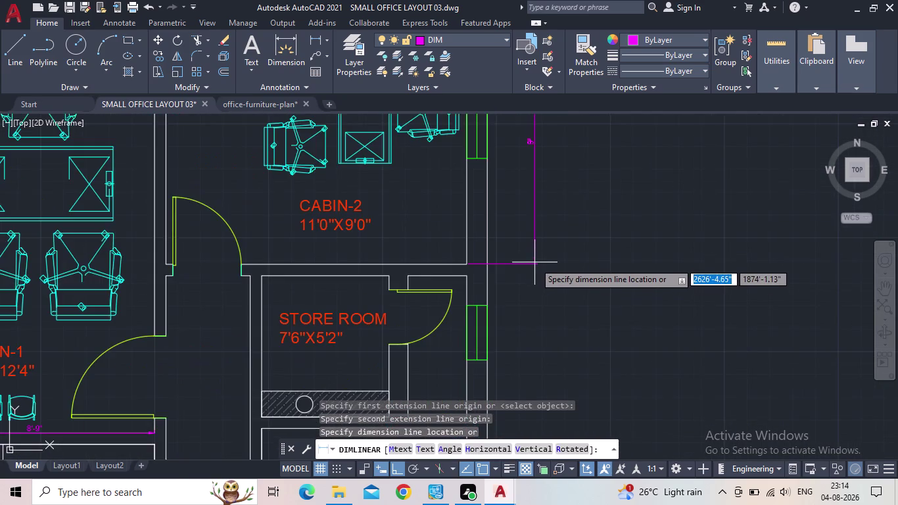
scroll(down, 3)
click(547, 257)
scroll(down, 3)
middle_drag(577, 267, 550, 237)
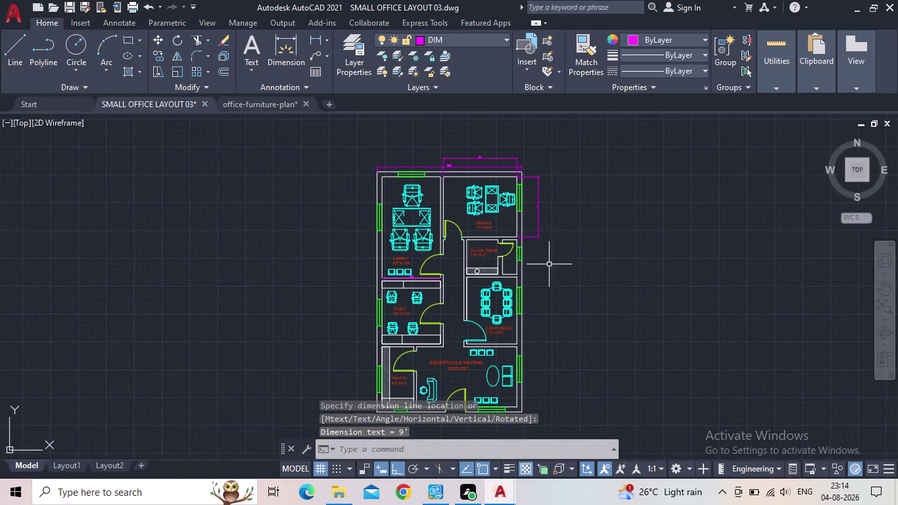
middle_drag(549, 264, 511, 153)
scroll(up, 3)
Dimension the Pantry walls: 4'-9" below it and 9' beside it.
middle_drag(422, 354, 458, 292)
scroll(up, 3)
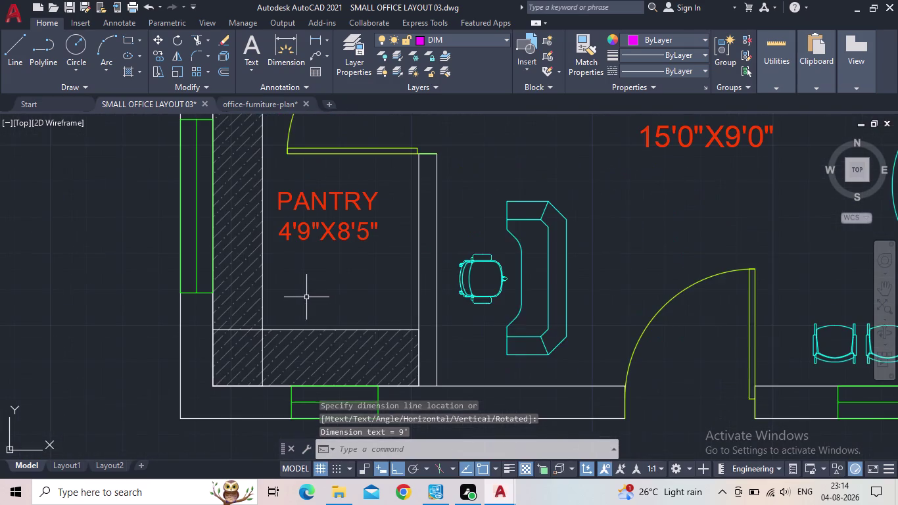
middle_drag(323, 290, 342, 251)
key(space)
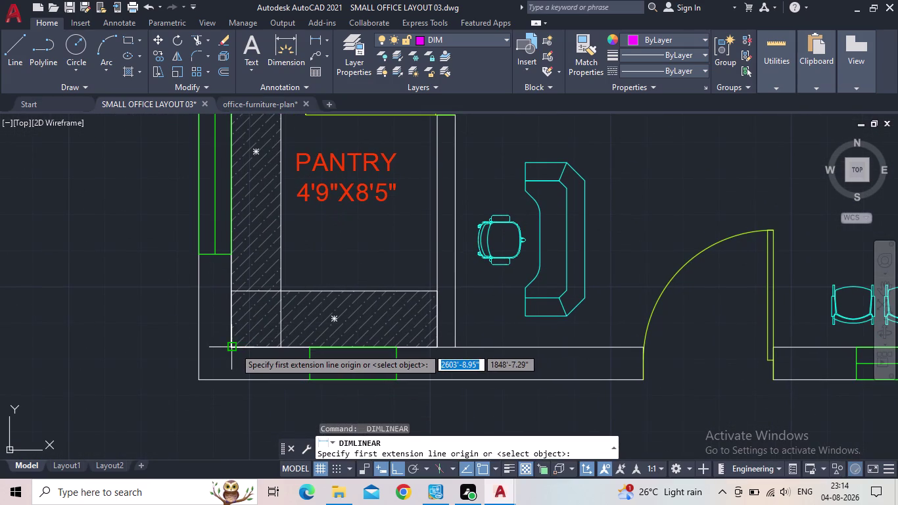
click(234, 348)
click(436, 347)
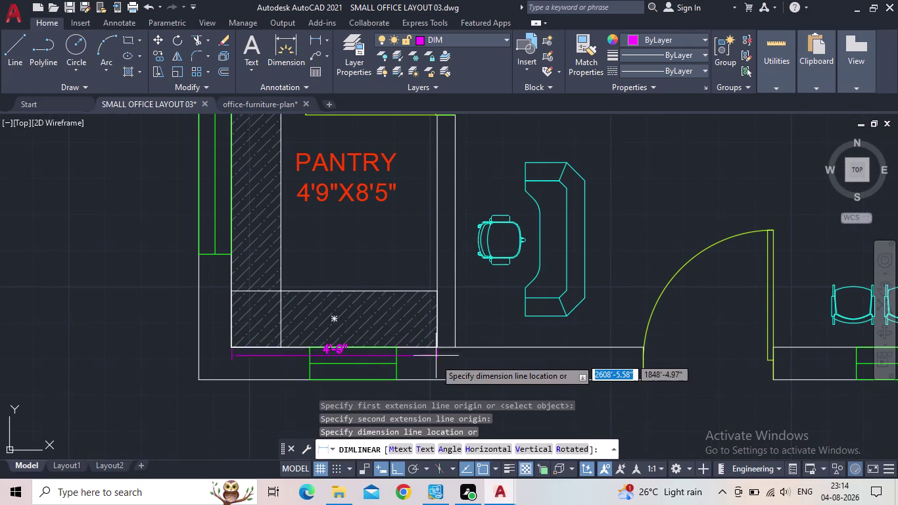
middle_drag(433, 363, 457, 318)
click(454, 363)
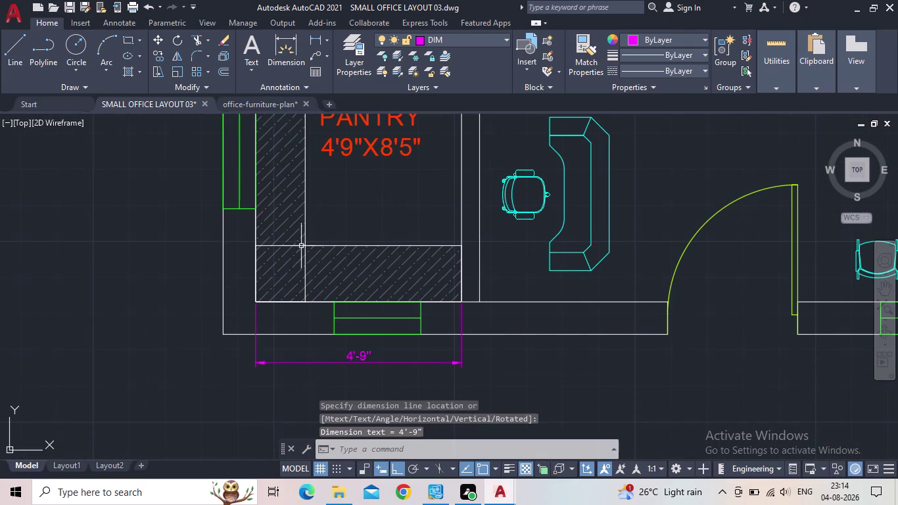
middle_drag(293, 238, 338, 314)
scroll(down, 3)
key(space)
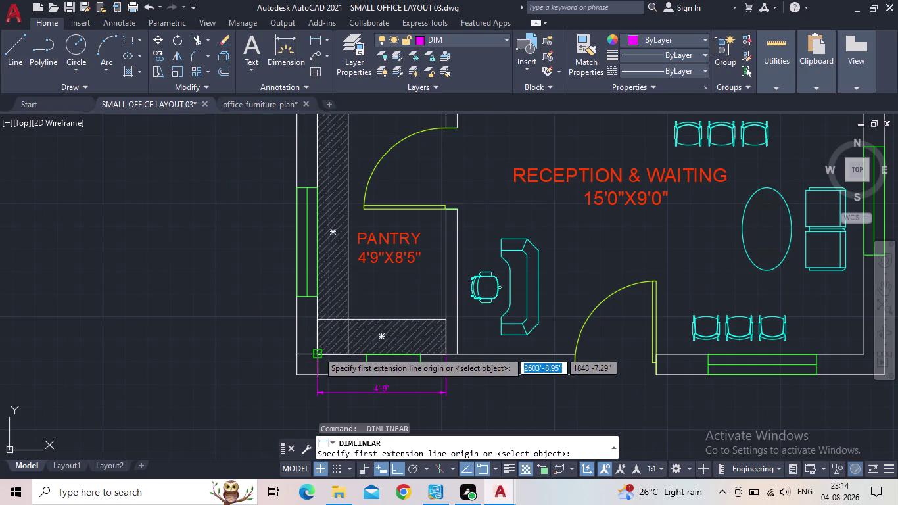
drag(318, 351, 317, 345)
middle_drag(324, 171, 339, 307)
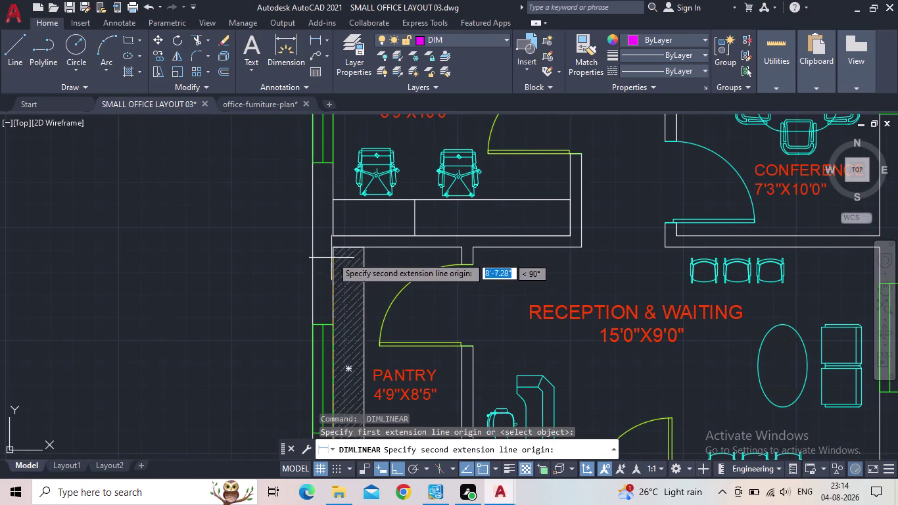
click(332, 250)
click(300, 253)
Dimension the pantry windows: 4' side window and 2' window below.
scroll(down, 3)
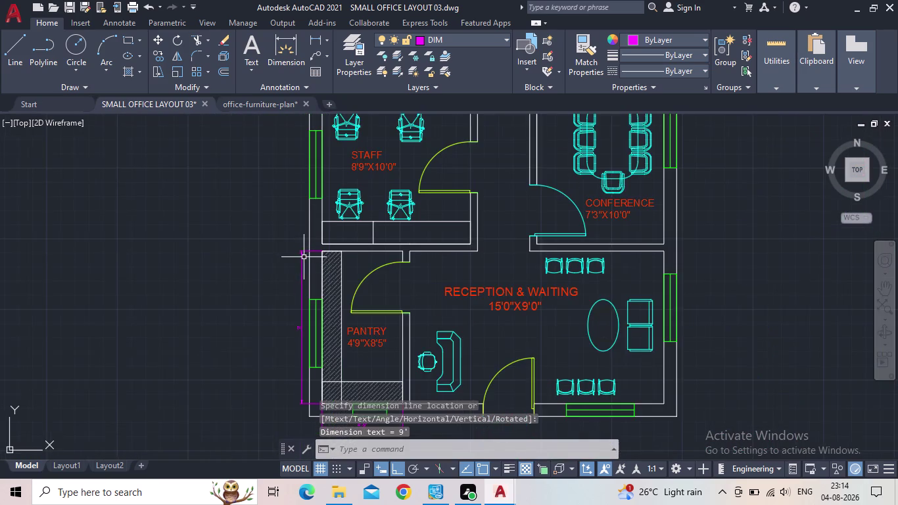
middle_drag(304, 258, 246, 243)
scroll(up, 3)
key(space)
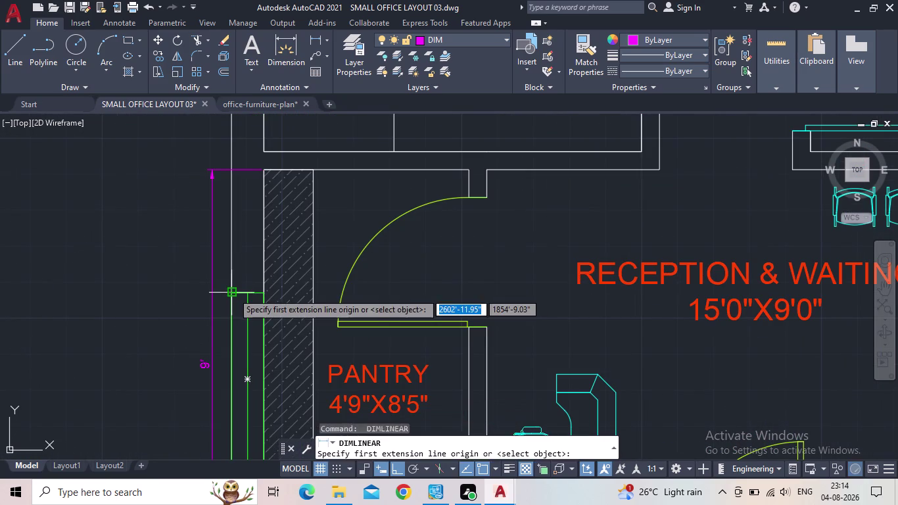
click(233, 292)
middle_drag(232, 299, 275, 166)
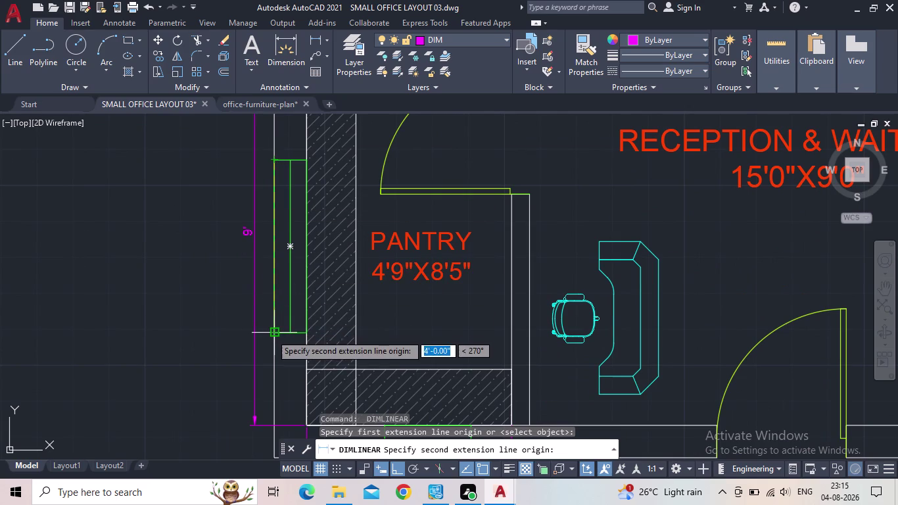
click(271, 334)
click(216, 332)
scroll(down, 3)
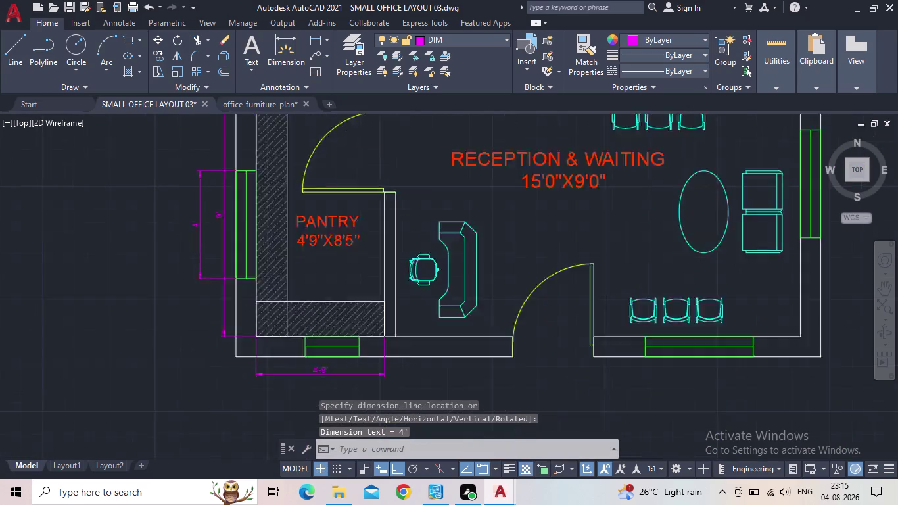
scroll(up, 3)
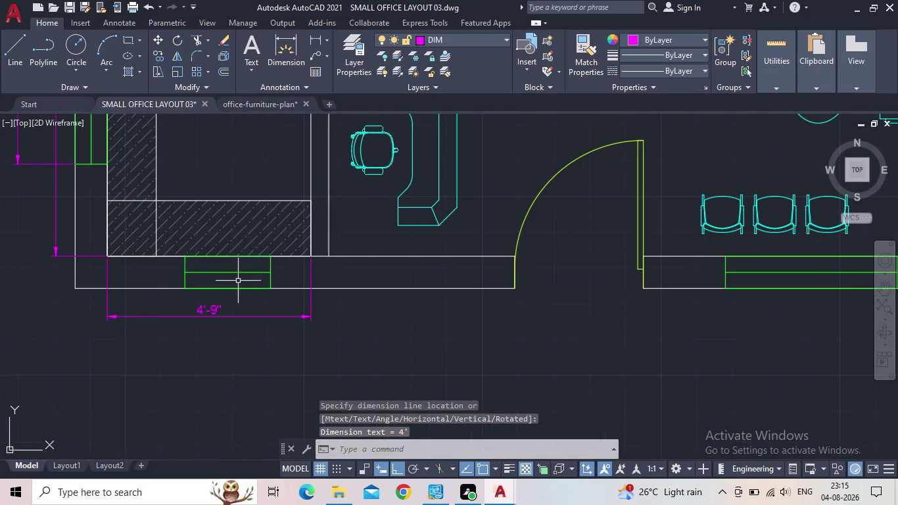
key(space)
click(185, 290)
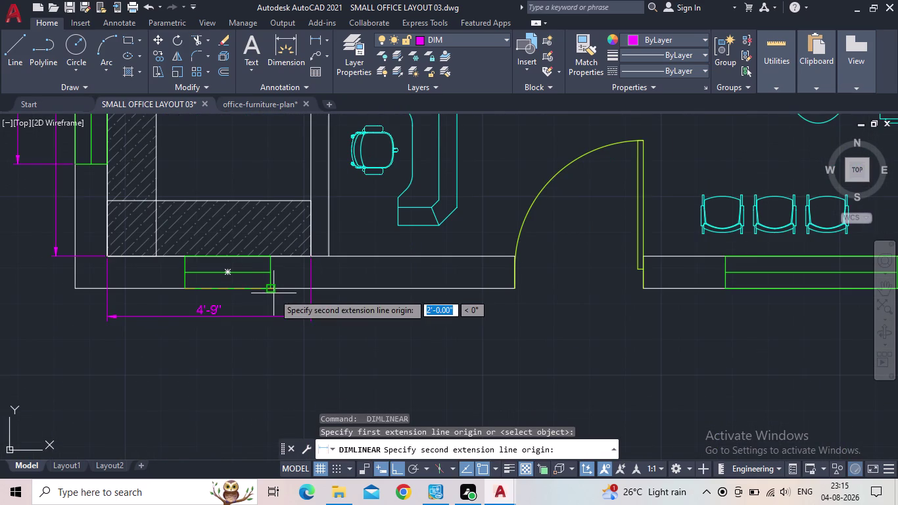
click(272, 293)
click(267, 340)
Dimension the 4' reception window and the 4' right-wall window.
scroll(down, 3)
middle_drag(333, 344, 163, 334)
key(space)
click(407, 301)
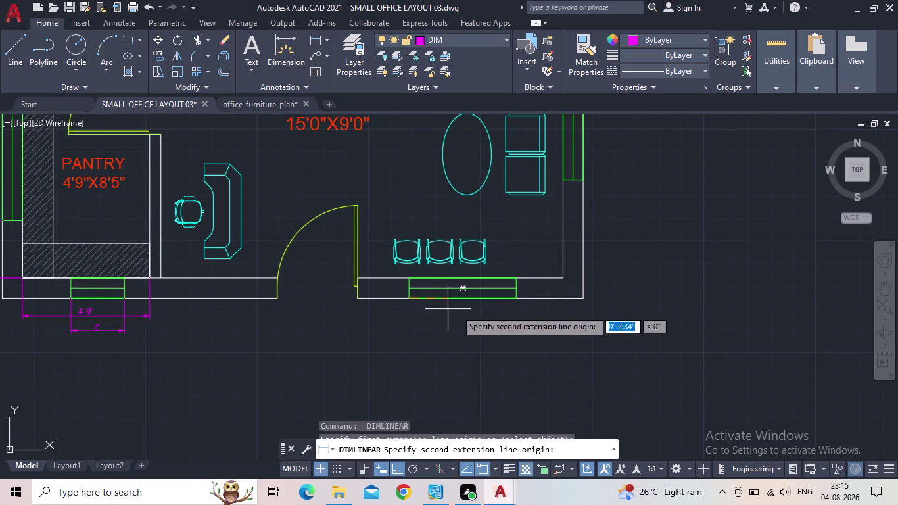
click(515, 302)
click(512, 330)
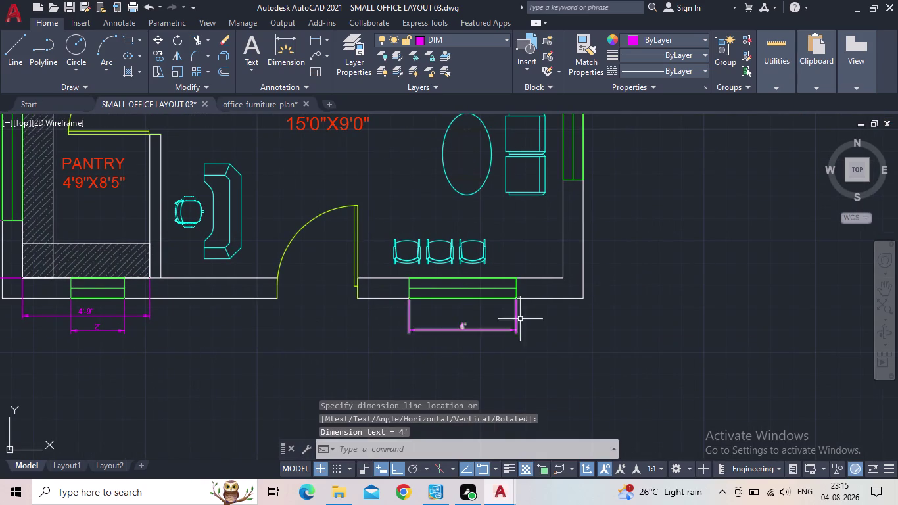
middle_drag(524, 314, 311, 371)
scroll(down, 3)
key(space)
scroll(up, 3)
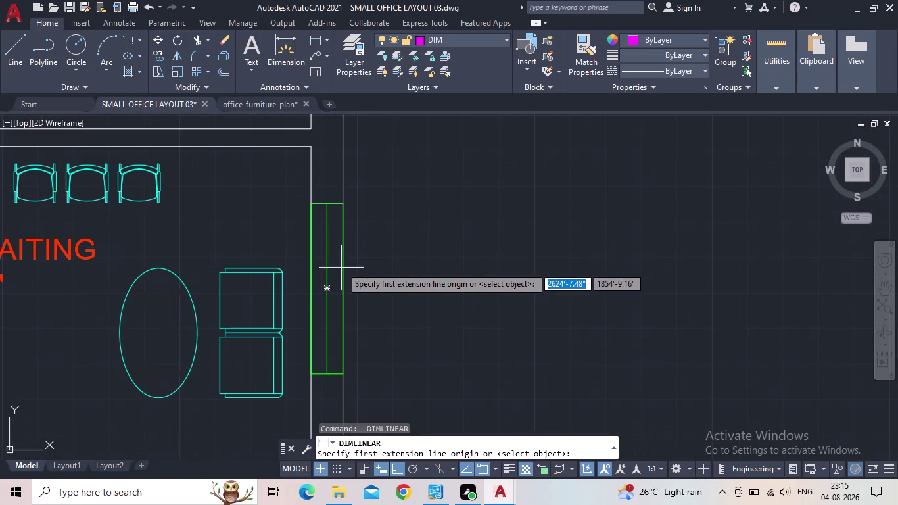
click(341, 205)
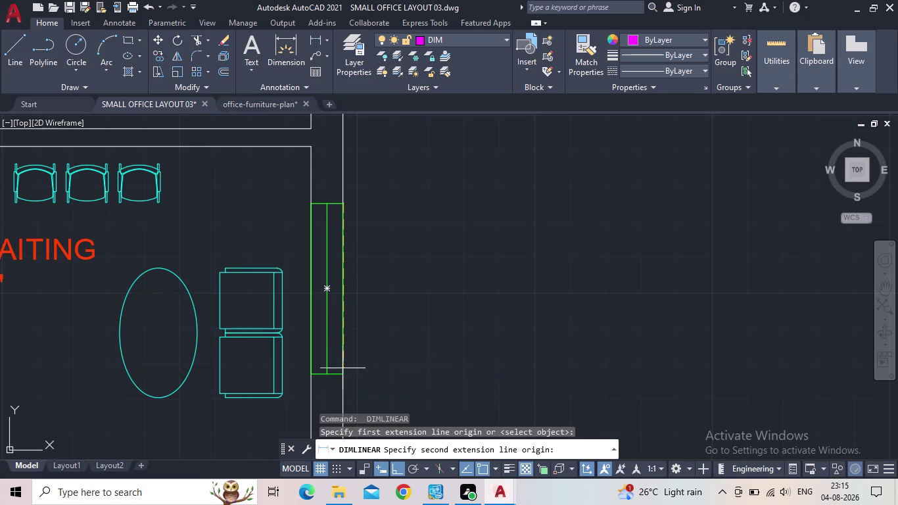
click(342, 375)
click(372, 369)
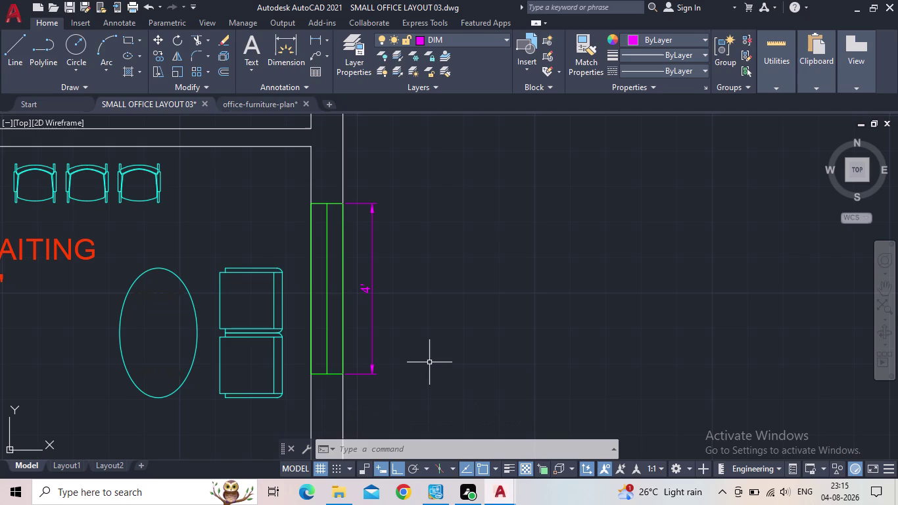
Dimension the 4' conference room window.
scroll(down, 3)
scroll(down, 3)
middle_drag(475, 284, 433, 394)
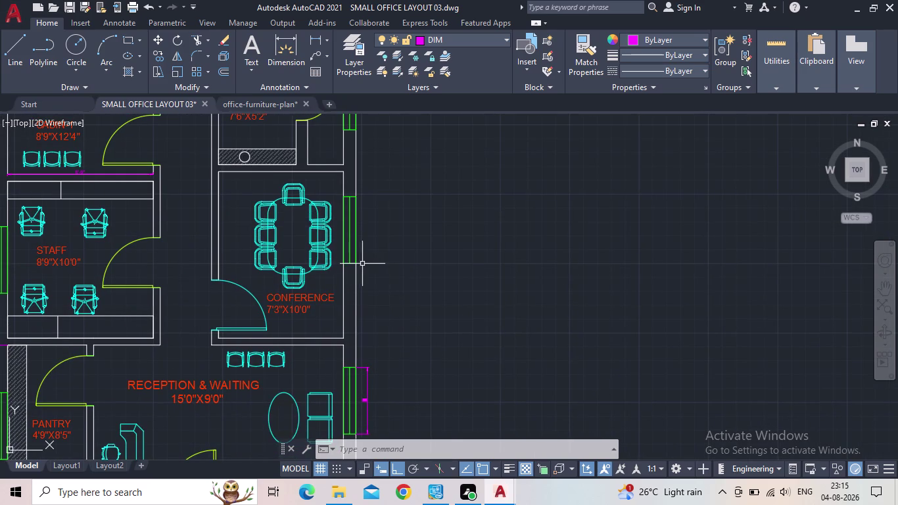
key(space)
scroll(up, 3)
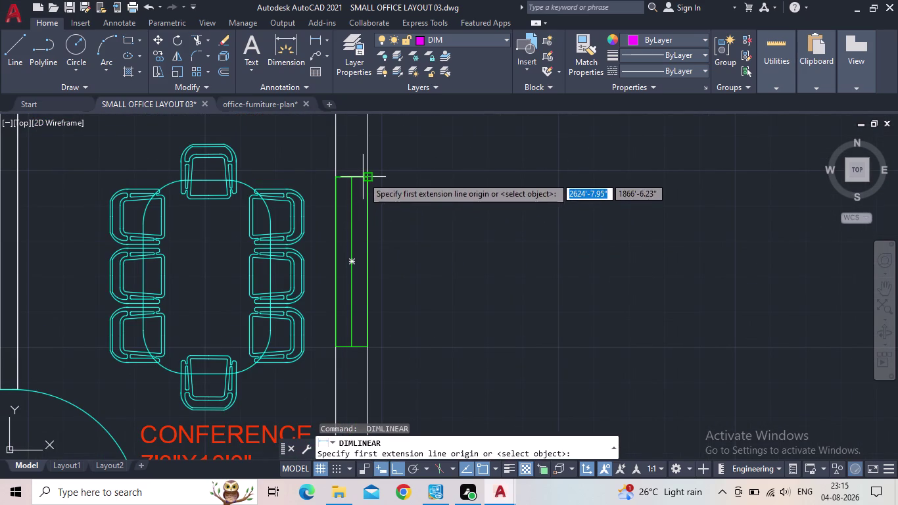
click(363, 177)
click(369, 350)
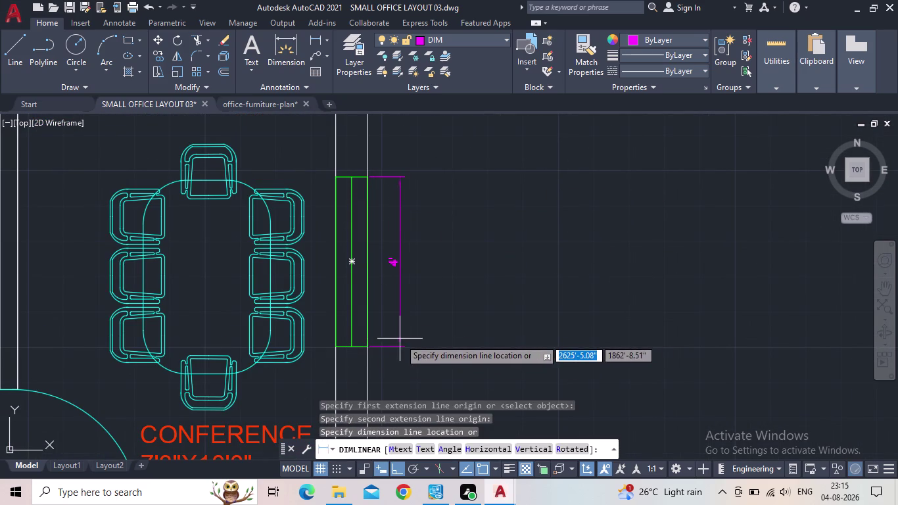
click(400, 338)
Dimension the 2' store room window, redoing a mistaken first attempt.
middle_drag(466, 285, 434, 398)
scroll(down, 3)
middle_drag(397, 288, 384, 351)
scroll(up, 3)
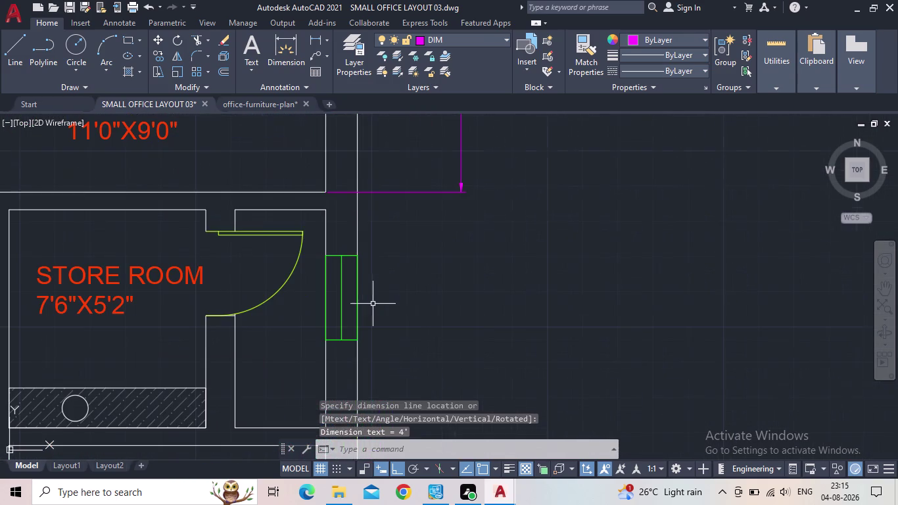
key(space)
click(358, 249)
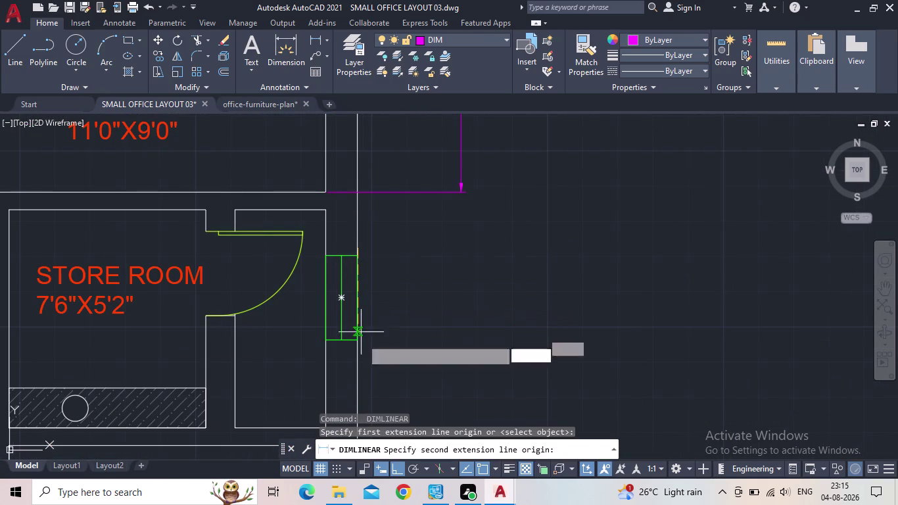
click(360, 345)
key(Escape)
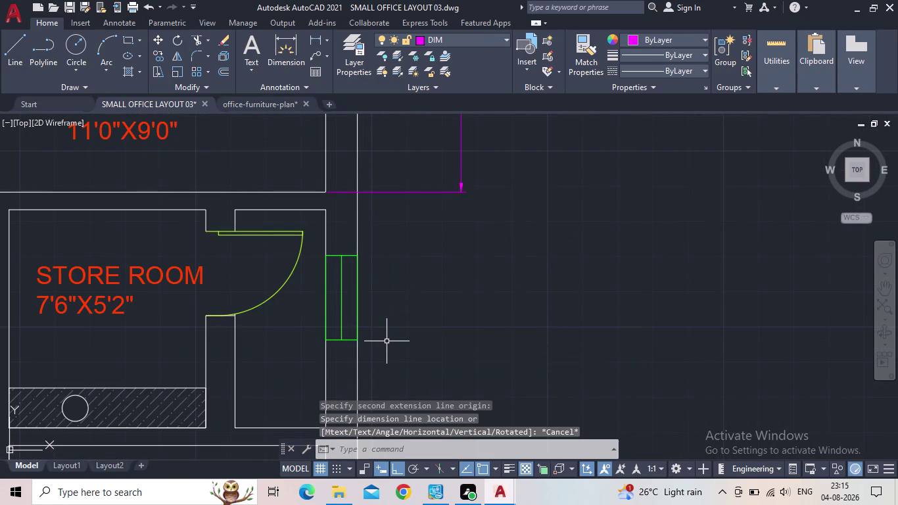
key(space)
click(359, 258)
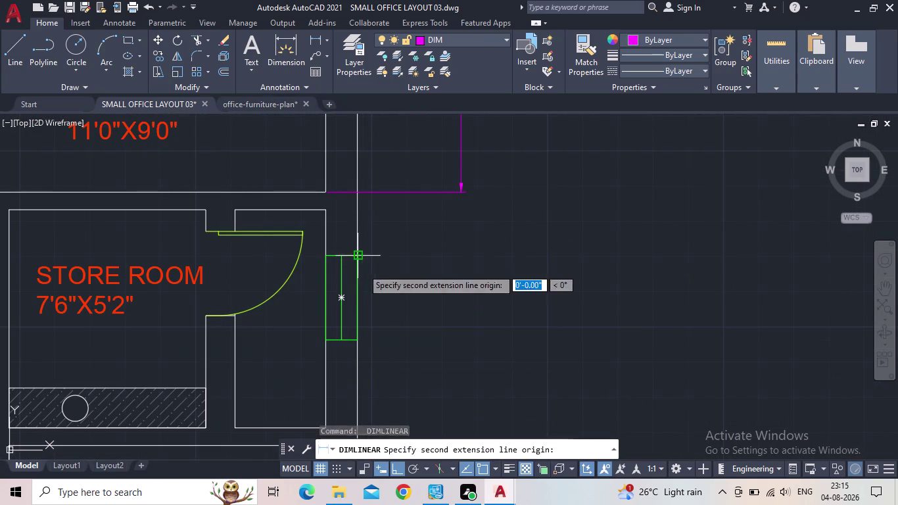
click(356, 340)
click(376, 337)
scroll(down, 3)
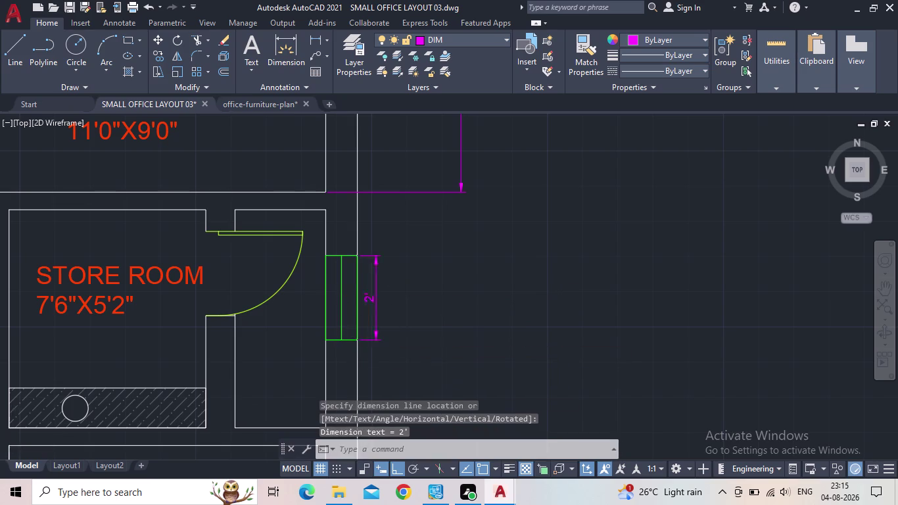
scroll(down, 3)
middle_drag(388, 315, 488, 259)
scroll(up, 3)
middle_drag(387, 350, 392, 303)
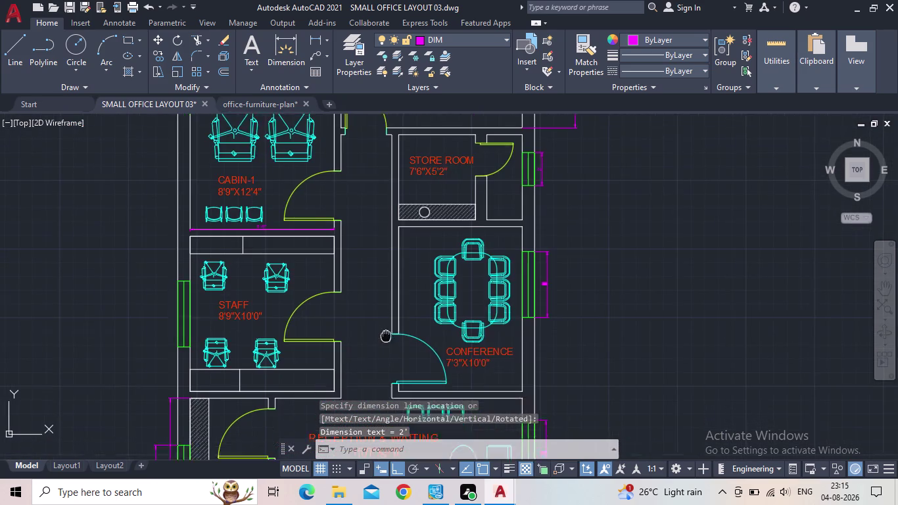
Attempt a linear dimension on the Staff room's left wall, then cancel it.
middle_drag(392, 304, 412, 251)
scroll(up, 3)
middle_drag(350, 257, 350, 322)
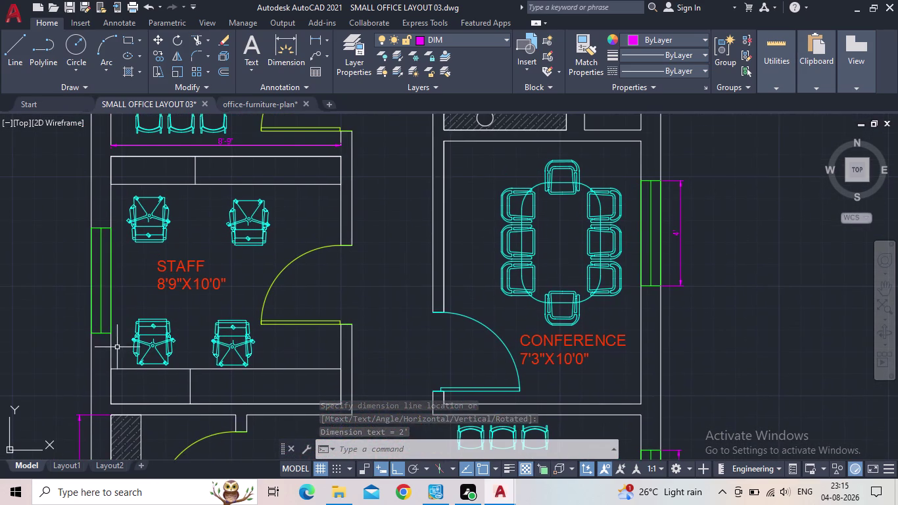
key(space)
click(114, 368)
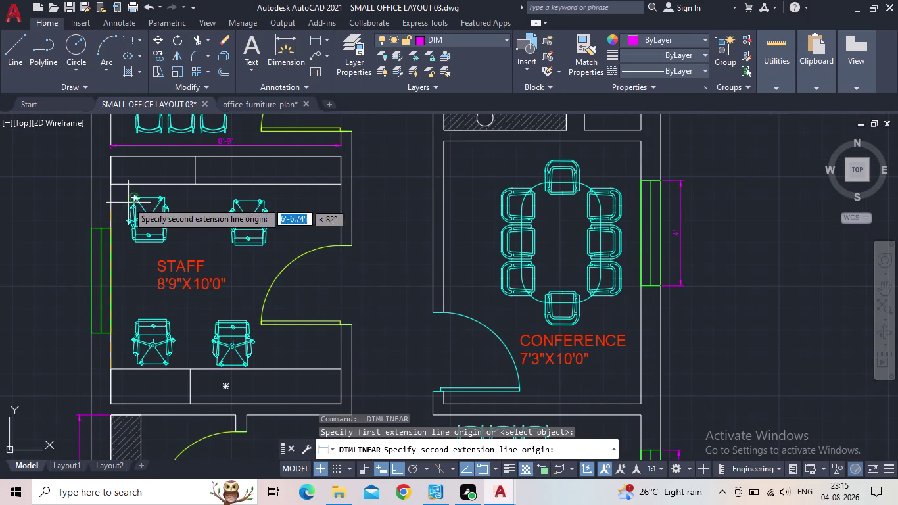
click(112, 158)
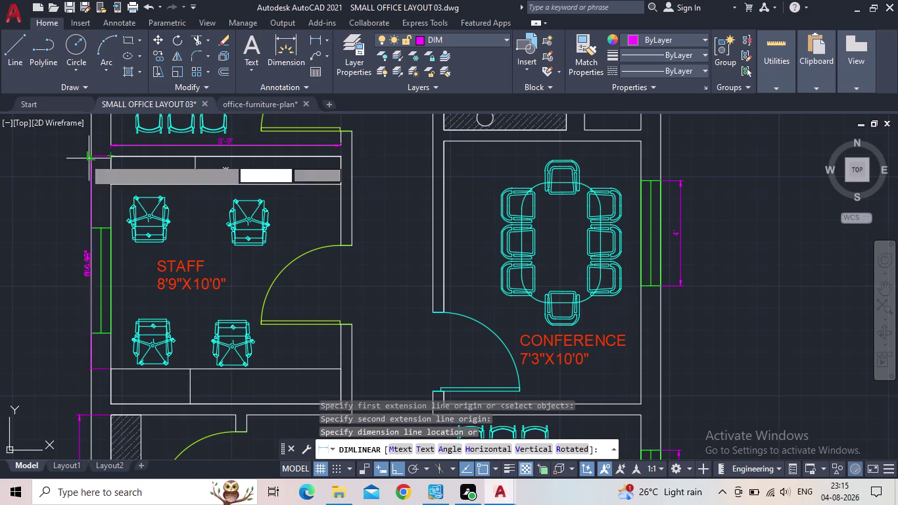
scroll(up, 3)
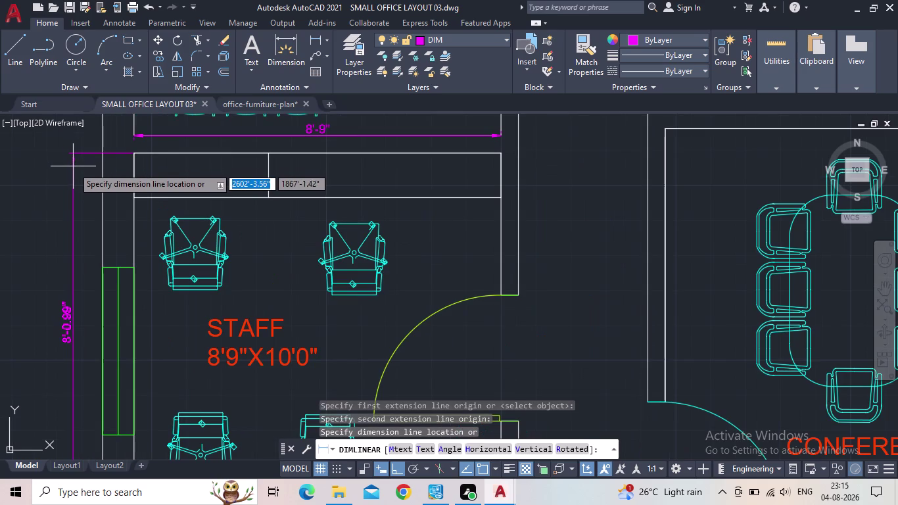
key(Escape)
Place an 8'-0.99" linear dimension along the Staff room's left wall.
key(space)
middle_drag(138, 275, 160, 219)
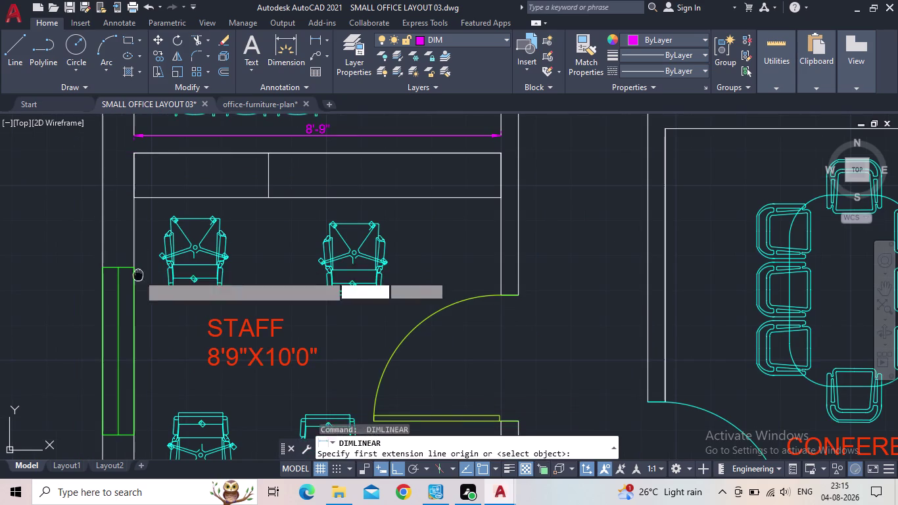
middle_drag(160, 220, 172, 191)
click(169, 408)
middle_drag(185, 253, 186, 277)
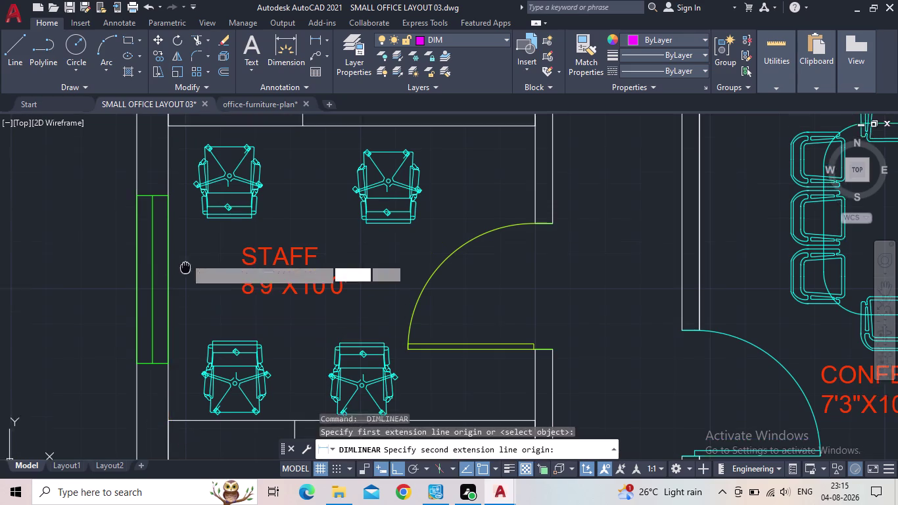
middle_drag(185, 277, 184, 364)
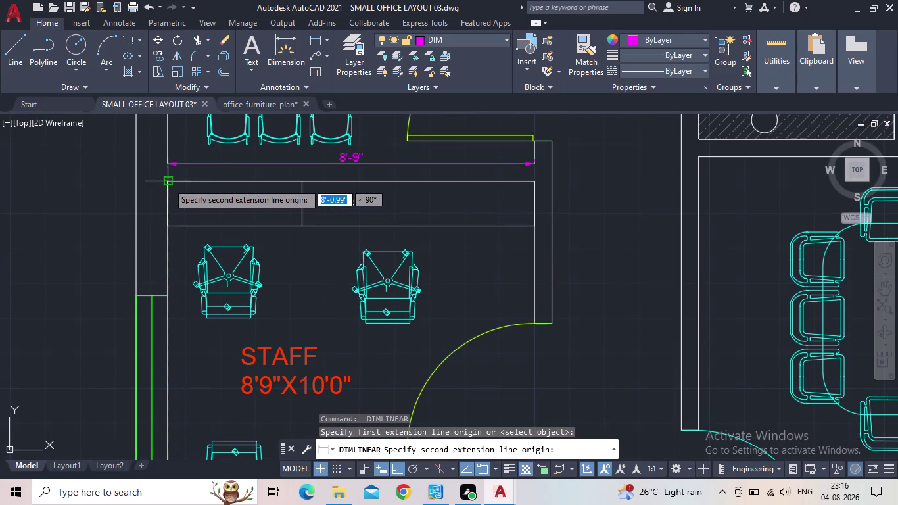
click(168, 182)
click(123, 189)
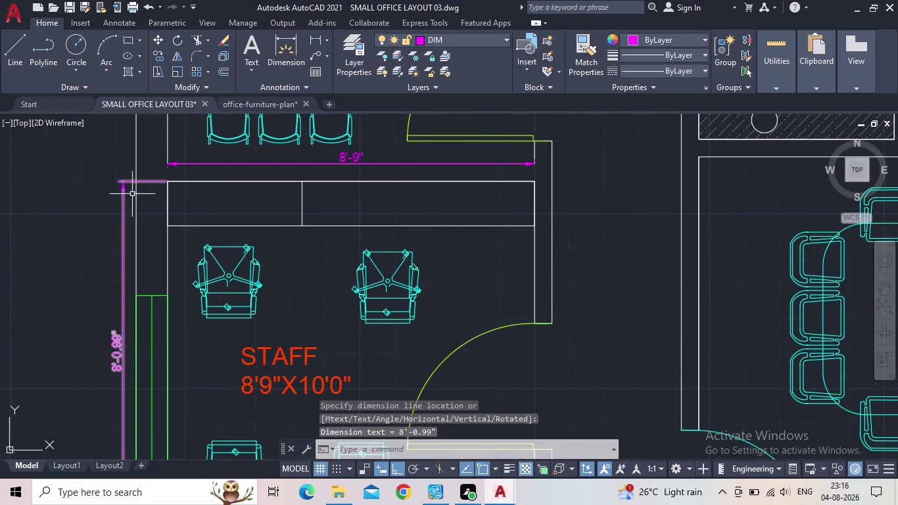
scroll(down, 3)
middle_drag(248, 331, 247, 245)
Start a dimension across the staff desk edge, then cancel it.
key(space)
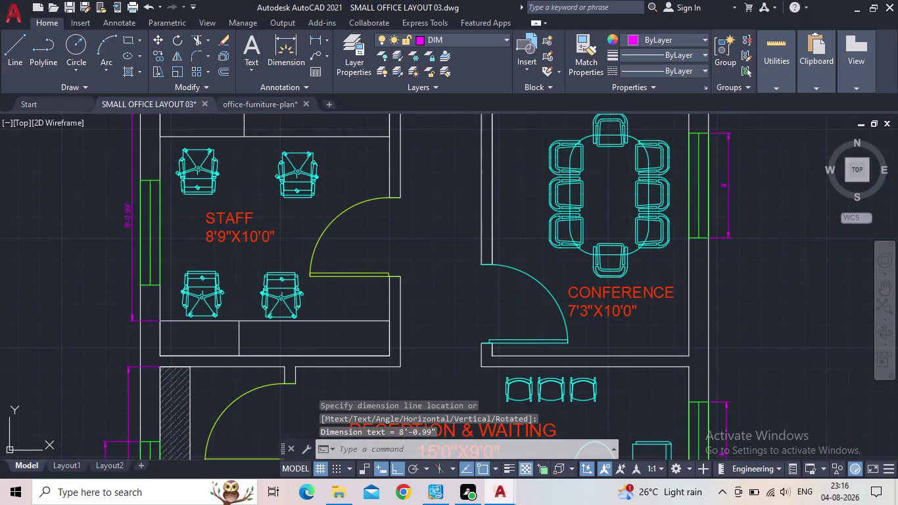
click(161, 320)
click(389, 324)
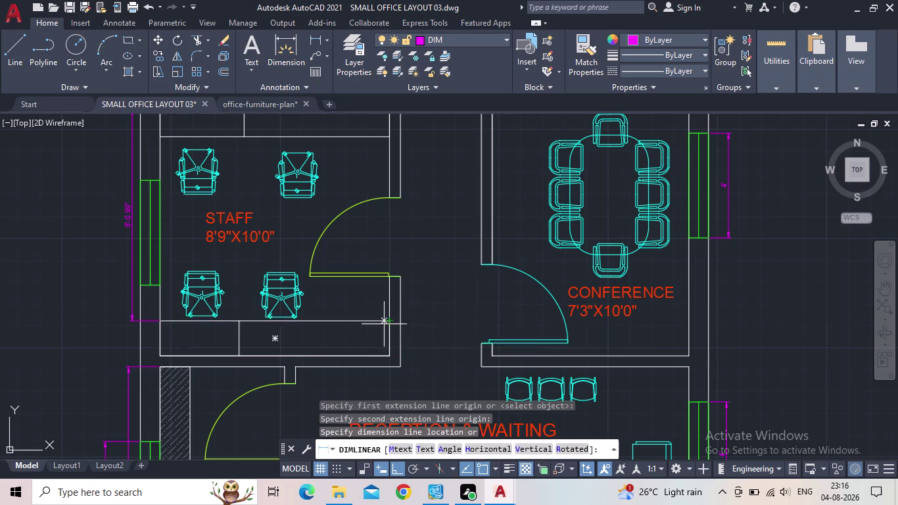
scroll(up, 3)
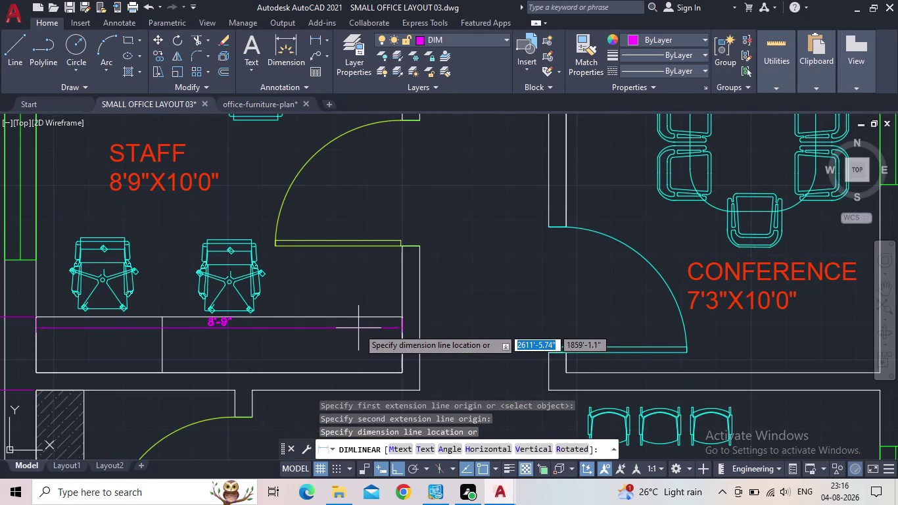
key(Escape)
scroll(down, 3)
scroll(up, 3)
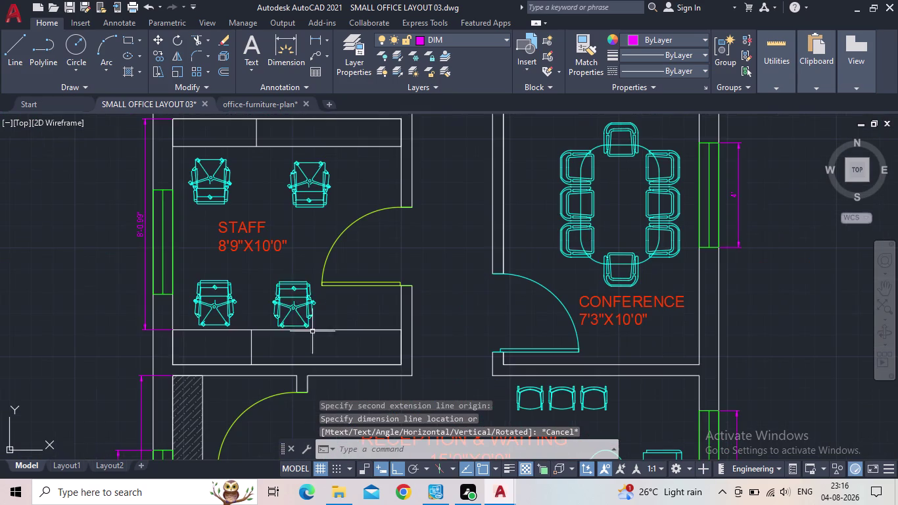
scroll(up, 3)
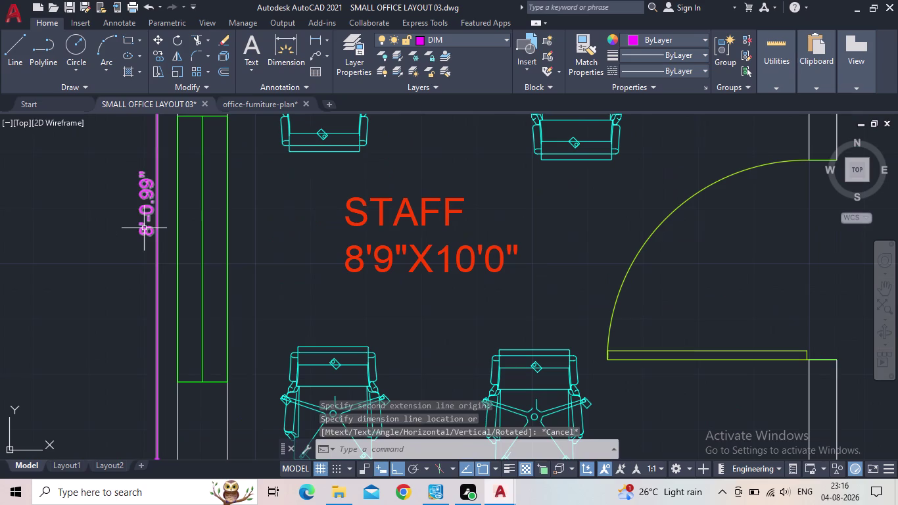
Erase the stray 8'-0.99" dimension beside the Staff room's left wall.
click(143, 226)
key(Delete)
scroll(down, 3)
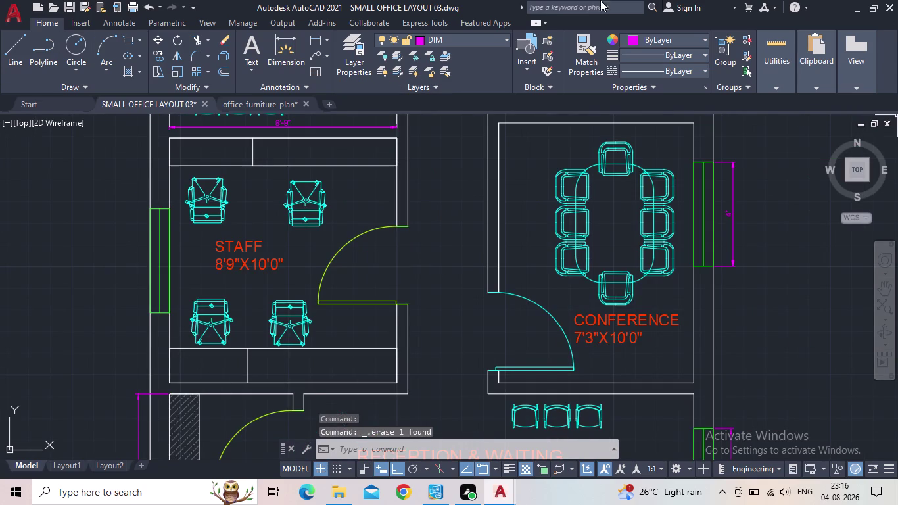
click(318, 42)
Dimension the Staff room's bottom edge as 8'-9".
scroll(up, 3)
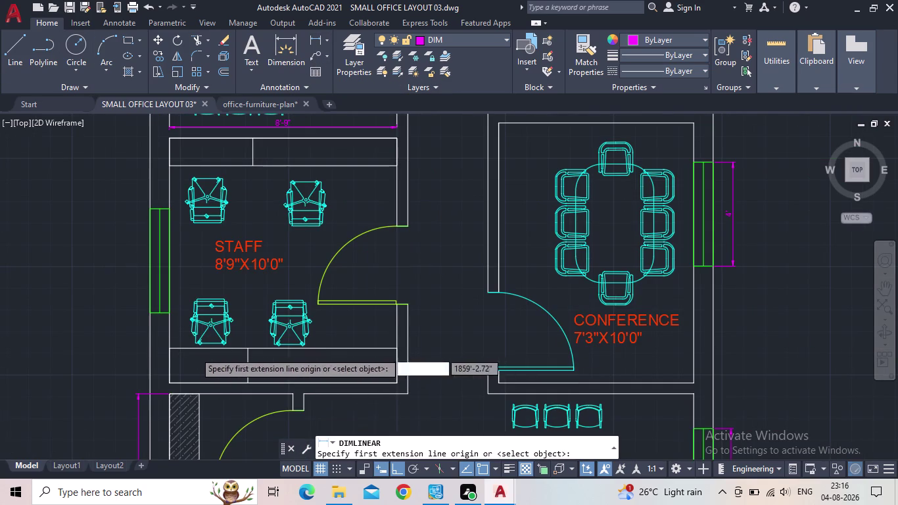
click(152, 348)
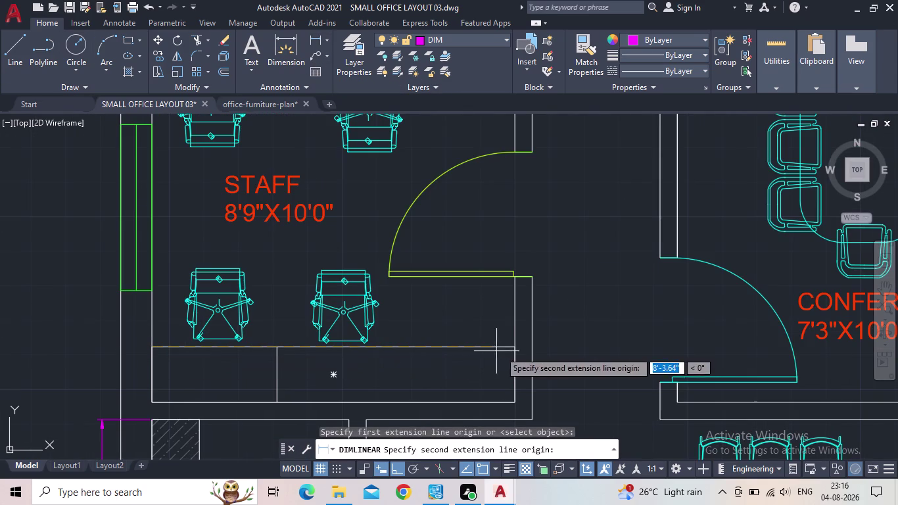
click(510, 346)
click(503, 361)
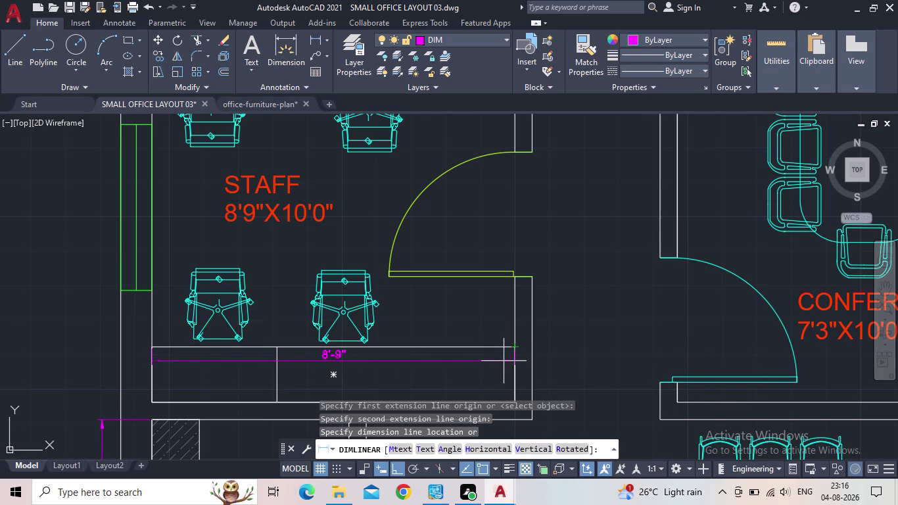
scroll(down, 3)
middle_drag(505, 362, 405, 374)
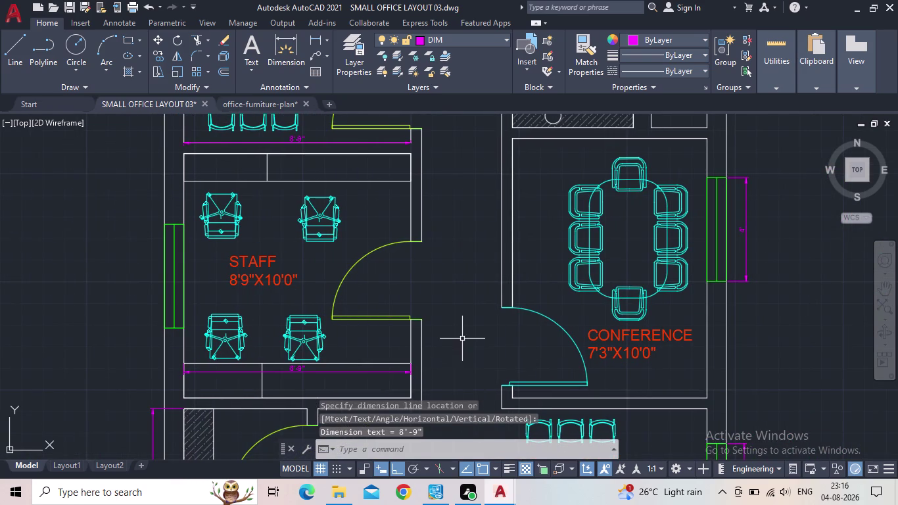
Add 3' dimensions across the Staff room and Conference room doorways.
key(space)
click(420, 243)
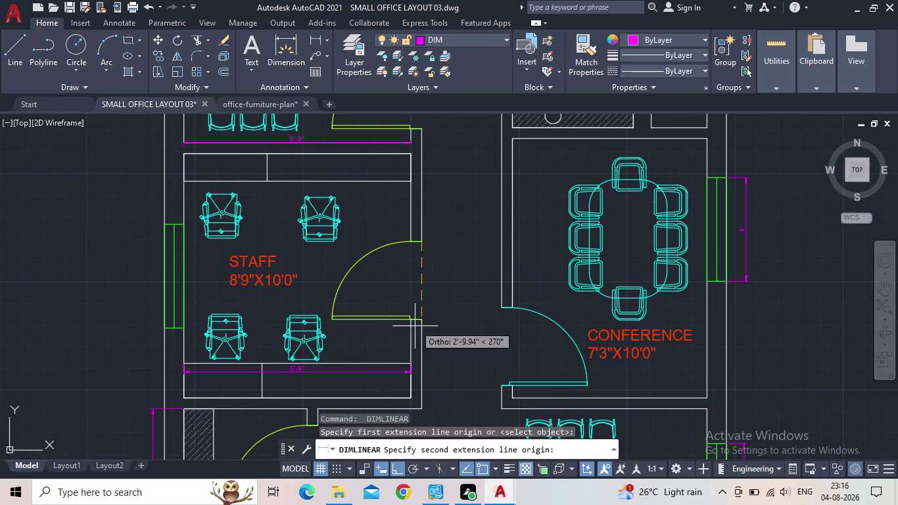
click(421, 322)
click(421, 319)
middle_drag(475, 315, 439, 323)
scroll(down, 3)
scroll(up, 3)
key(space)
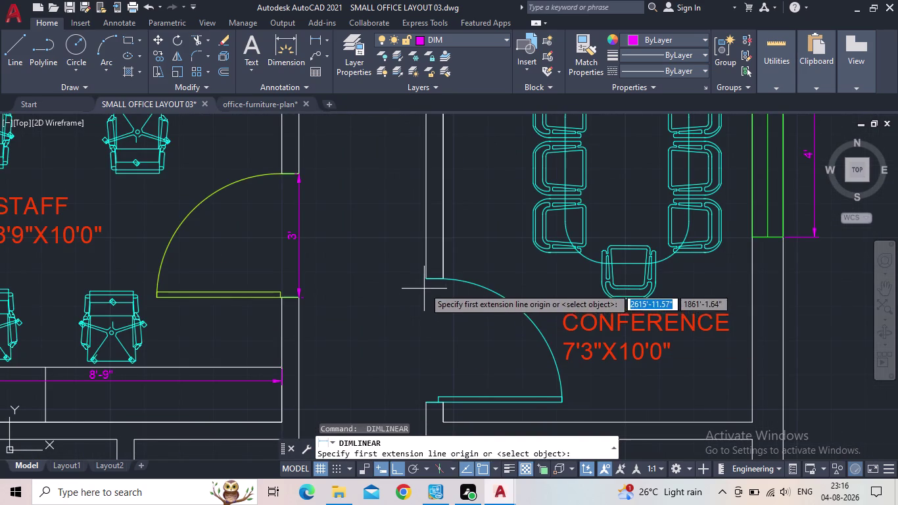
click(425, 281)
click(425, 404)
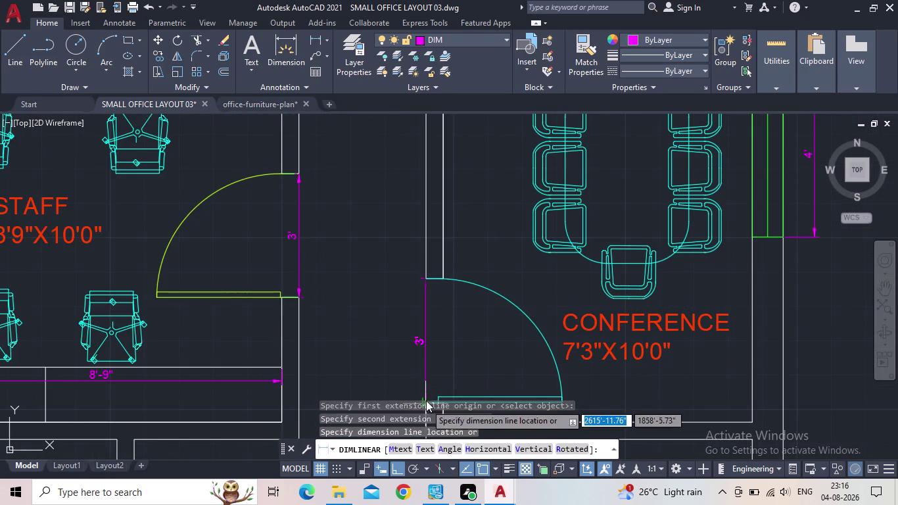
click(427, 395)
middle_drag(463, 344, 419, 293)
scroll(down, 3)
middle_drag(417, 288, 415, 214)
middle_drag(414, 219, 531, 458)
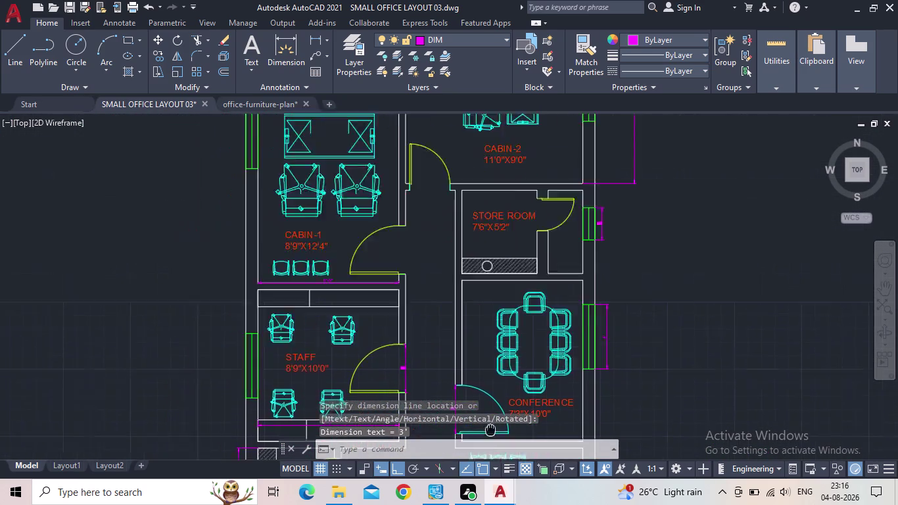
Try dimensioning the Store Room doorway twice, cancelling both attempts.
middle_drag(532, 458, 599, 504)
key(space)
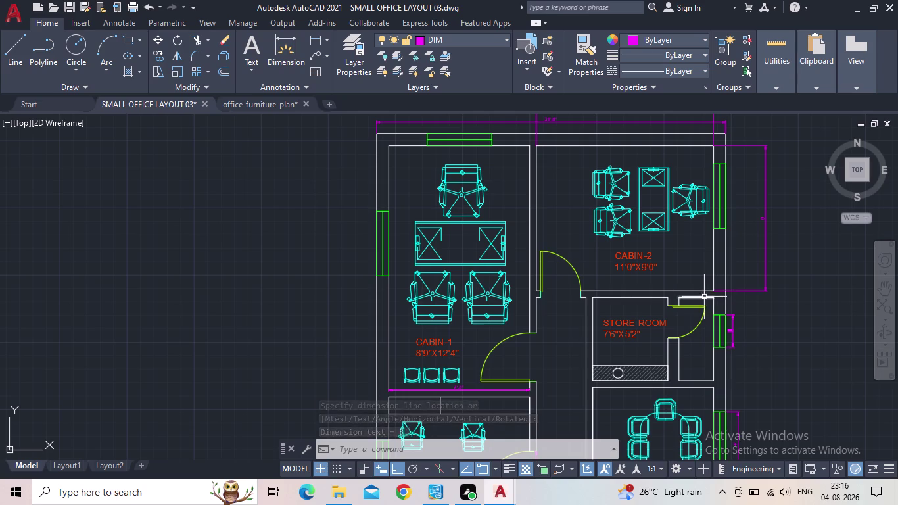
scroll(up, 3)
scroll(up, 3)
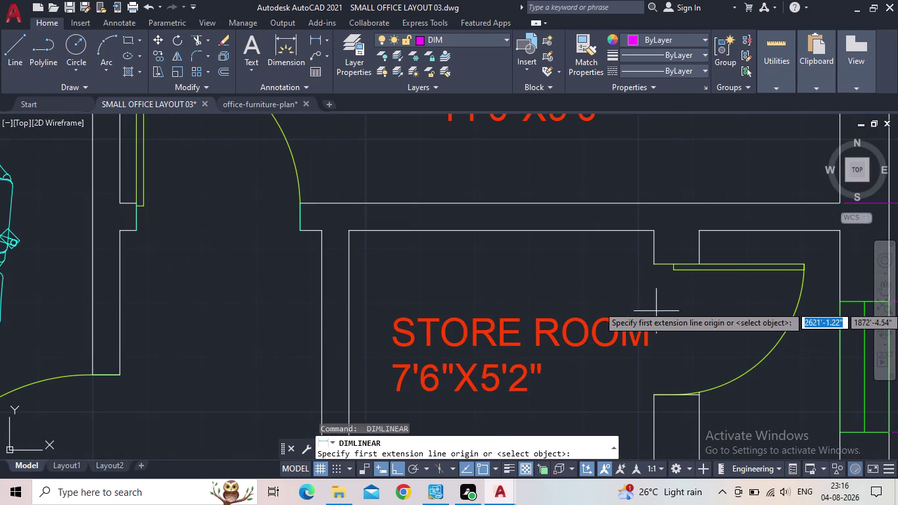
click(654, 266)
click(652, 399)
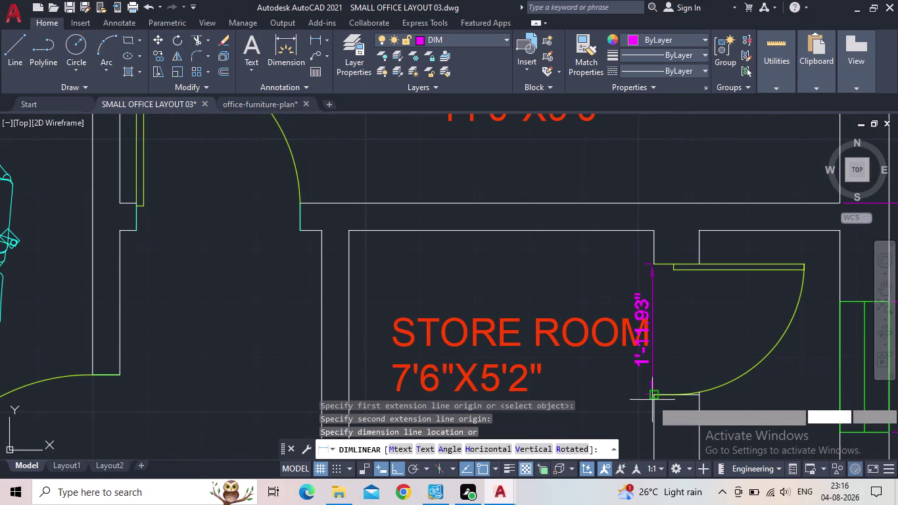
key(Escape)
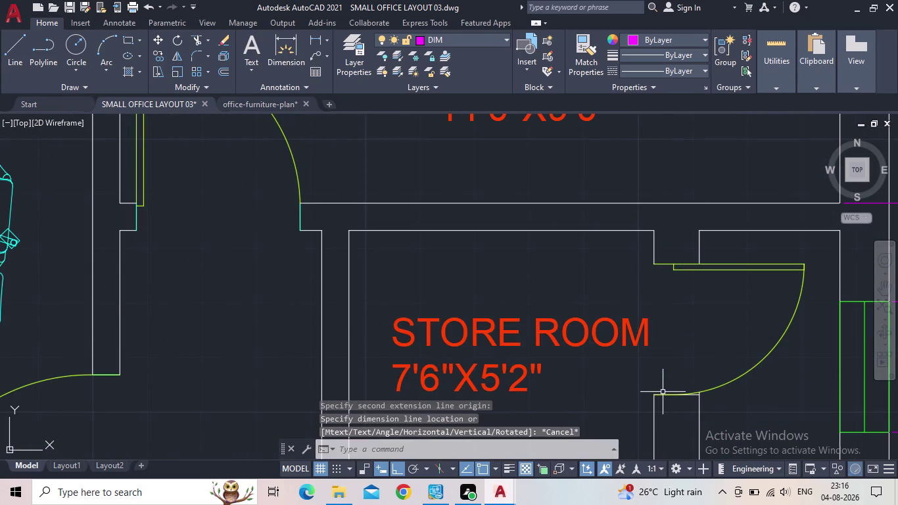
key(space)
click(656, 394)
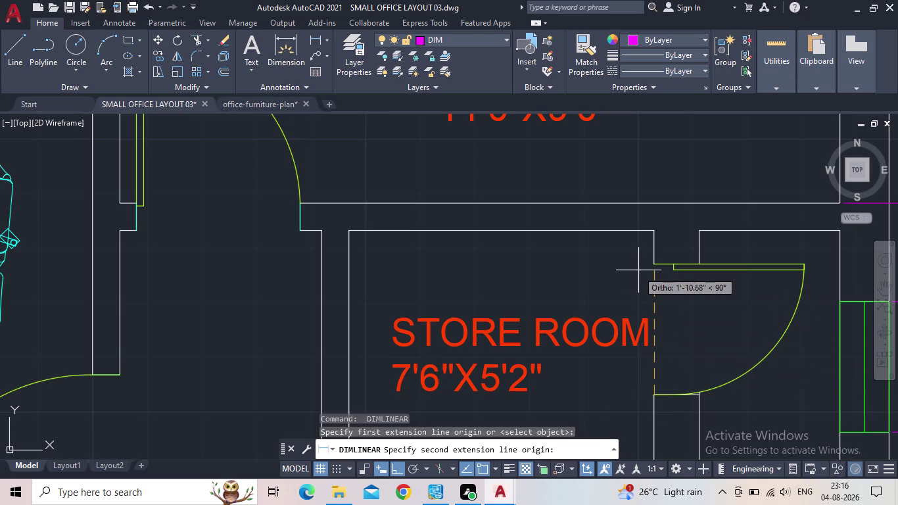
click(652, 264)
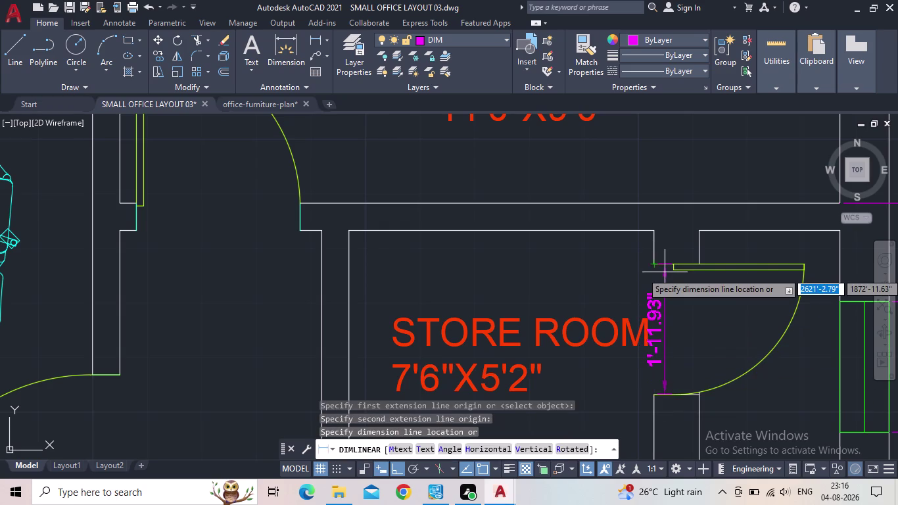
key(Escape)
scroll(down, 3)
Dimension the doorway next to Cabin-2 as 2'-6".
middle_drag(661, 292, 565, 323)
key(space)
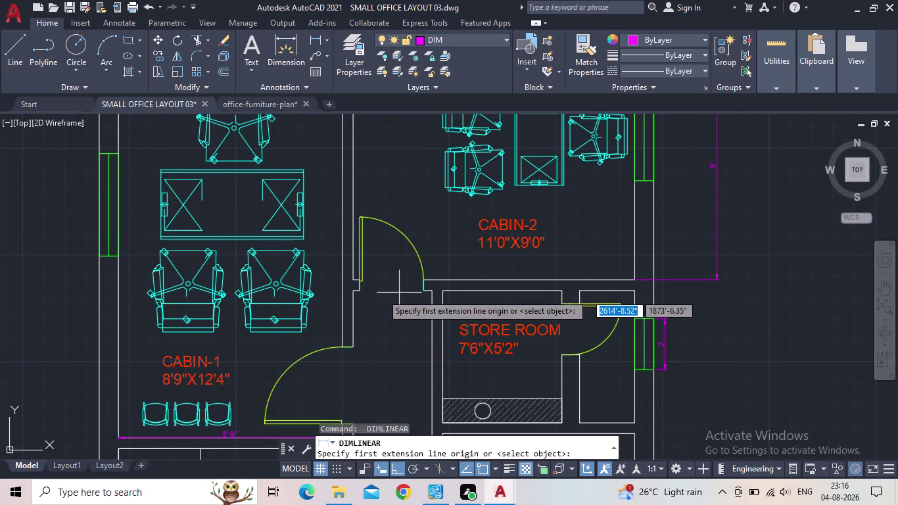
scroll(up, 3)
click(336, 283)
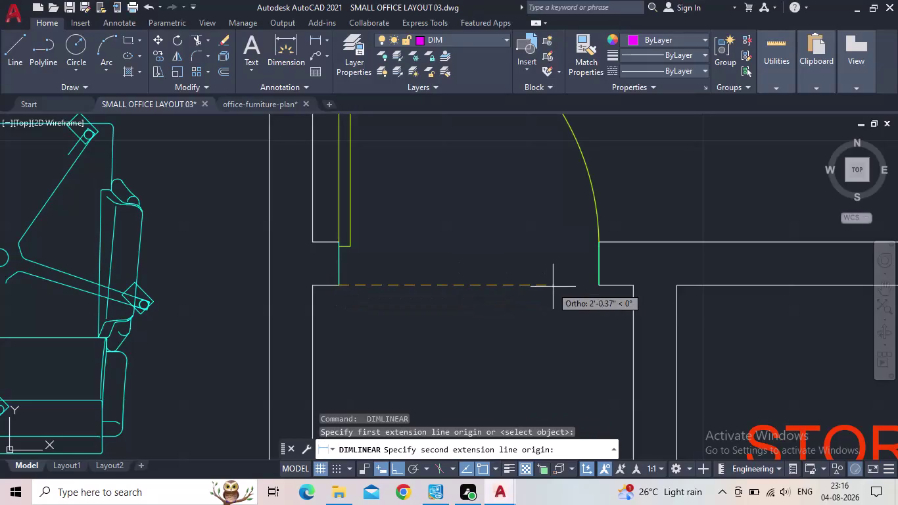
click(596, 285)
click(594, 286)
scroll(down, 3)
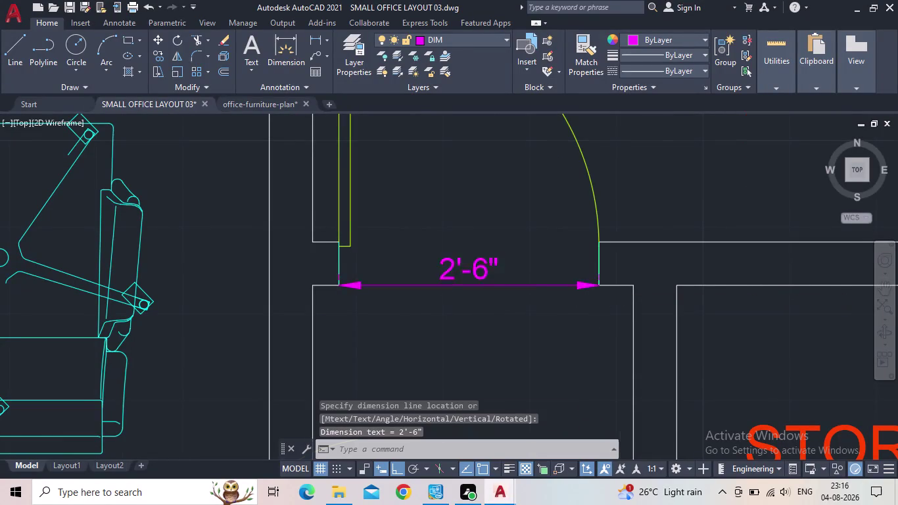
scroll(down, 3)
middle_click(598, 314)
scroll(down, 3)
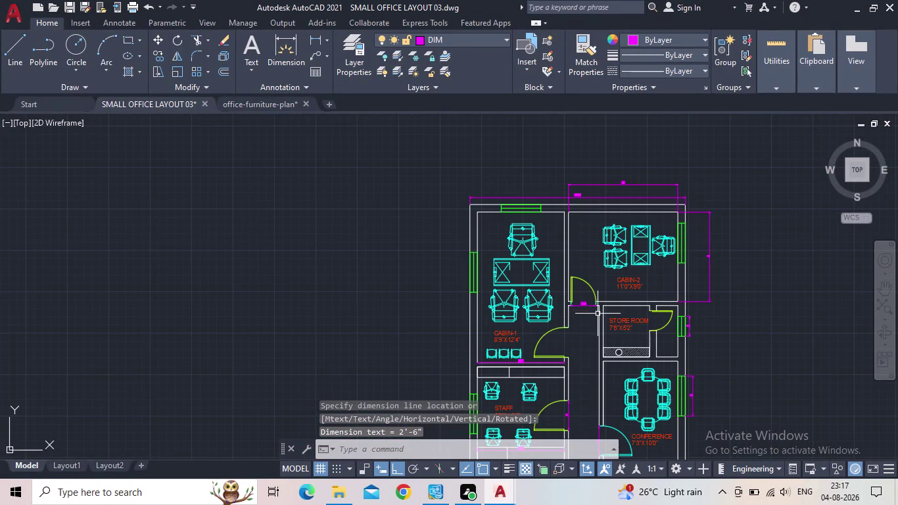
Add a 9' dimension along Reception's right wall.
middle_drag(590, 327, 595, 288)
scroll(up, 3)
middle_drag(587, 310, 540, 311)
scroll(down, 3)
middle_drag(550, 342, 530, 256)
scroll(up, 3)
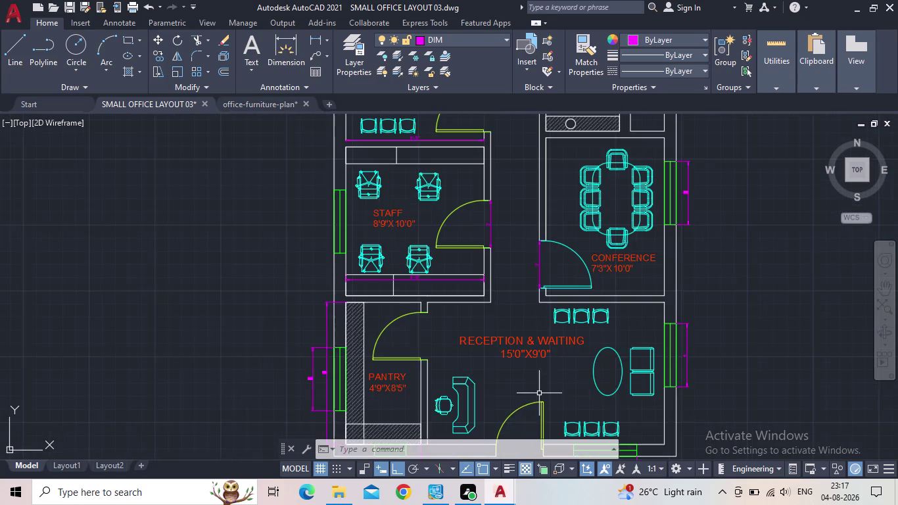
middle_drag(544, 391, 587, 315)
middle_drag(580, 327, 506, 338)
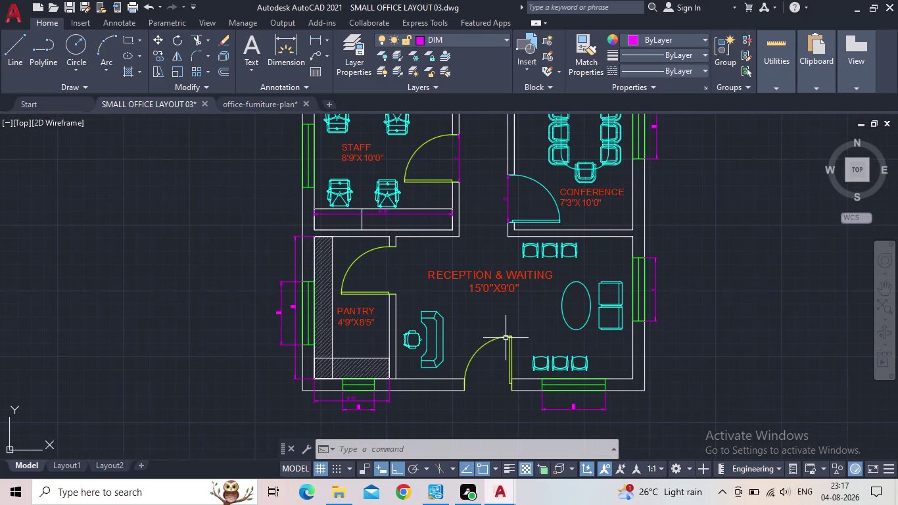
key(space)
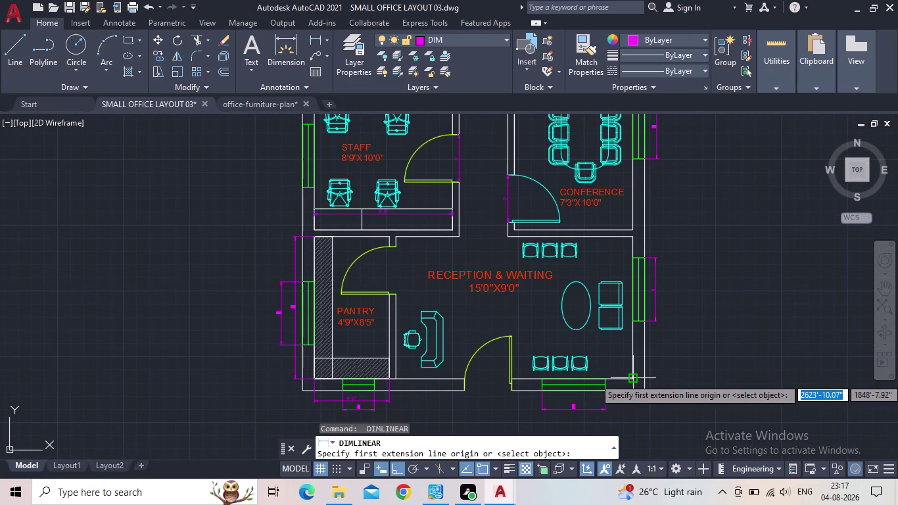
click(634, 378)
click(629, 237)
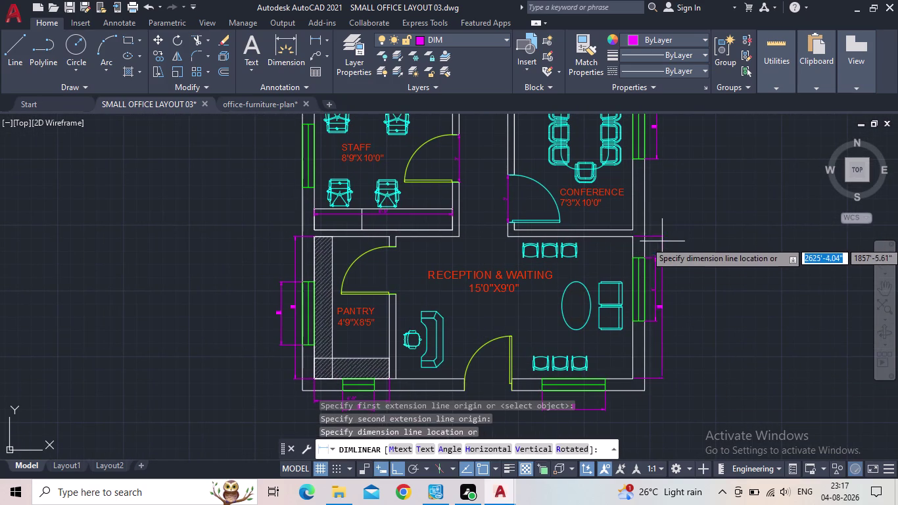
click(675, 244)
Add a 10' dimension along the Conference room's right wall.
scroll(up, 3)
scroll(down, 3)
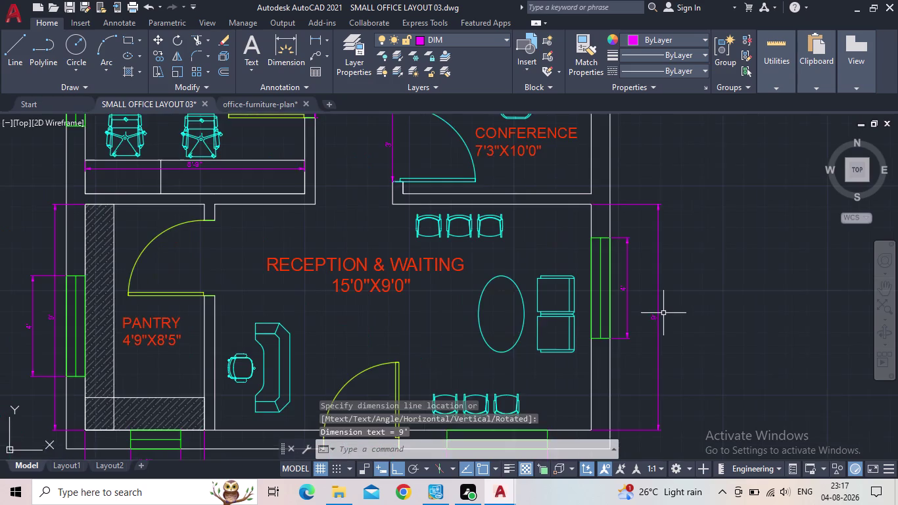
middle_drag(663, 313, 682, 363)
scroll(down, 3)
middle_drag(683, 365, 688, 357)
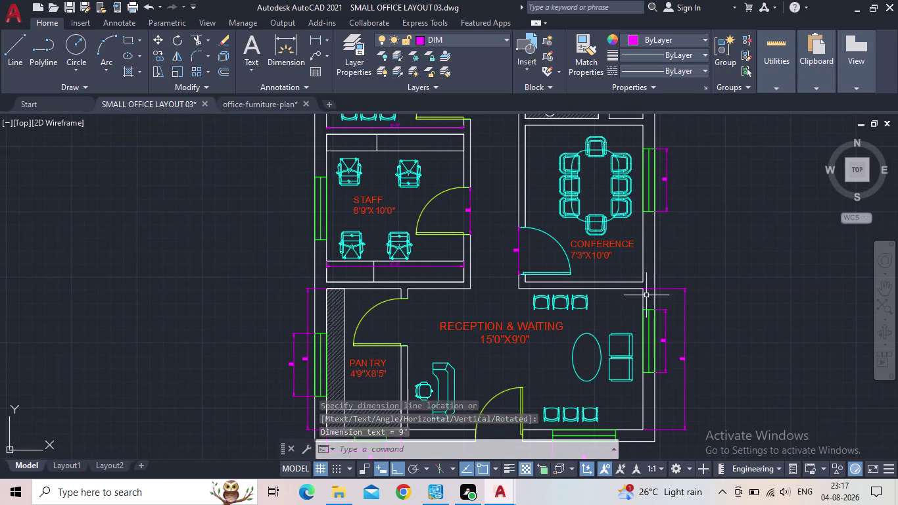
scroll(up, 3)
middle_drag(636, 281, 552, 379)
key(space)
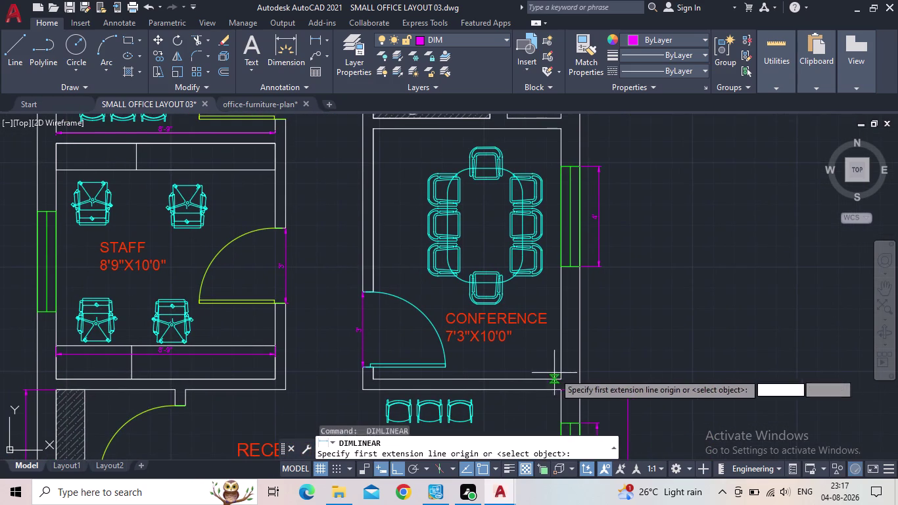
click(562, 379)
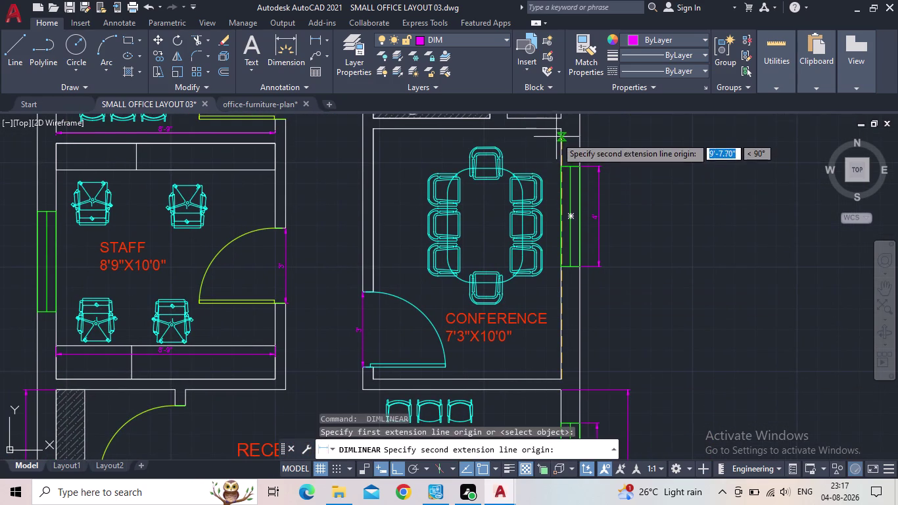
click(559, 132)
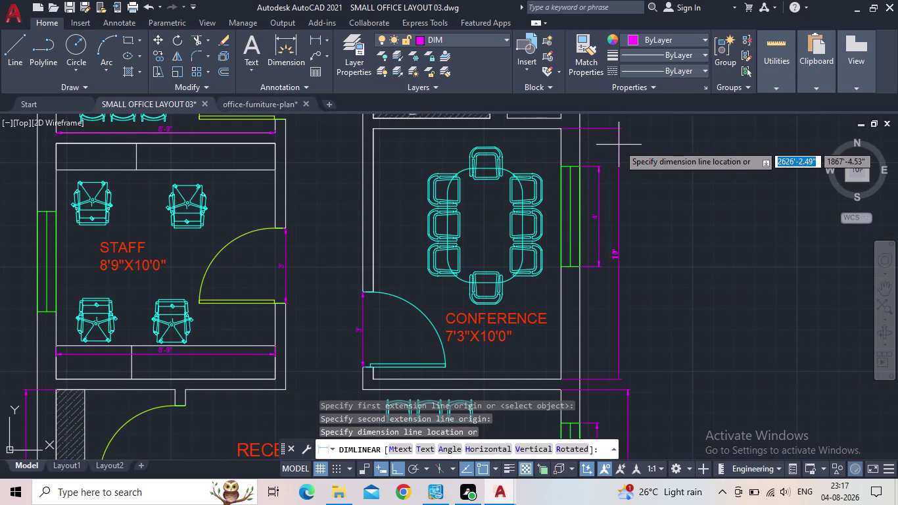
click(619, 145)
Dimension the Store Room's right wall beside the window.
scroll(down, 3)
middle_drag(648, 201, 618, 321)
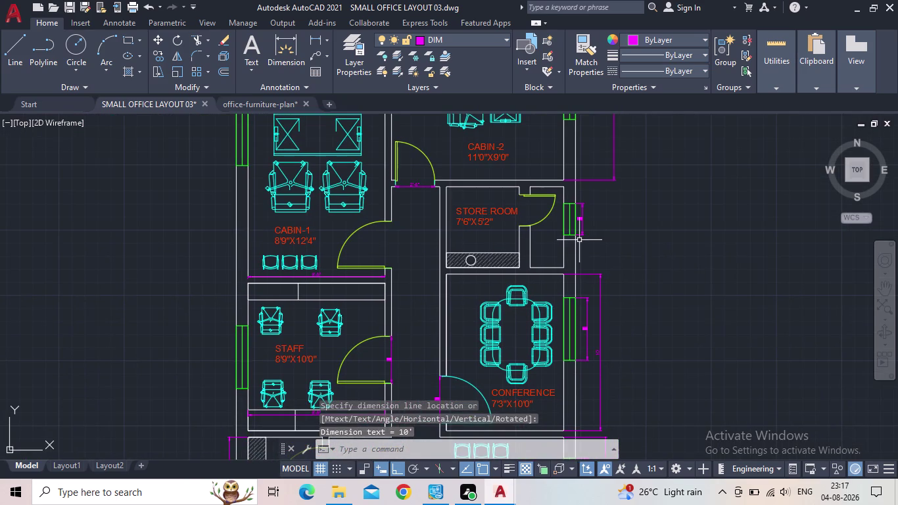
key(space)
click(564, 269)
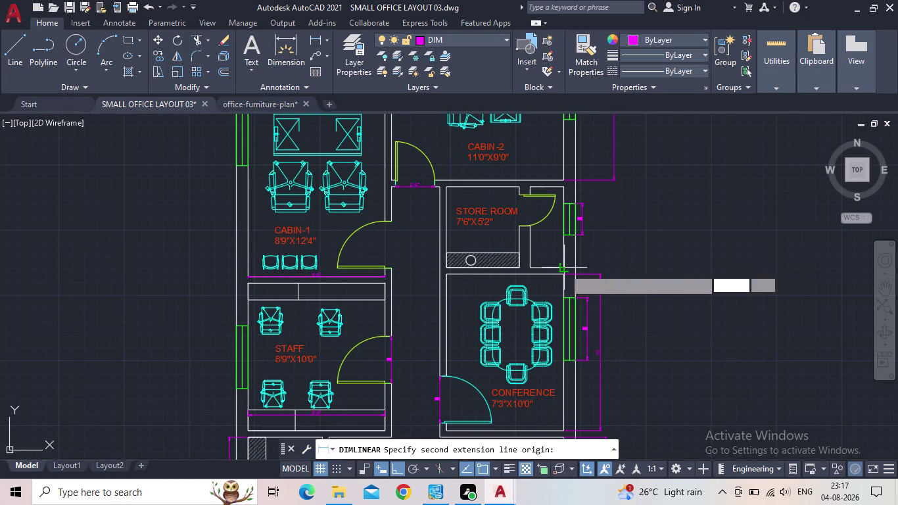
click(565, 192)
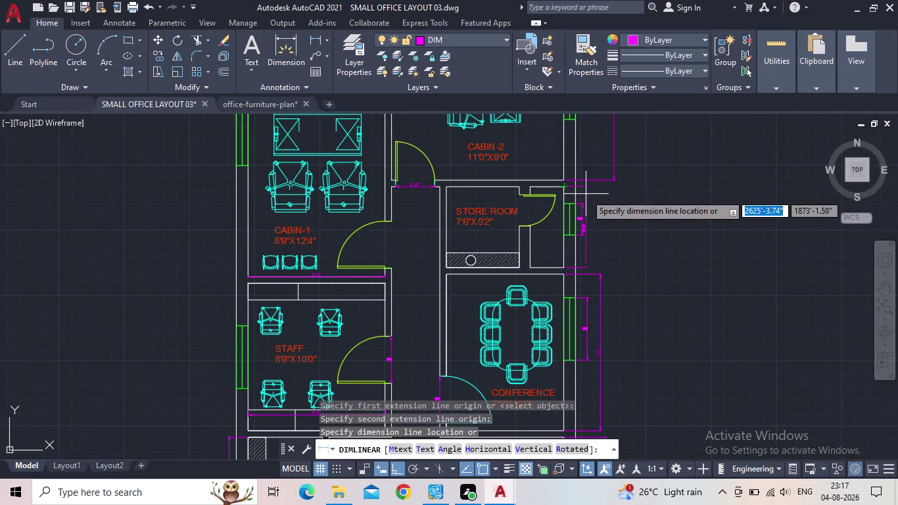
scroll(up, 3)
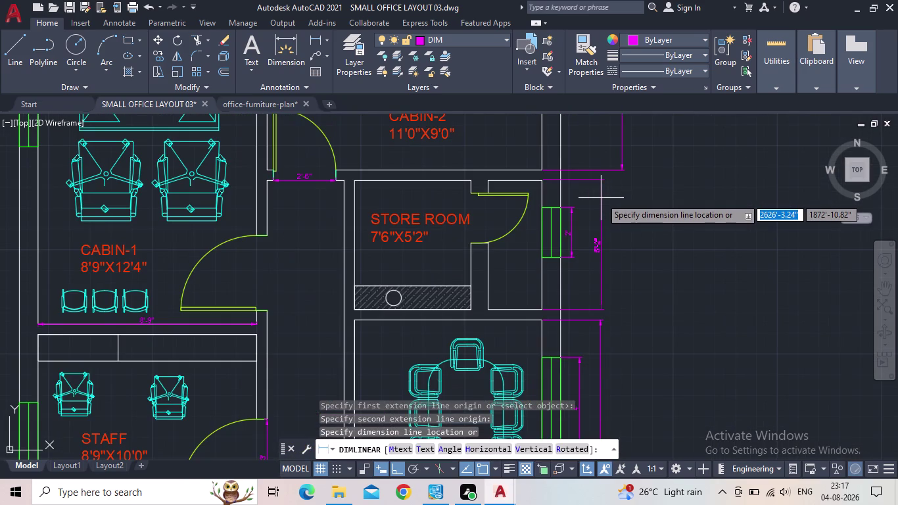
scroll(up, 3)
click(601, 204)
scroll(down, 3)
middle_drag(621, 209, 625, 309)
scroll(down, 3)
middle_drag(631, 307, 702, 247)
middle_drag(730, 280, 767, 256)
scroll(up, 3)
scroll(down, 3)
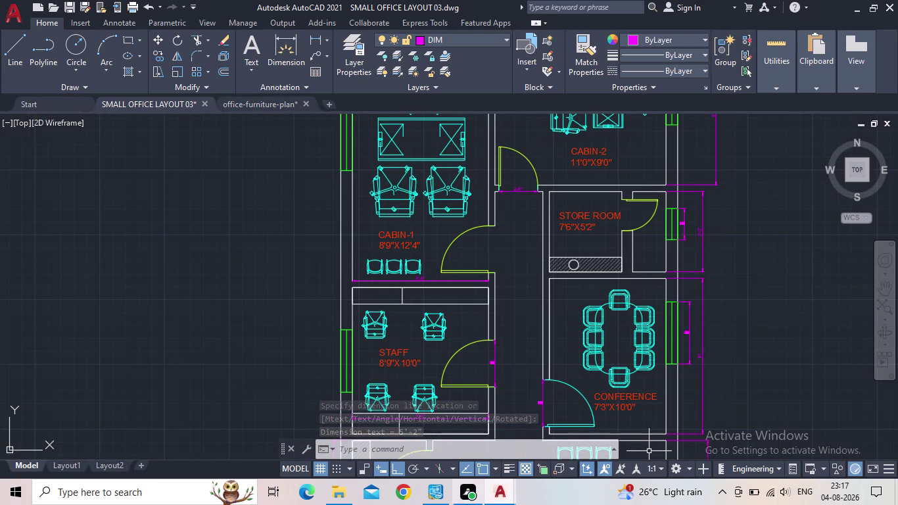
Bring the whole floor plan into view and save the drawing.
scroll(down, 3)
middle_drag(554, 338, 808, 320)
scroll(down, 3)
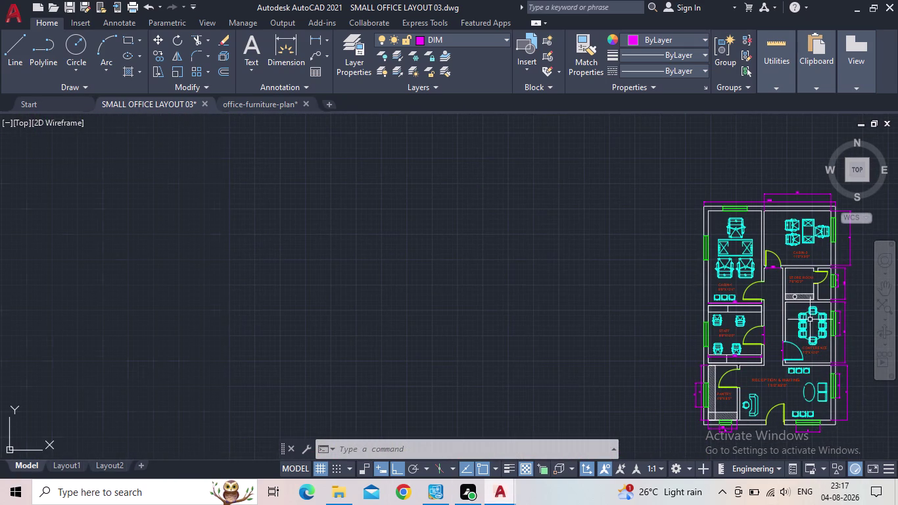
middle_drag(803, 326, 725, 296)
scroll(up, 3)
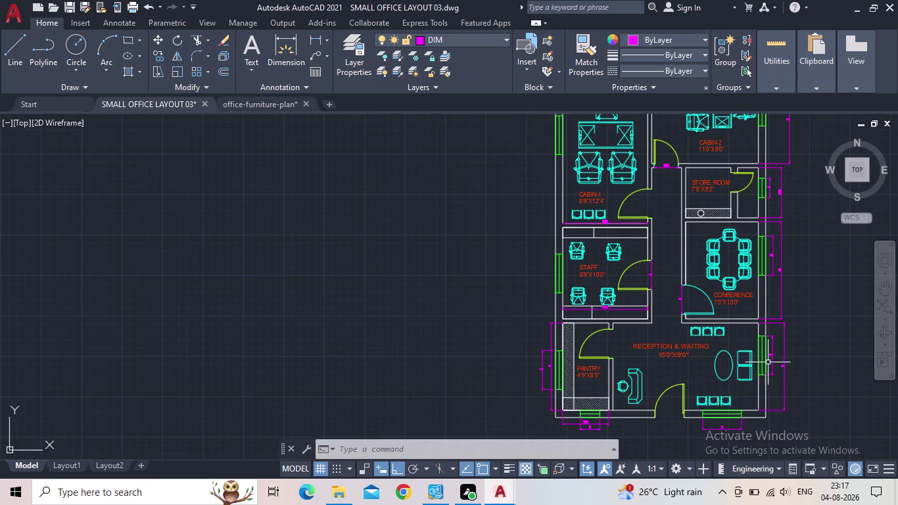
middle_drag(807, 380, 690, 372)
scroll(down, 3)
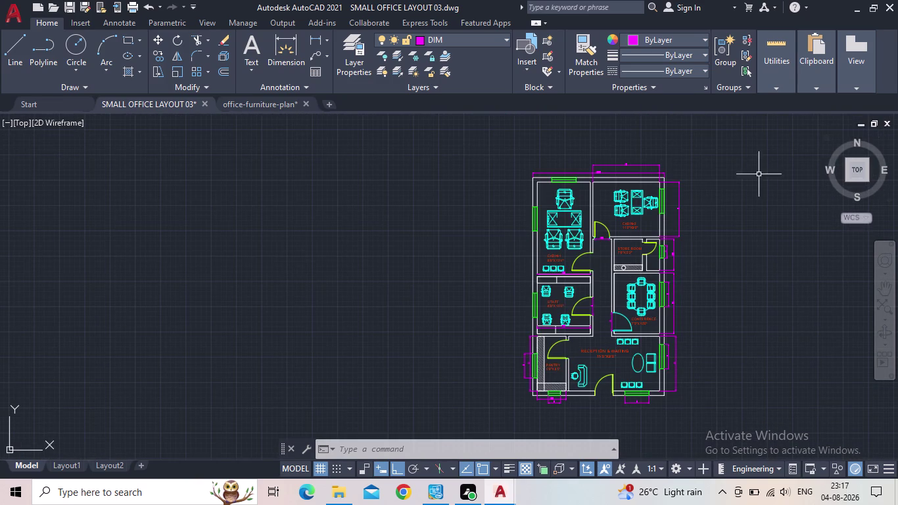
scroll(up, 3)
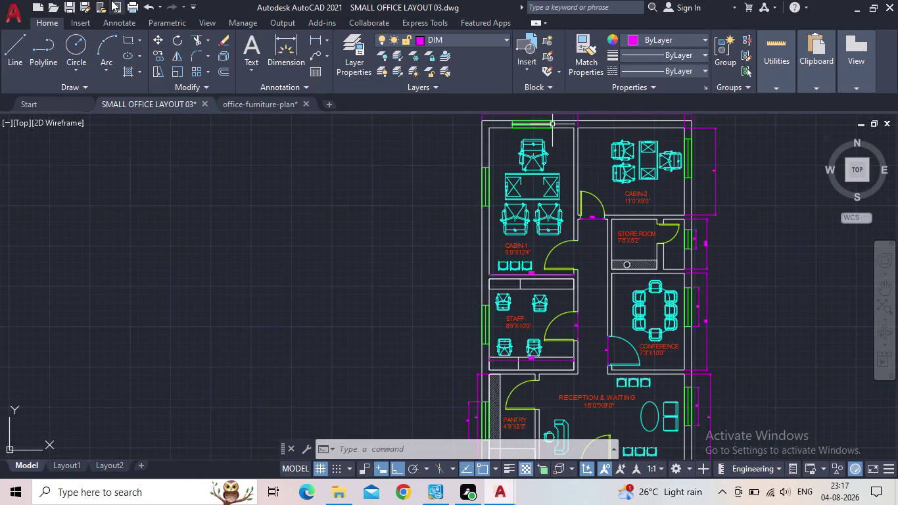
click(68, 5)
scroll(down, 3)
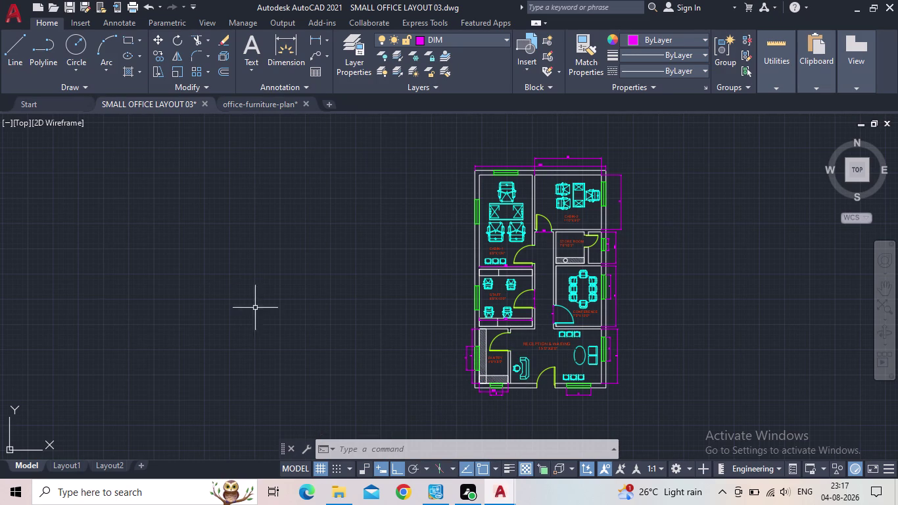
middle_drag(563, 333, 487, 321)
scroll(up, 3)
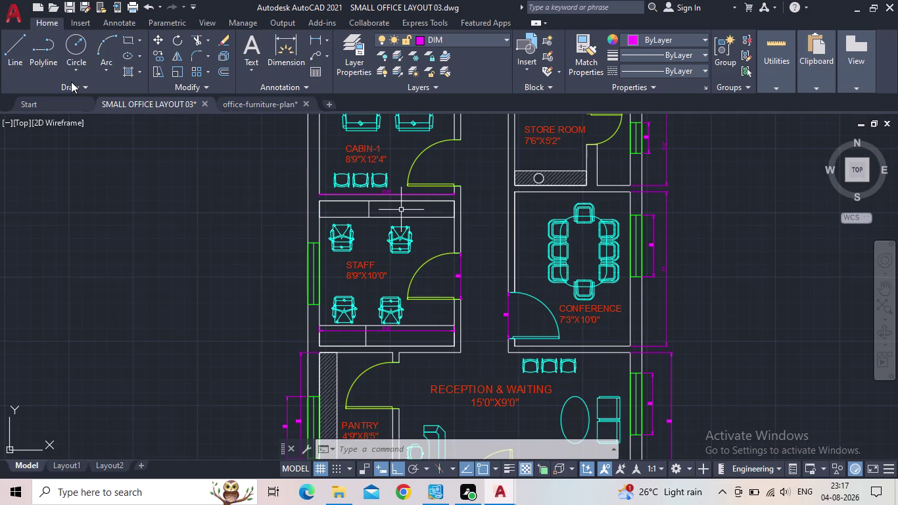
click(68, 7)
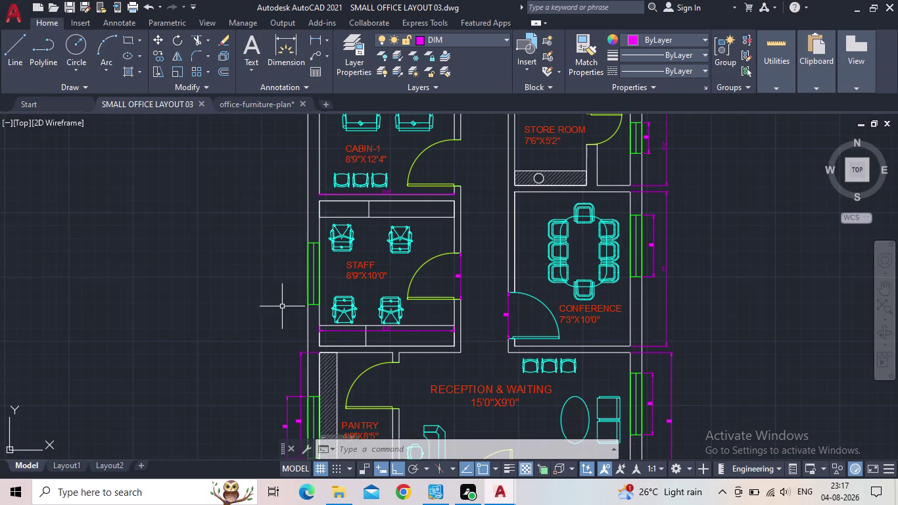
Switch to the Layout1 paper sheet showing the office plan.
middle_drag(385, 321, 410, 295)
scroll(down, 3)
scroll(down, 3)
middle_drag(328, 313, 333, 279)
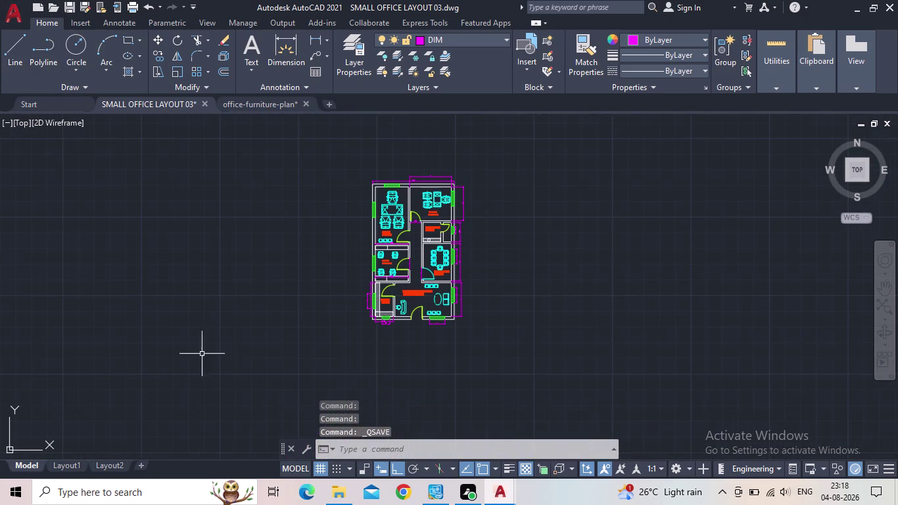
click(55, 466)
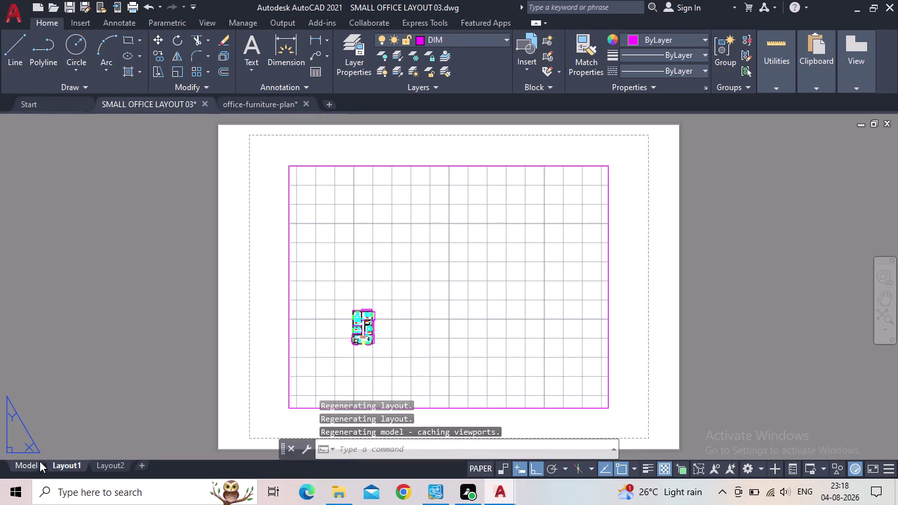
Open the Page Setup Manager for Layout1 and modify its page setup.
middle_drag(324, 346, 323, 315)
scroll(up, 3)
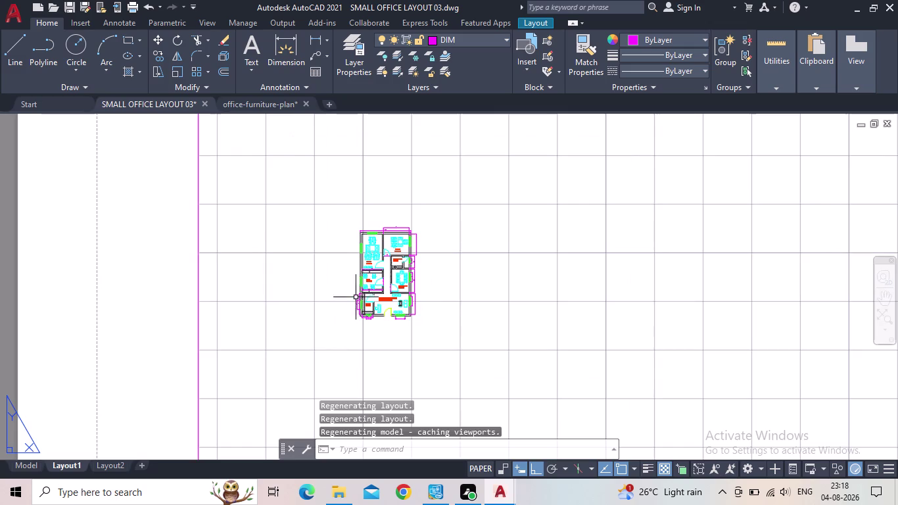
scroll(down, 3)
right_click(73, 464)
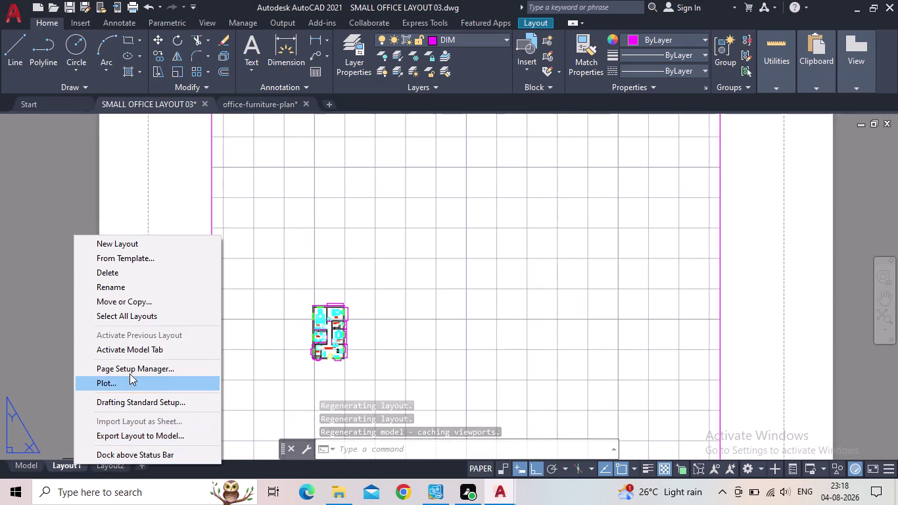
click(131, 369)
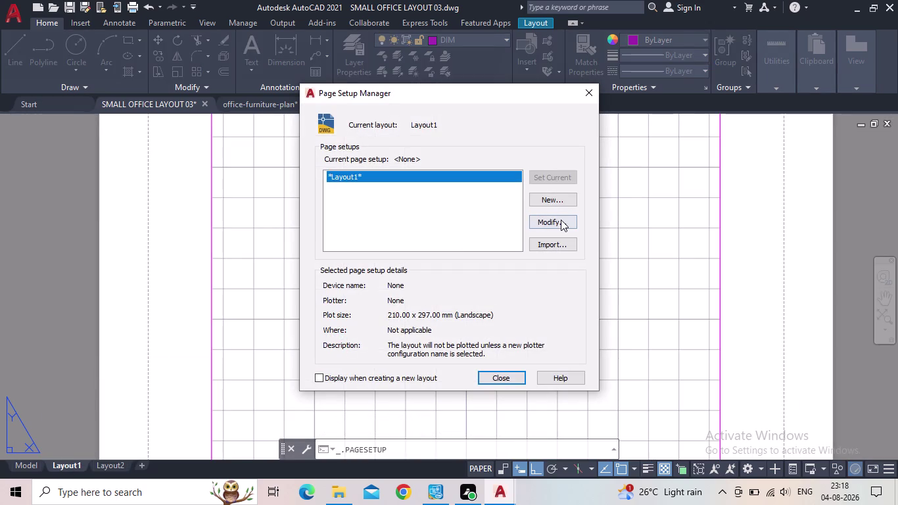
click(561, 220)
Choose DWG To PDF.pc3 as the plotter with ISO full bleed A4 paper.
click(347, 148)
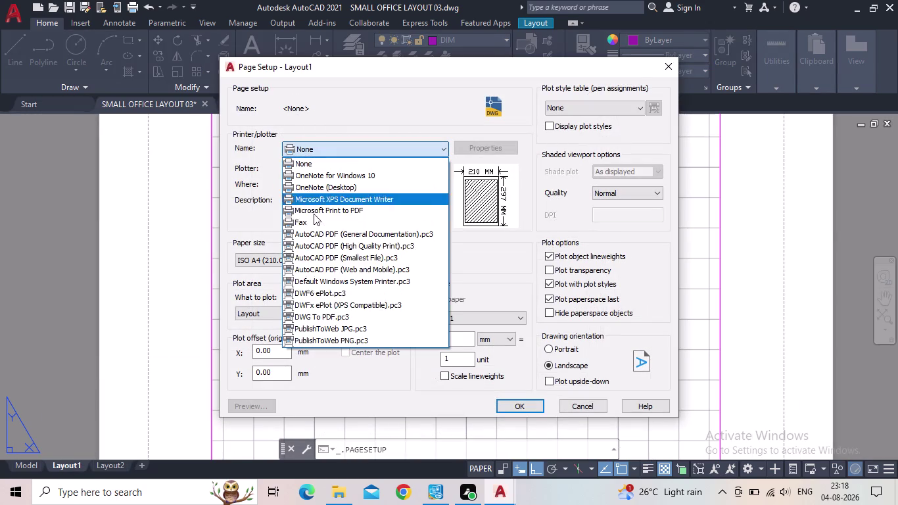
click(318, 315)
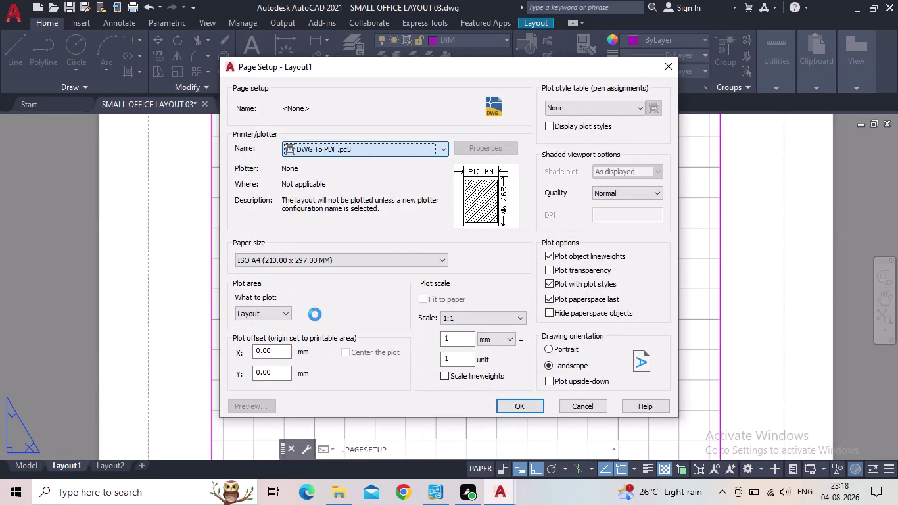
click(312, 260)
scroll(up, 3)
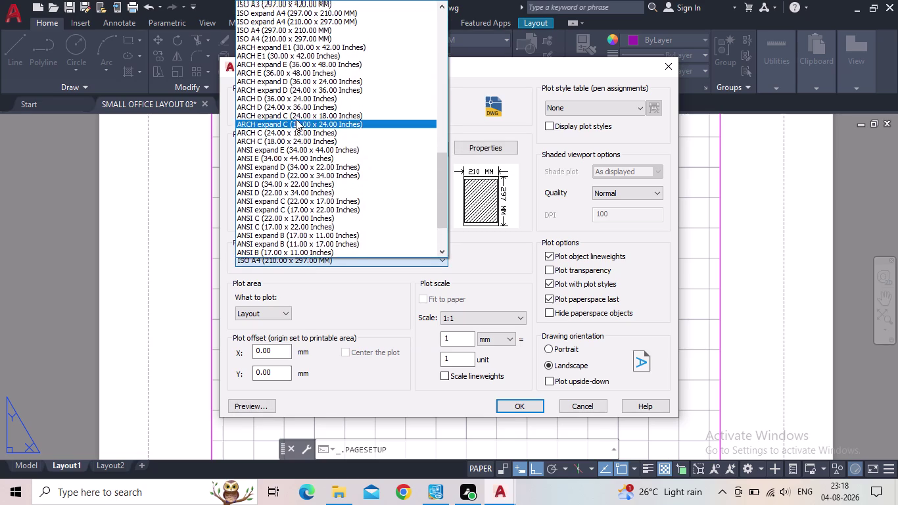
scroll(up, 3)
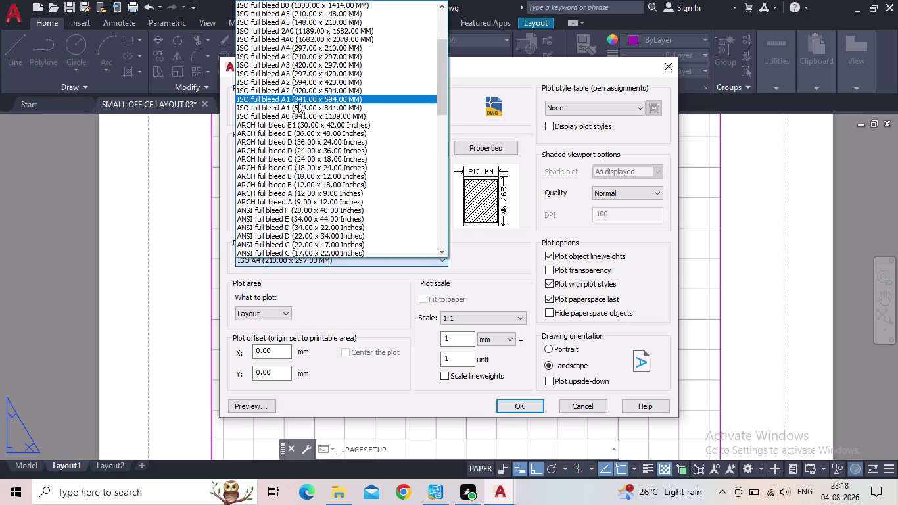
click(310, 58)
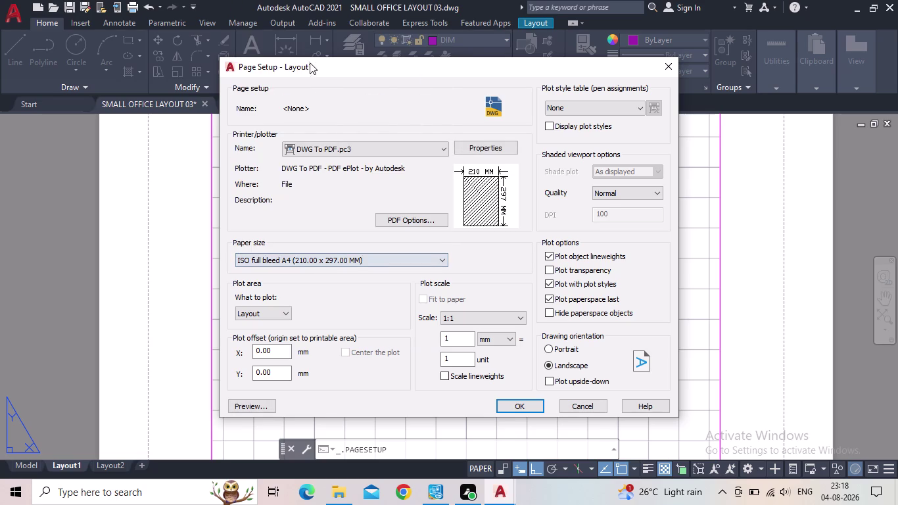
Set monochrome.ctb plot style and portrait orientation, then accept and close the manager.
click(597, 107)
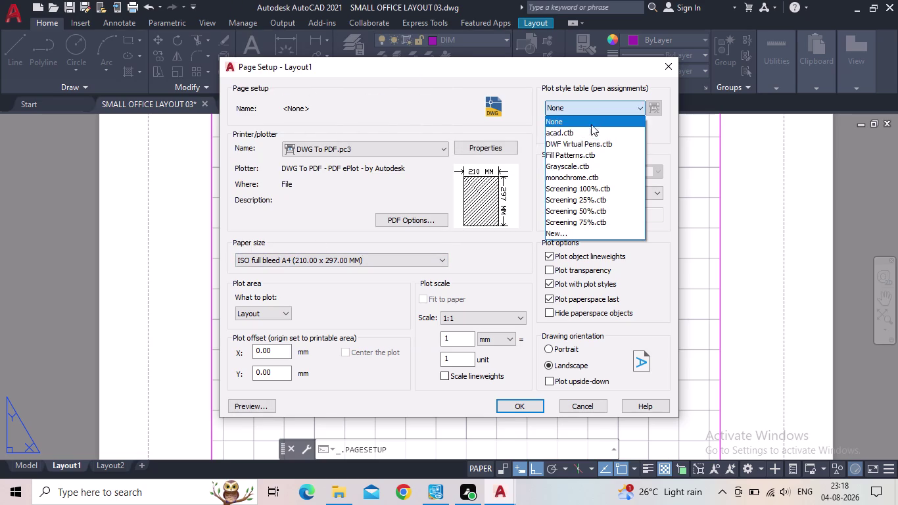
click(582, 177)
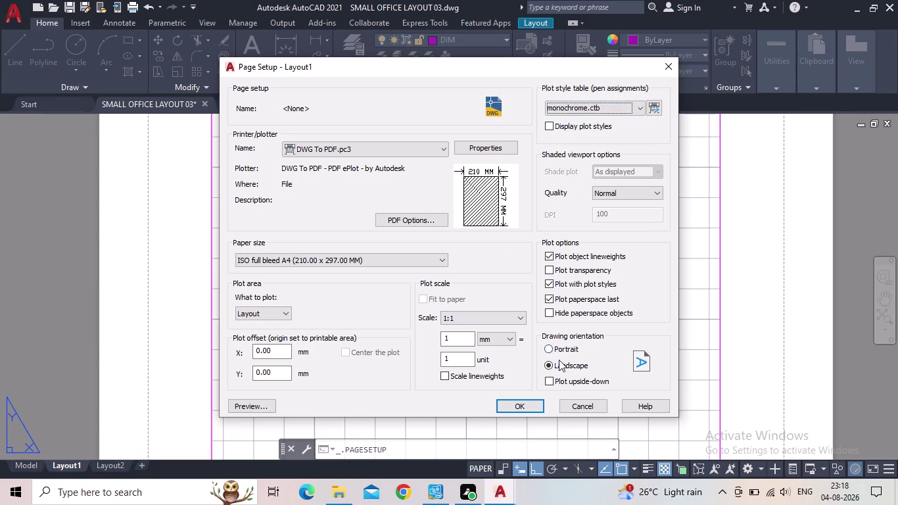
click(556, 351)
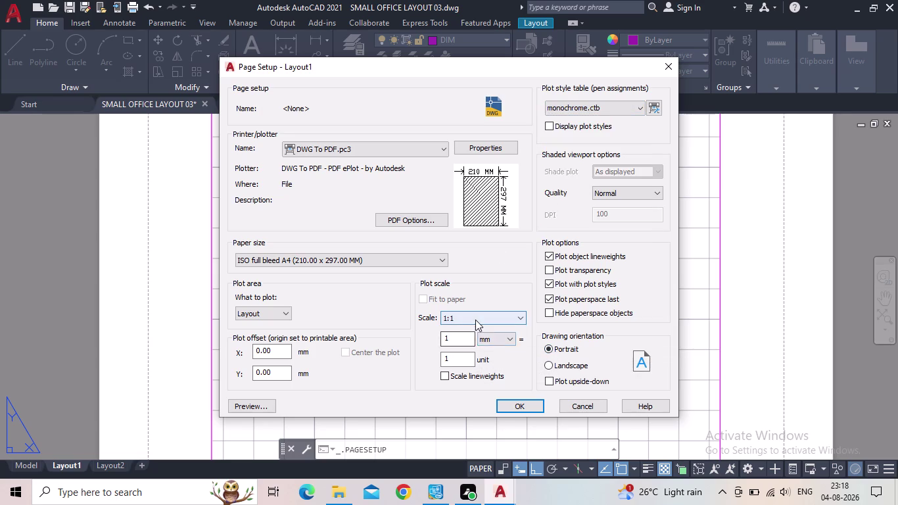
click(475, 319)
click(468, 337)
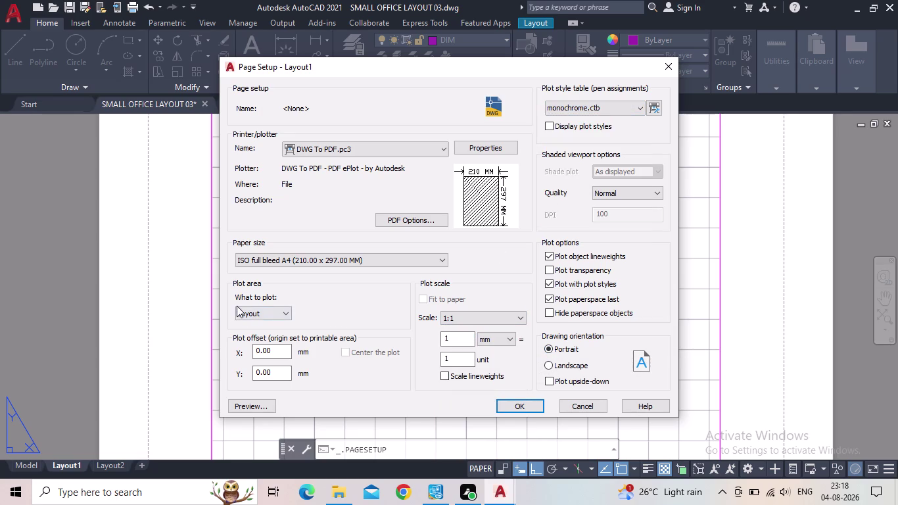
click(266, 313)
click(266, 340)
click(526, 408)
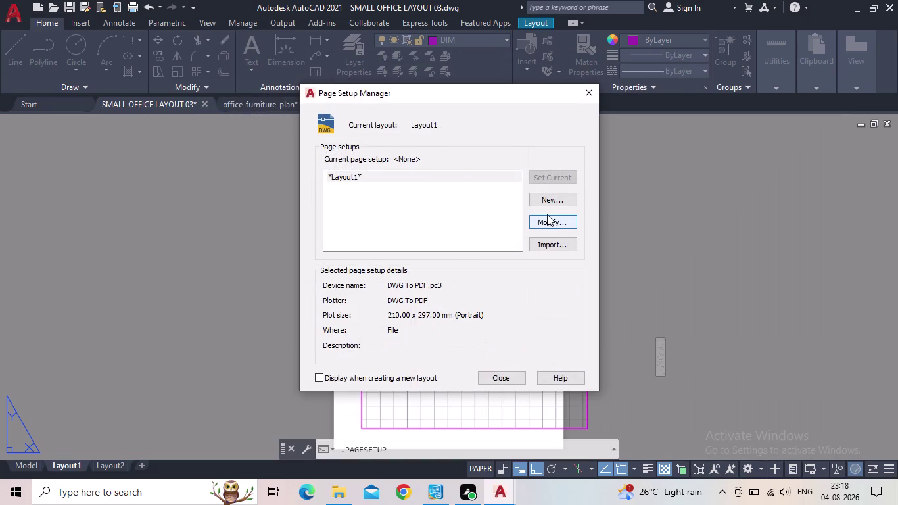
click(505, 377)
middle_drag(396, 328, 391, 245)
scroll(up, 3)
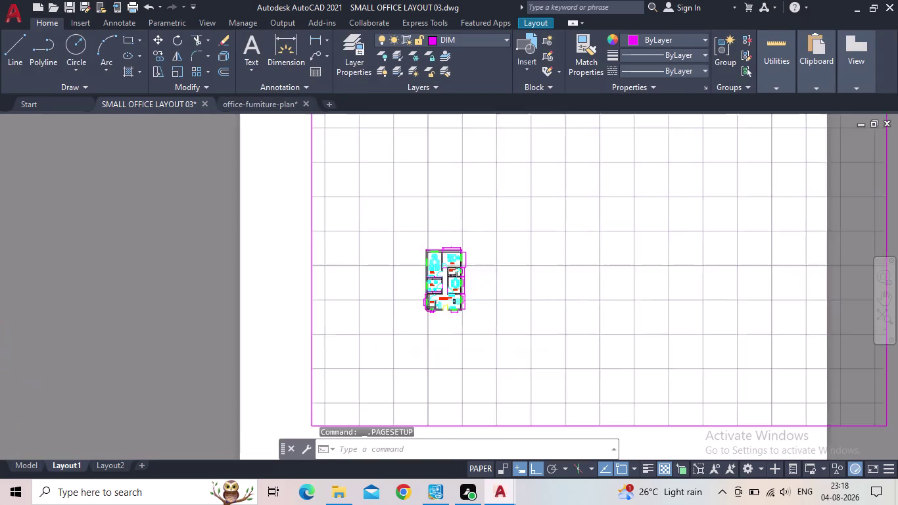
scroll(up, 3)
scroll(up, 3)
scroll(up, 3)
scroll(up, 3)
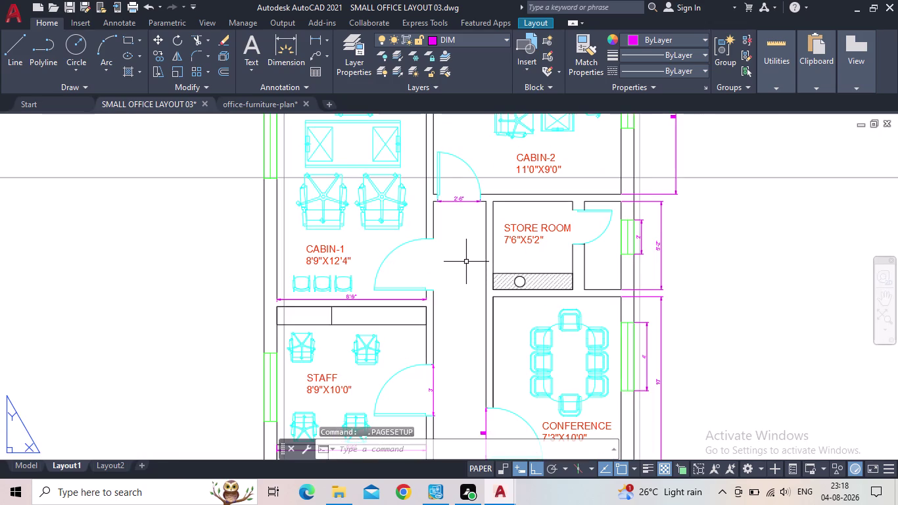
middle_drag(465, 275, 506, 199)
scroll(down, 3)
middle_drag(496, 227, 433, 245)
scroll(up, 3)
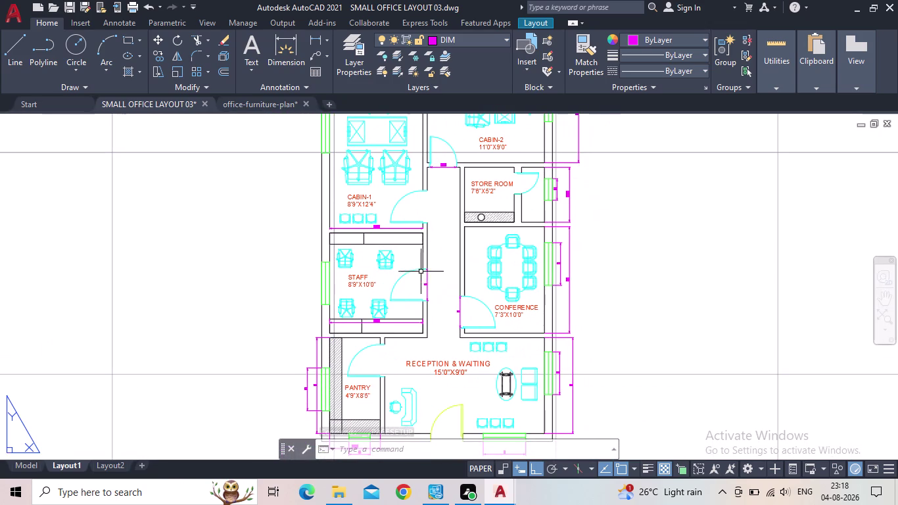
middle_drag(424, 304, 452, 306)
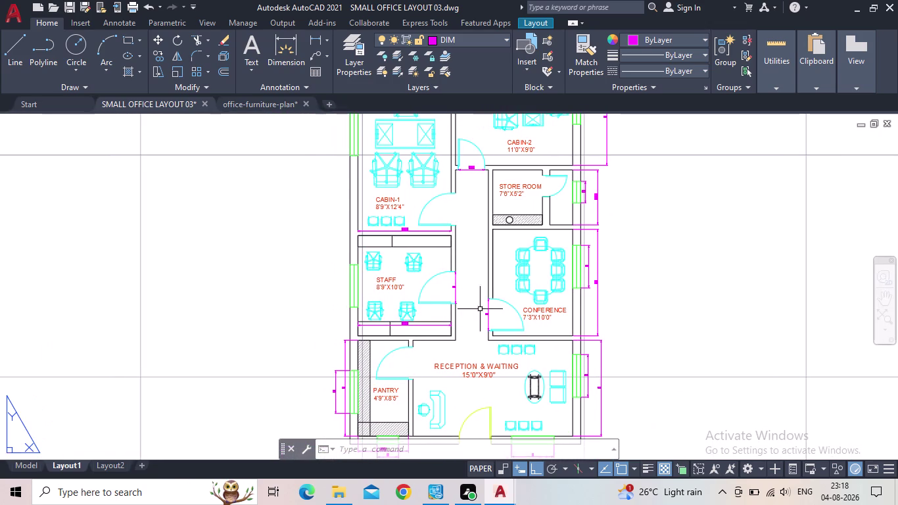
scroll(down, 3)
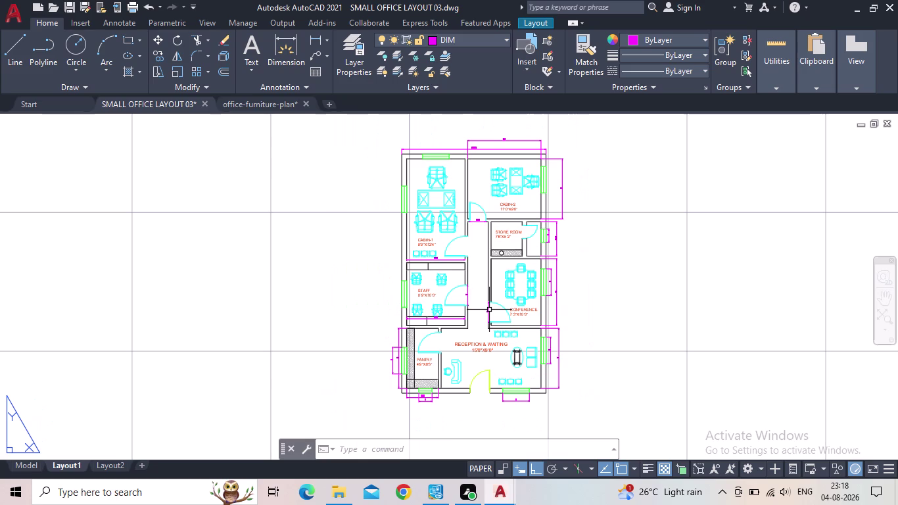
middle_drag(504, 329, 527, 330)
scroll(down, 3)
middle_drag(592, 365, 555, 327)
scroll(up, 3)
scroll(up, 3)
middle_drag(349, 278, 447, 342)
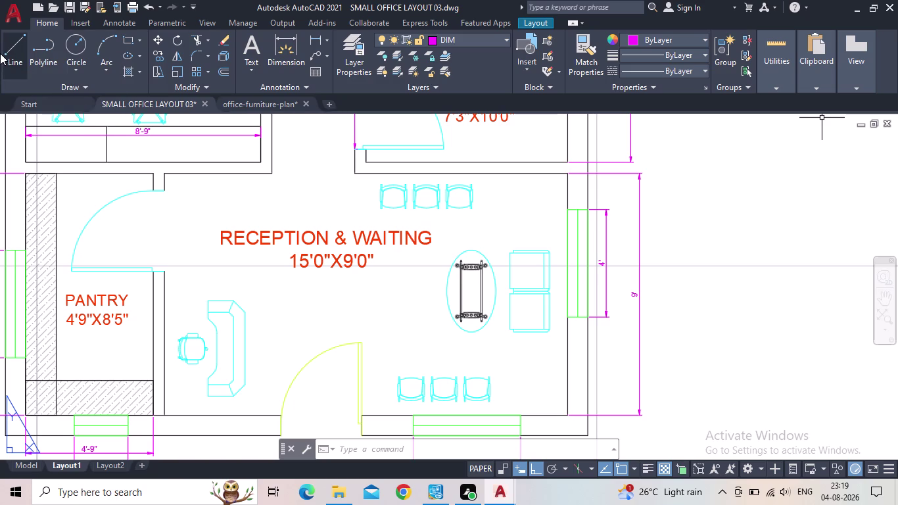
scroll(down, 3)
scroll(down, 3)
middle_drag(116, 169, 117, 170)
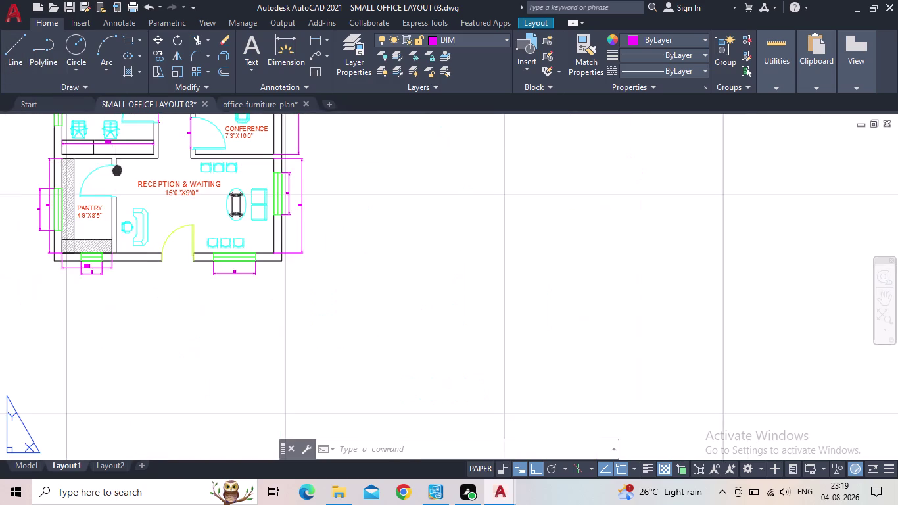
middle_drag(117, 170, 234, 227)
scroll(up, 3)
middle_drag(221, 212, 258, 301)
scroll(down, 3)
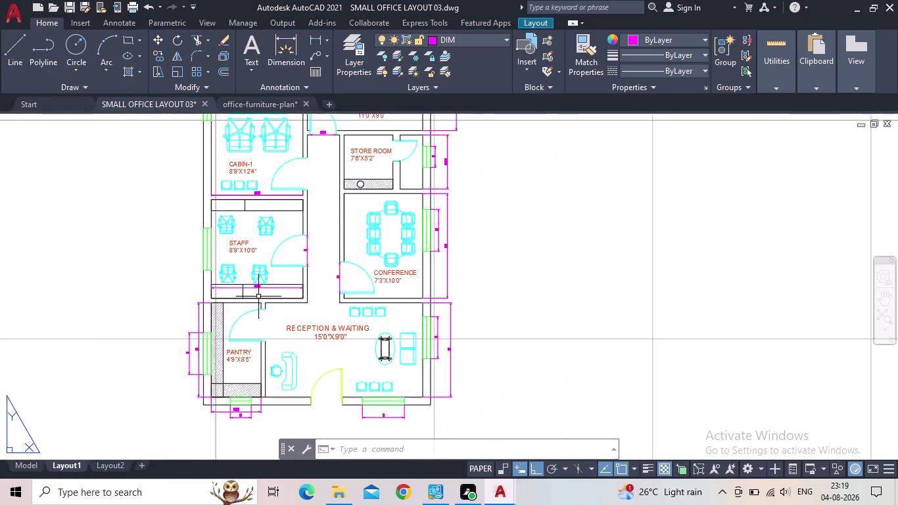
scroll(down, 3)
scroll(down, 3)
middle_drag(282, 273, 323, 316)
scroll(up, 3)
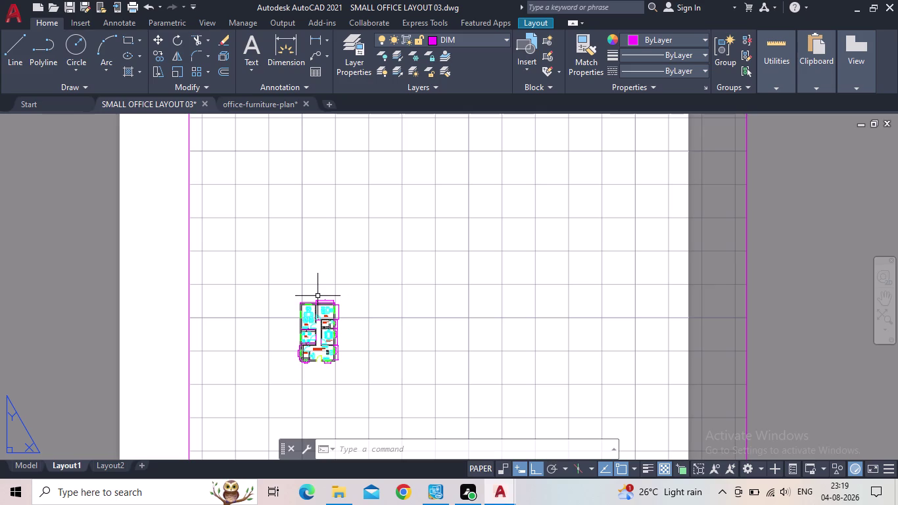
Zoom and pan around the Layout1 sheet to recentre it.
scroll(down, 3)
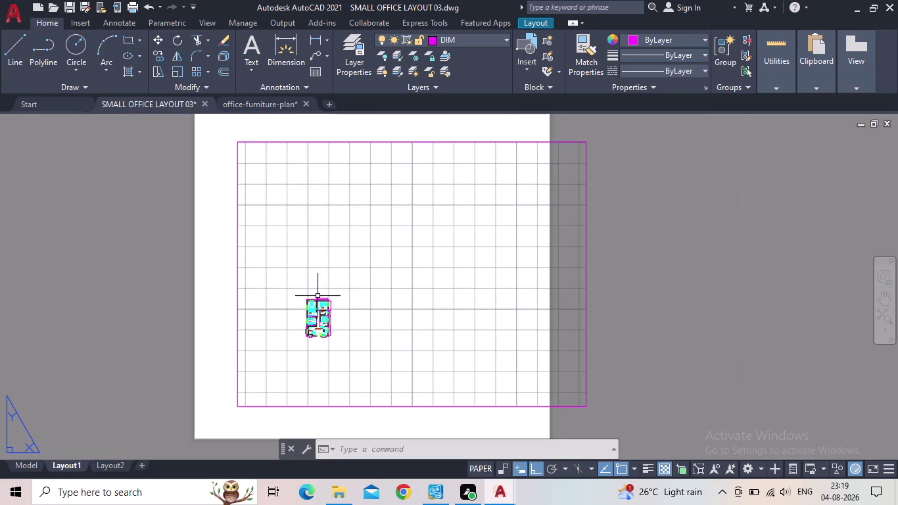
middle_drag(318, 295, 329, 288)
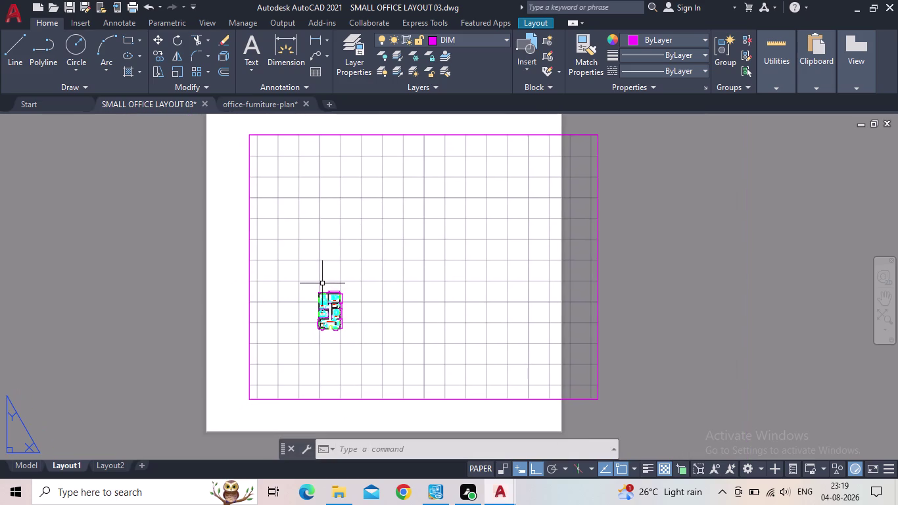
scroll(down, 3)
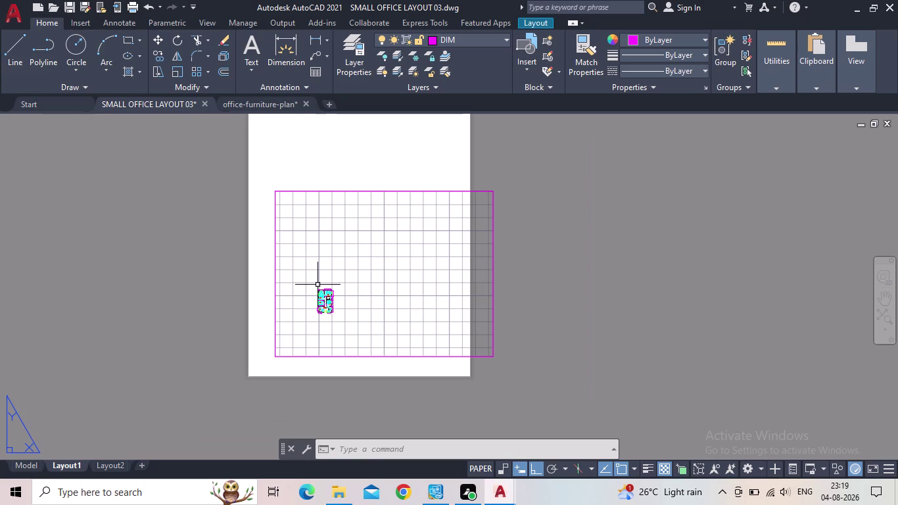
scroll(up, 3)
middle_drag(321, 283, 332, 280)
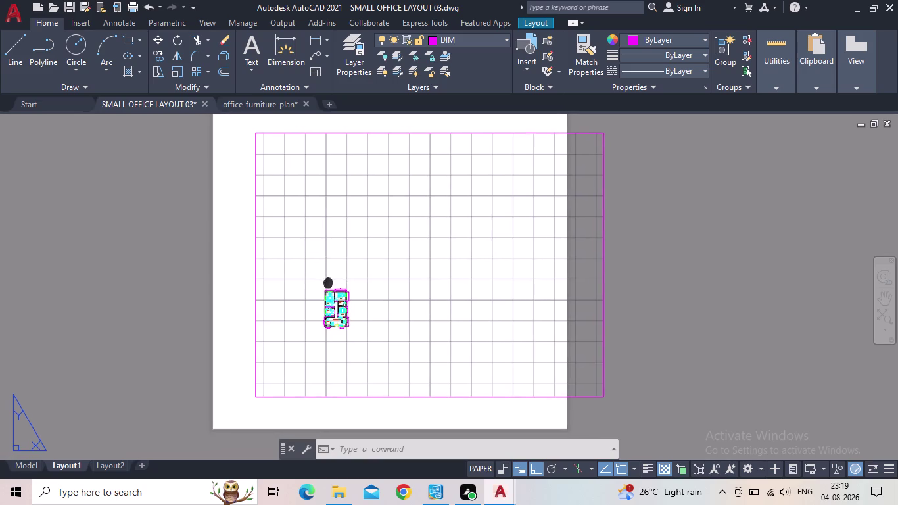
middle_drag(332, 280, 360, 278)
scroll(up, 3)
middle_drag(357, 277, 376, 270)
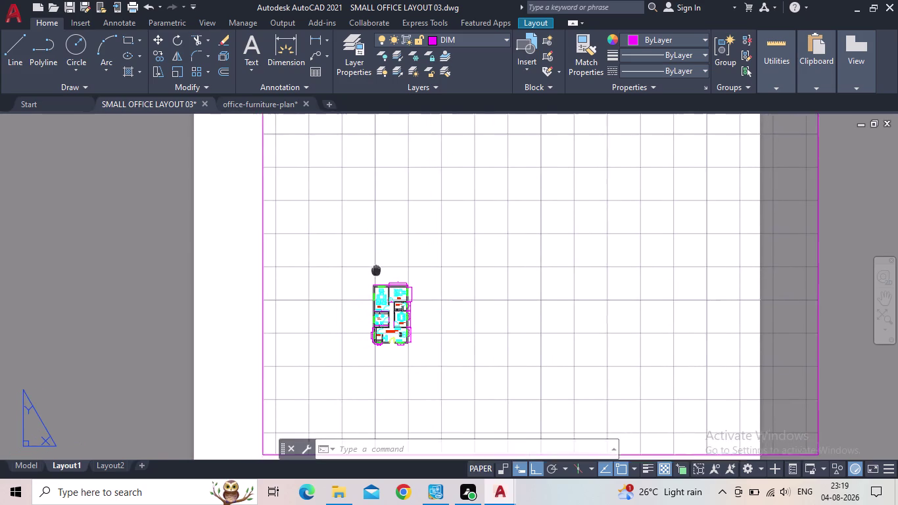
middle_drag(376, 270, 378, 270)
scroll(down, 3)
middle_drag(363, 281, 359, 272)
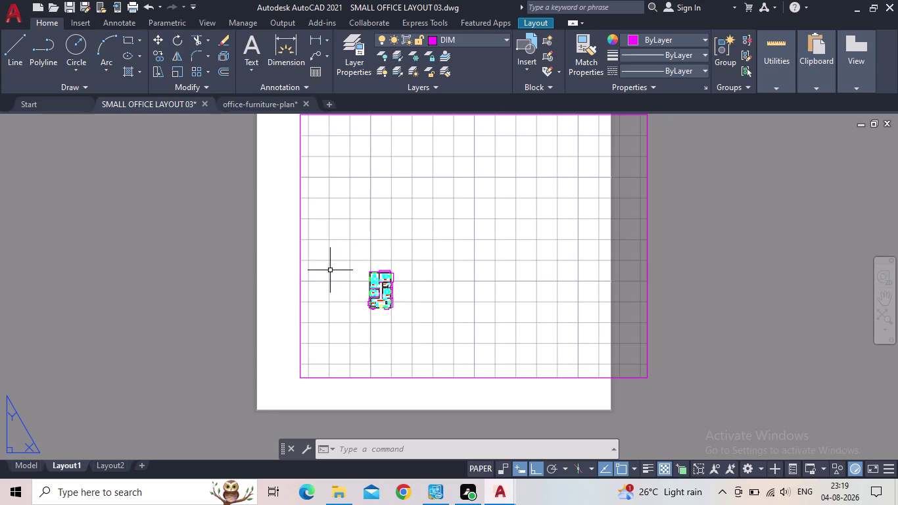
scroll(down, 3)
middle_click(332, 279)
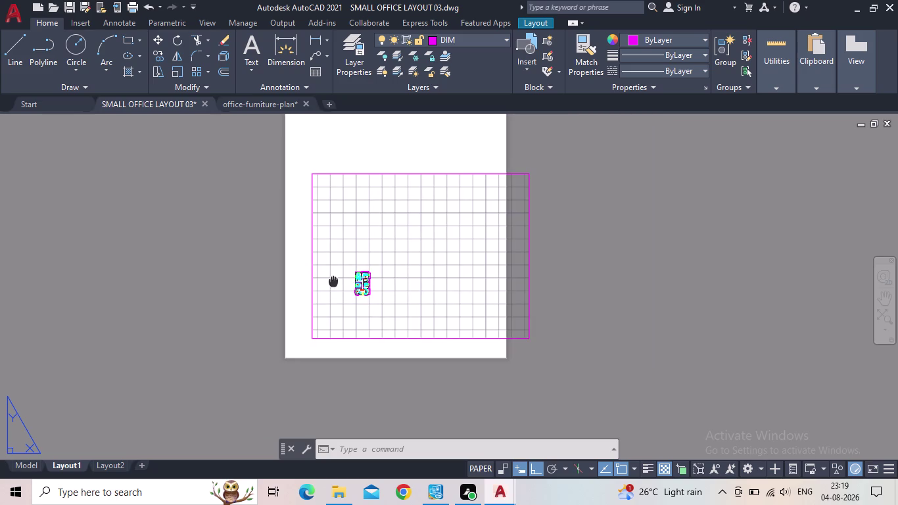
middle_drag(337, 274, 347, 276)
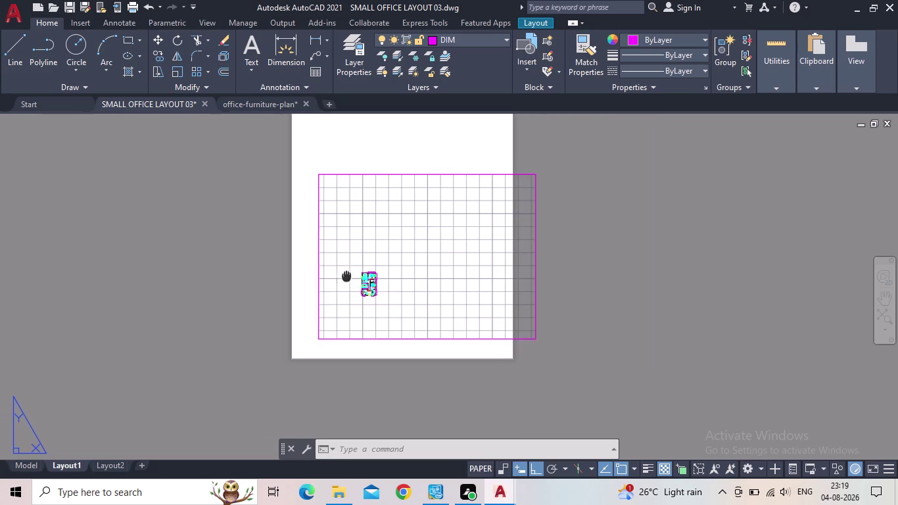
middle_drag(347, 276, 386, 285)
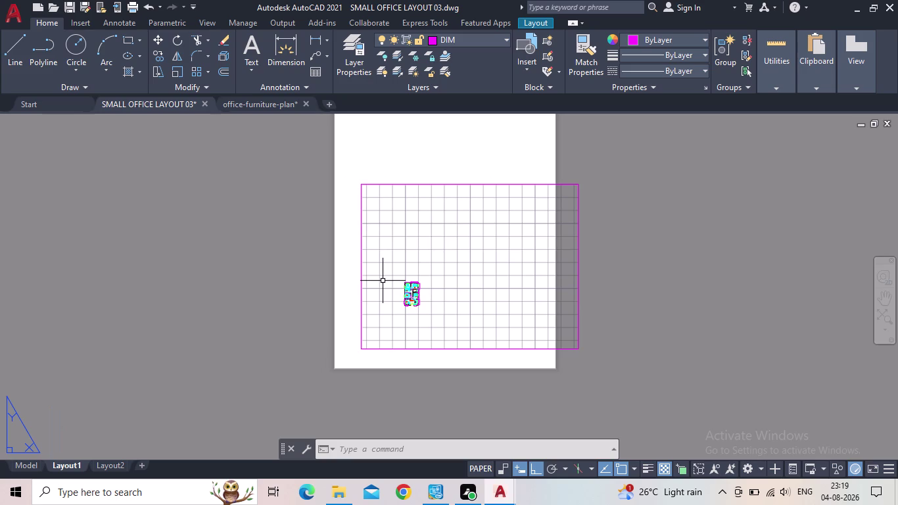
scroll(down, 3)
middle_drag(382, 280, 400, 282)
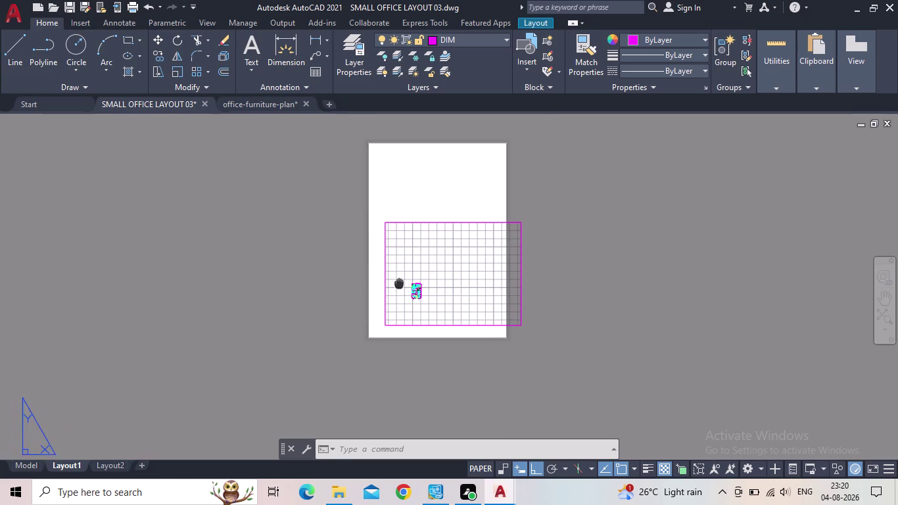
middle_drag(400, 282, 401, 282)
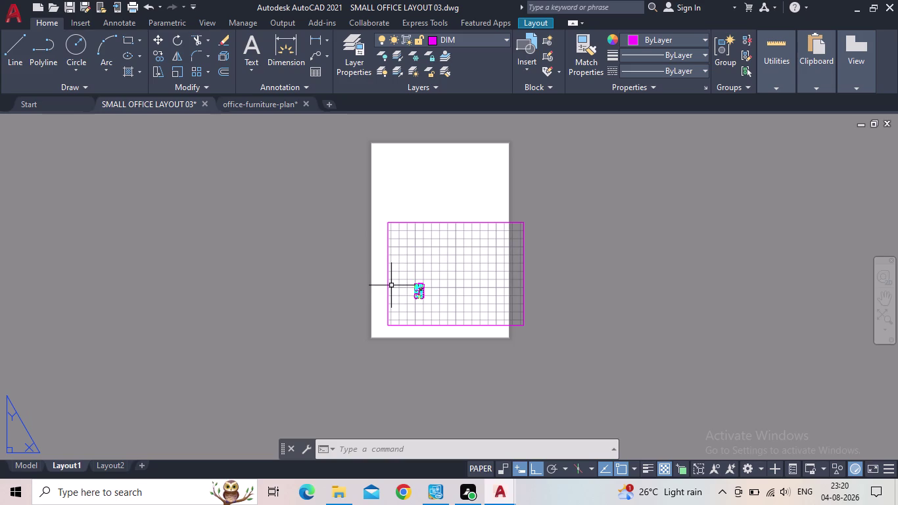
scroll(down, 3)
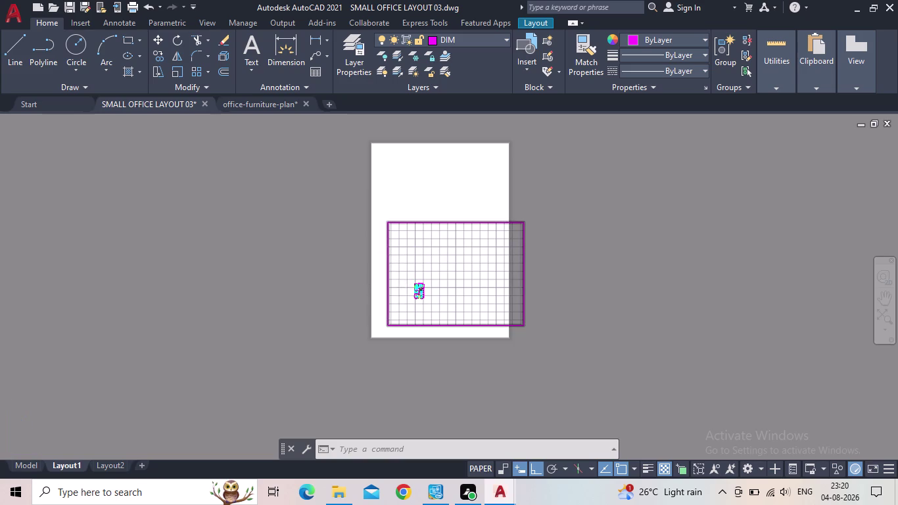
middle_drag(387, 288, 411, 296)
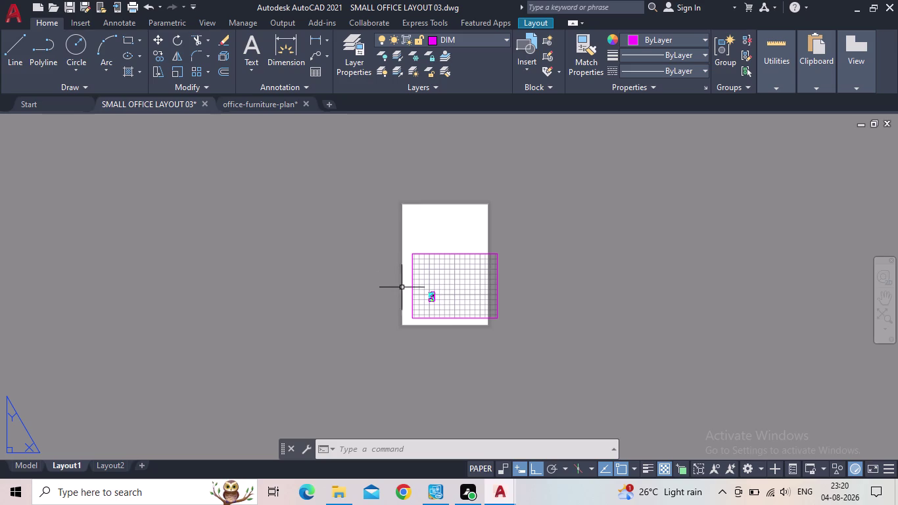
scroll(down, 3)
scroll(up, 3)
scroll(up, 3)
Zoom over the reception and pantry area, then switch to the Model tab.
middle_drag(422, 312, 406, 303)
scroll(up, 3)
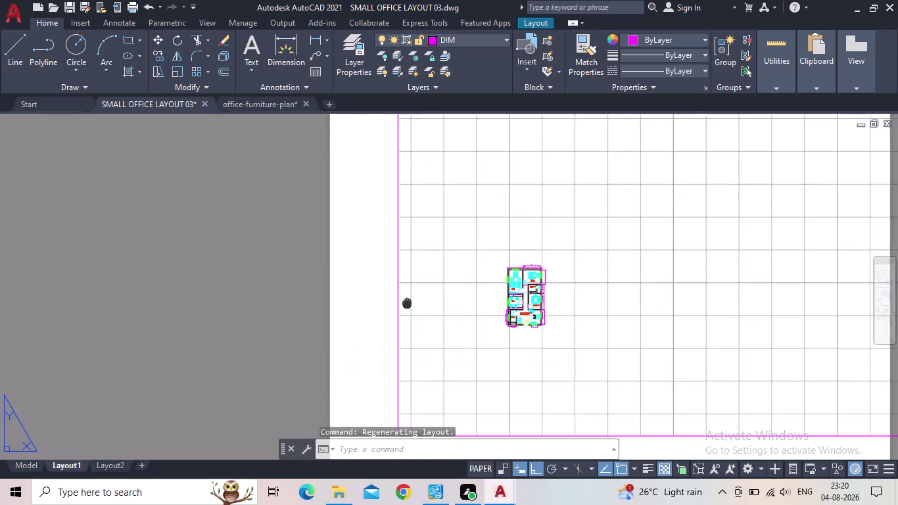
scroll(up, 3)
scroll(up, 3)
middle_drag(748, 367, 666, 355)
scroll(down, 3)
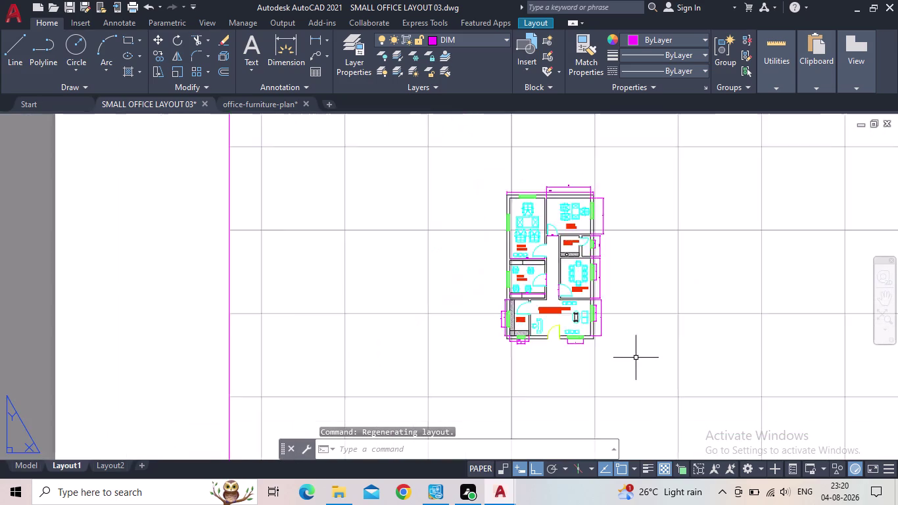
scroll(down, 3)
scroll(up, 3)
middle_drag(629, 347, 620, 350)
scroll(down, 3)
scroll(up, 3)
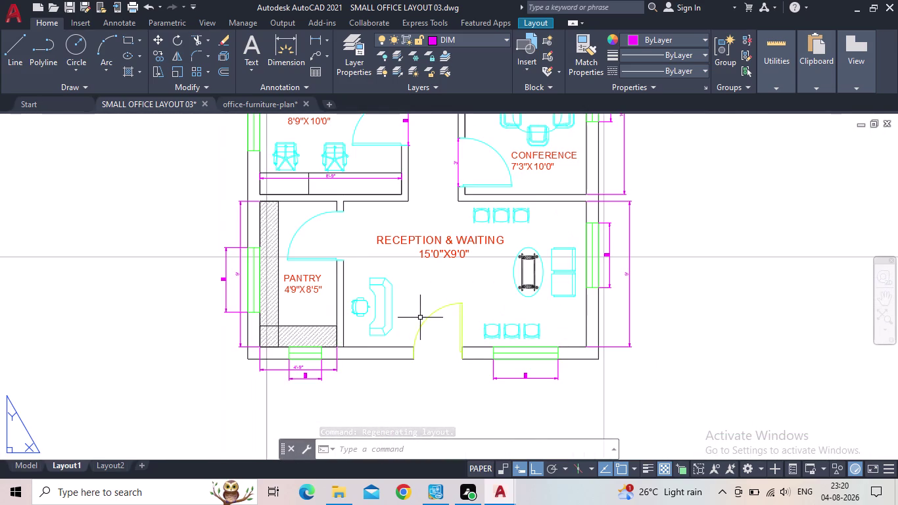
scroll(down, 3)
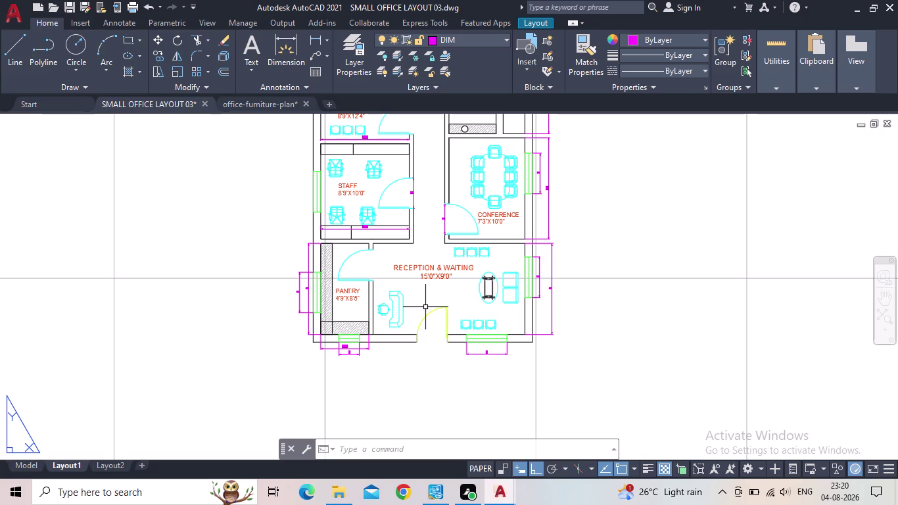
scroll(down, 3)
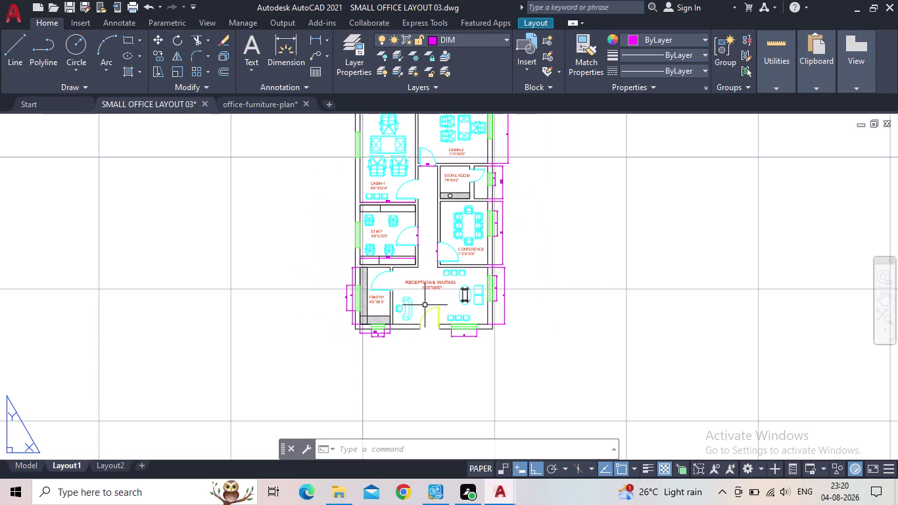
middle_drag(426, 306, 449, 292)
scroll(down, 3)
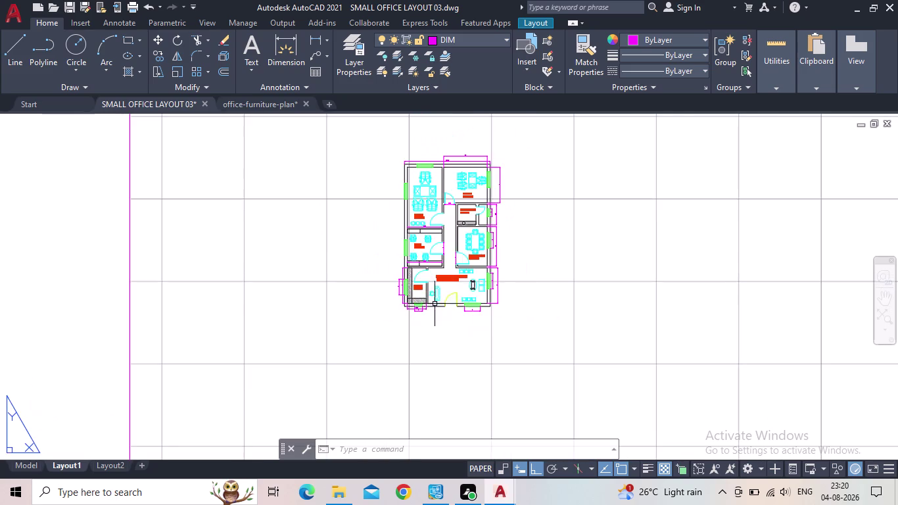
scroll(down, 3)
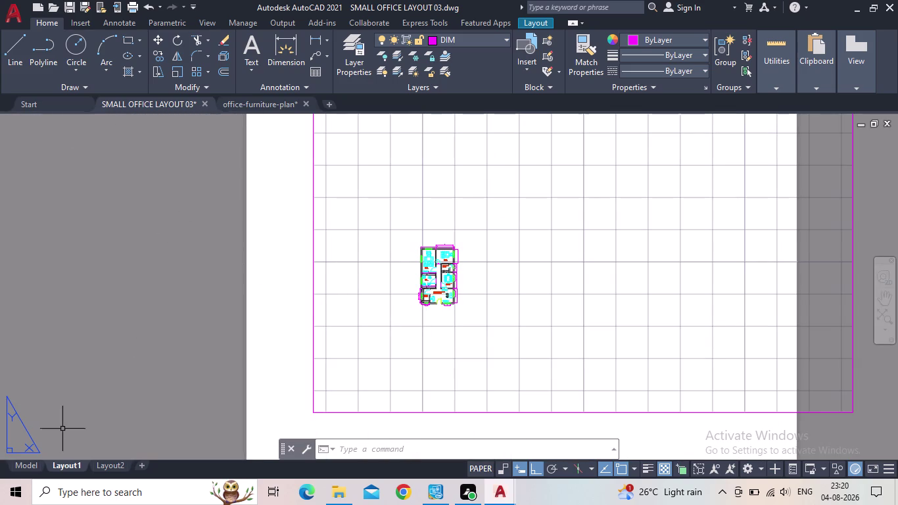
click(28, 466)
Window-select the entire office floor plan in model space.
middle_drag(288, 355, 256, 369)
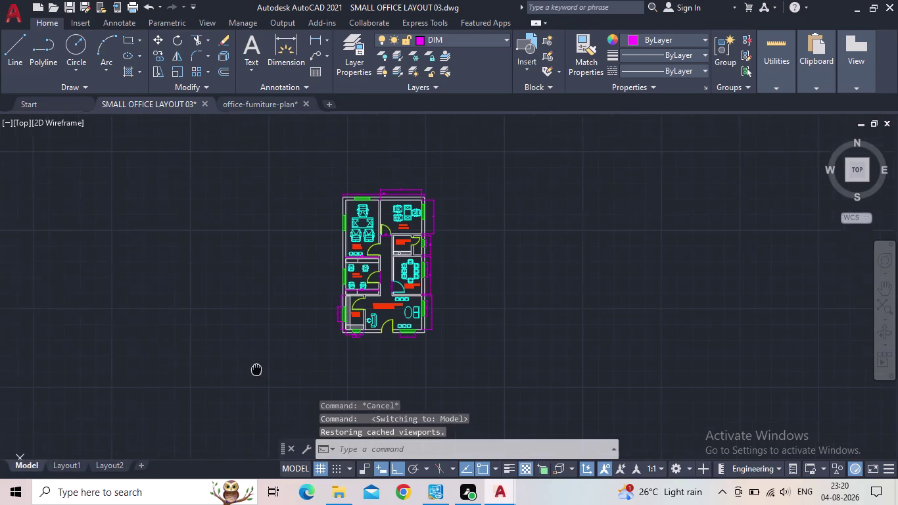
middle_drag(256, 370, 255, 370)
scroll(up, 3)
middle_drag(412, 345, 359, 389)
scroll(down, 3)
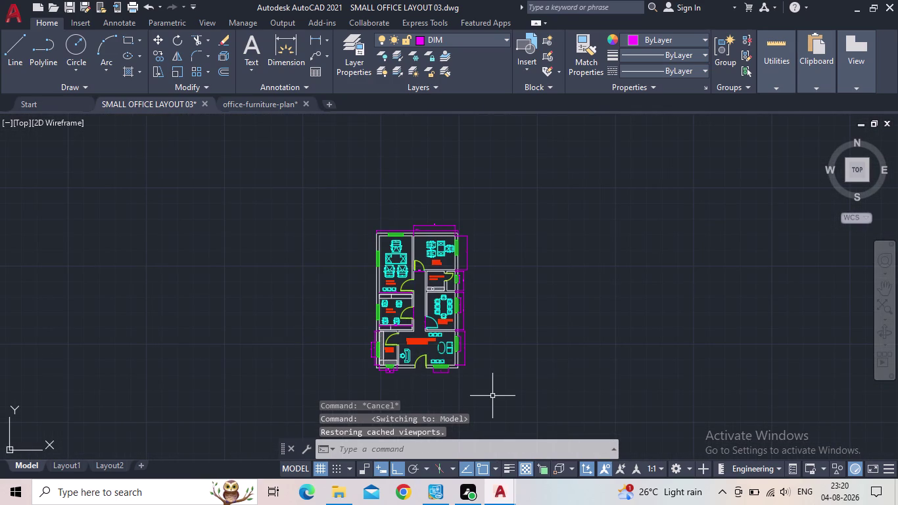
click(493, 395)
click(325, 188)
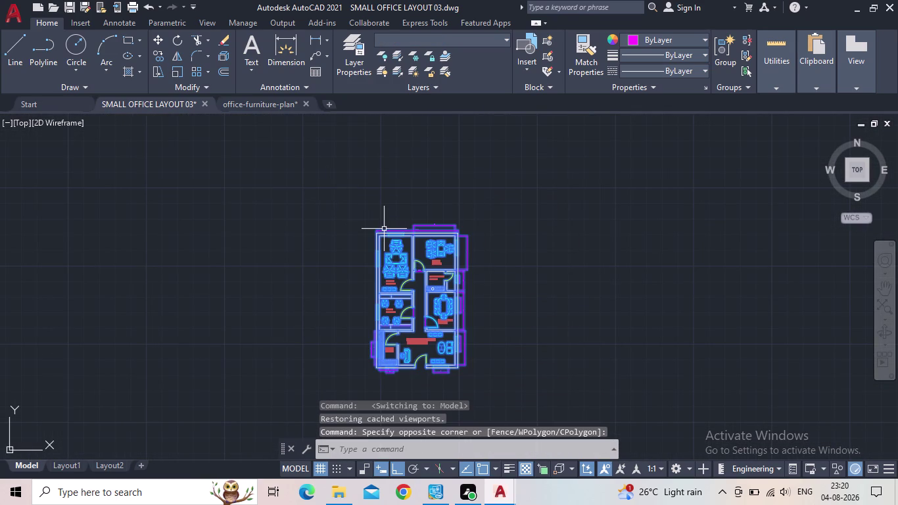
Start a block definition named ADITYA with its base point below the pantry.
text(BLO)
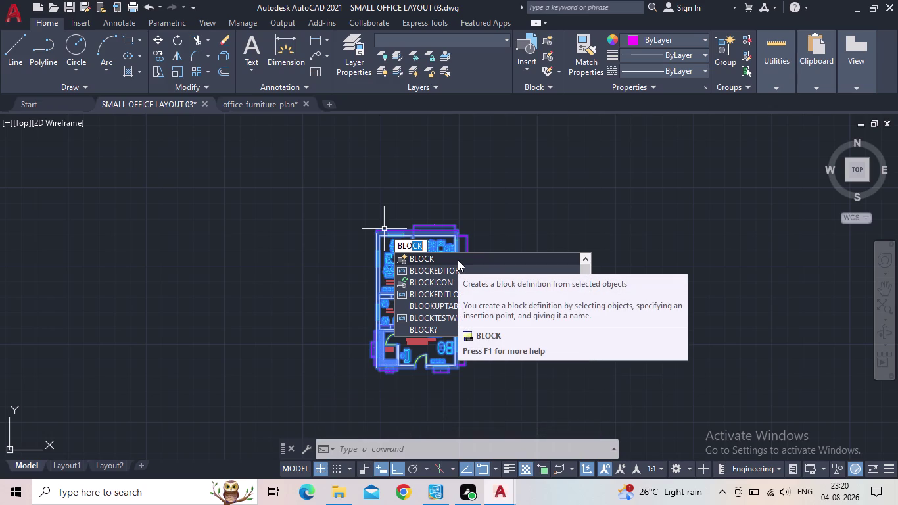
click(458, 259)
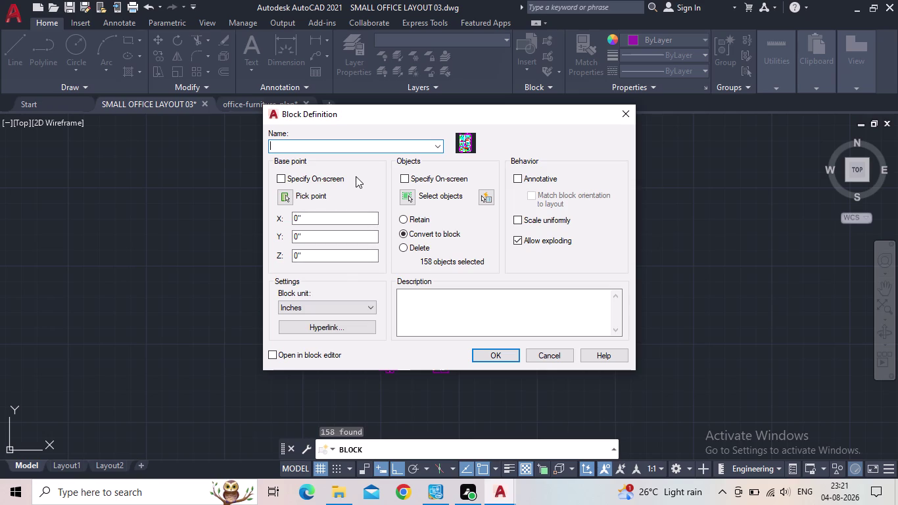
text(ADIT)
text(YA)
click(292, 200)
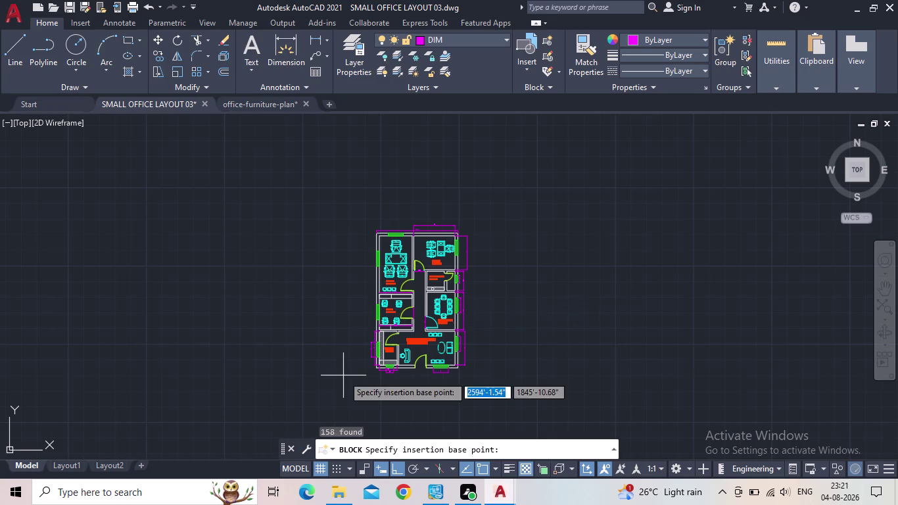
scroll(up, 3)
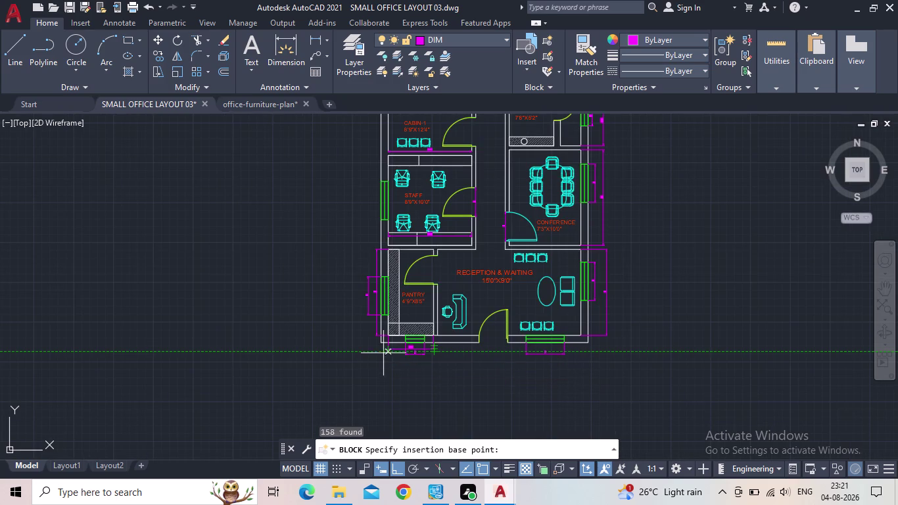
scroll(up, 3)
scroll(up, 3)
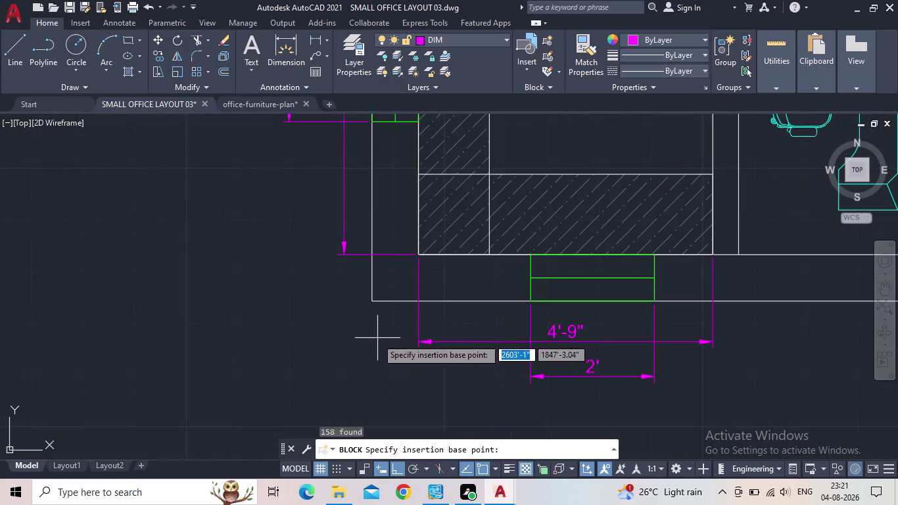
click(372, 301)
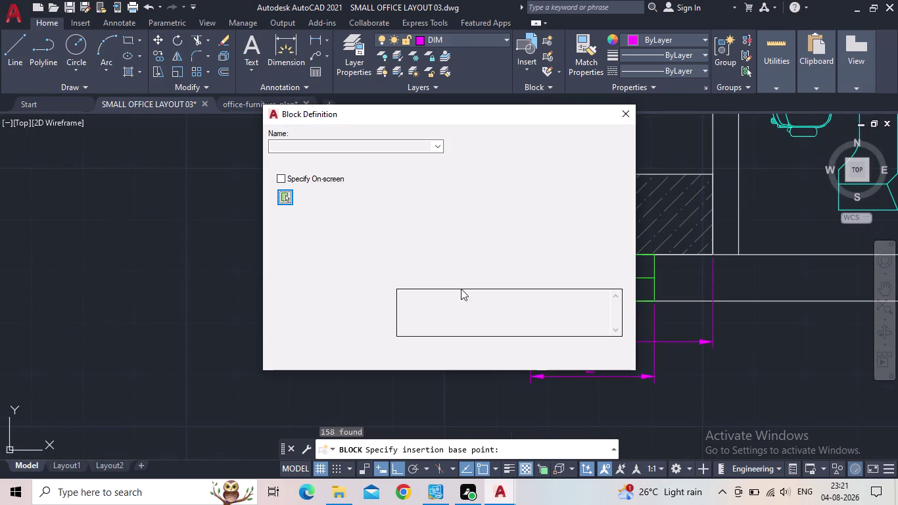
Window the floor plan into the ADITYA block, create it, and switch to Layout1.
click(410, 194)
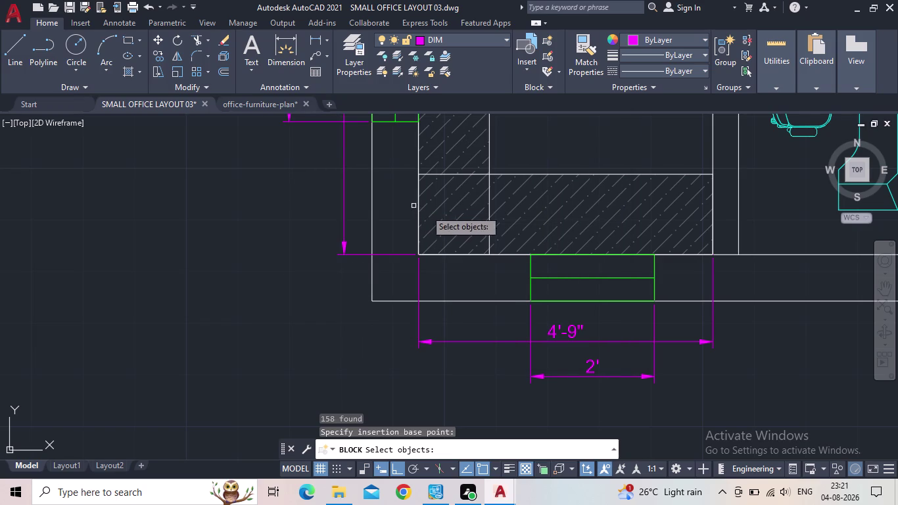
scroll(down, 3)
scroll(down, 3)
middle_drag(699, 313, 621, 394)
scroll(down, 3)
drag(662, 396, 654, 389)
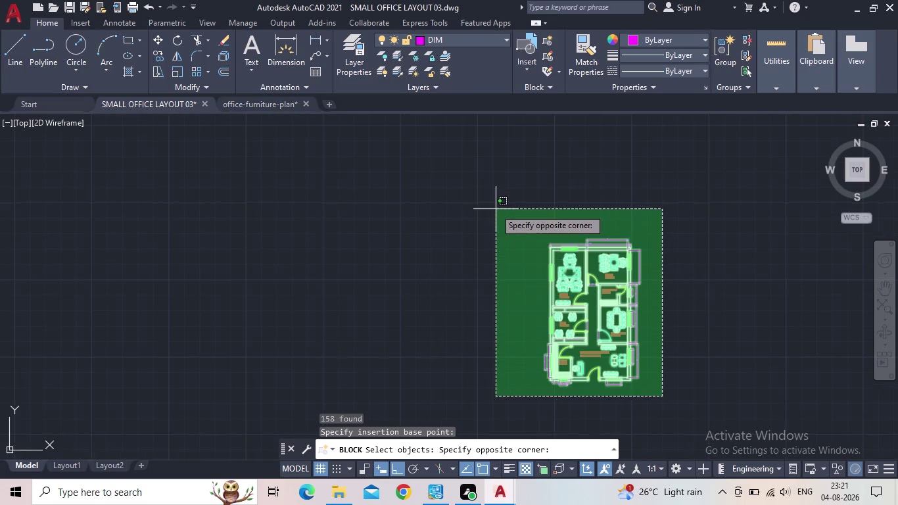
click(495, 208)
middle_drag(593, 306, 468, 237)
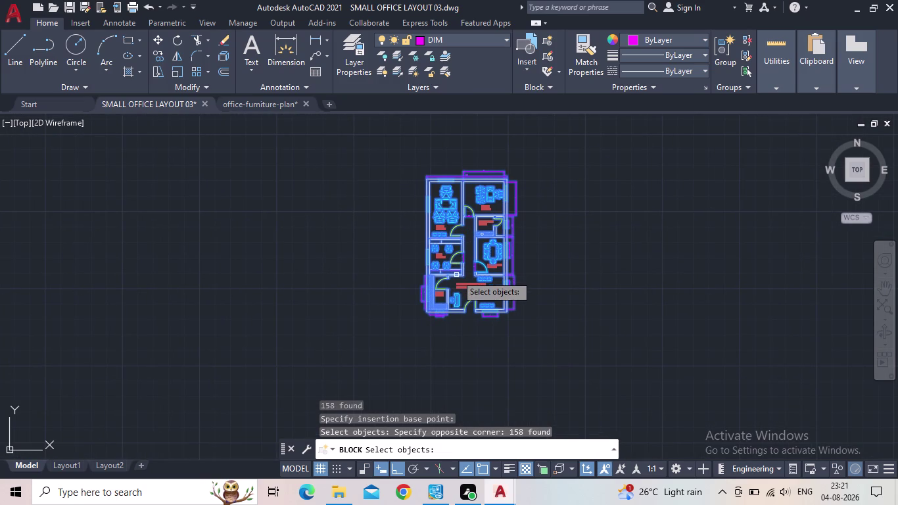
key(Return)
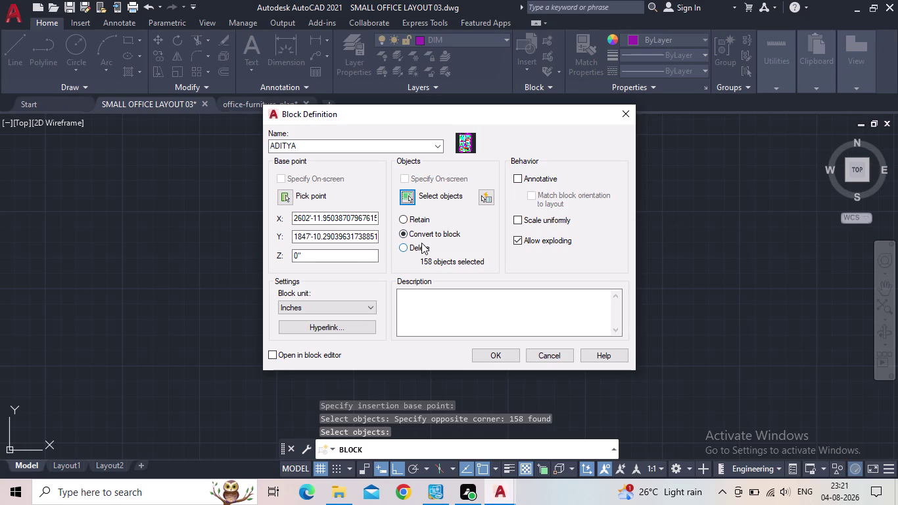
click(497, 358)
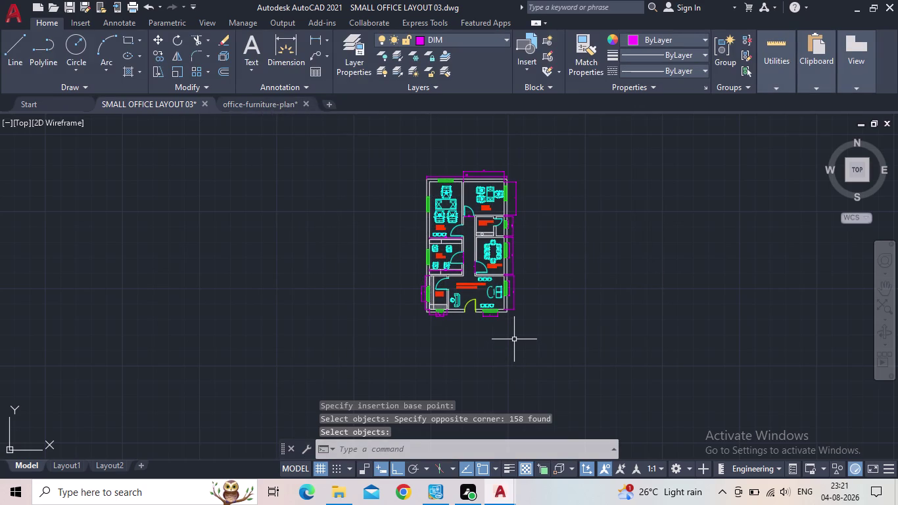
click(63, 465)
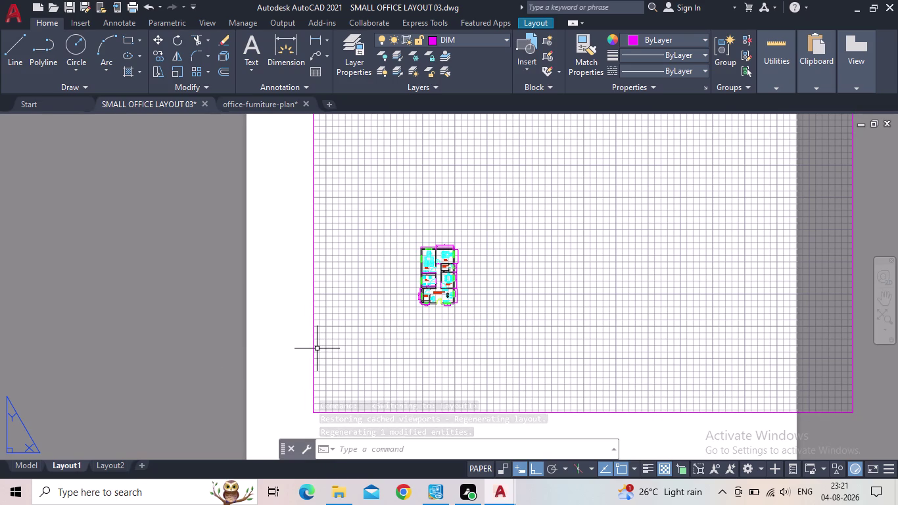
Select and erase the viewport on the Layout1 sheet.
scroll(down, 3)
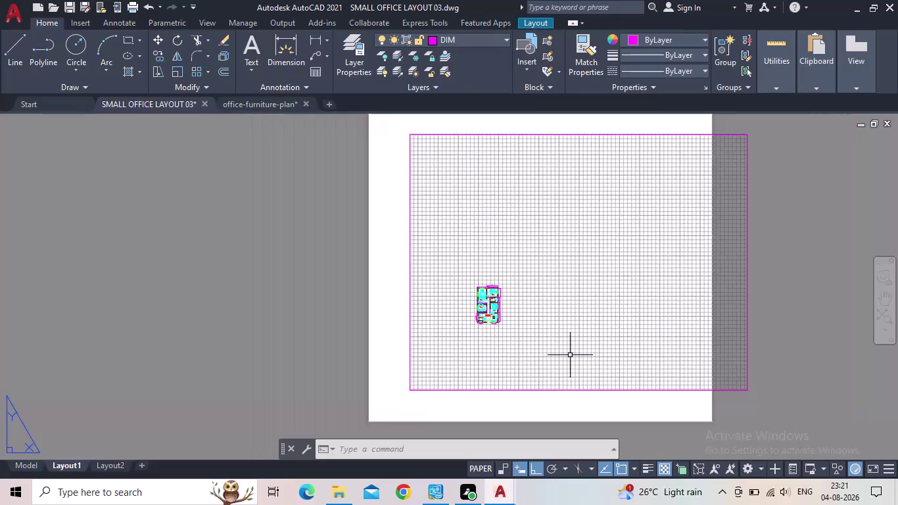
drag(596, 409, 582, 383)
click(570, 369)
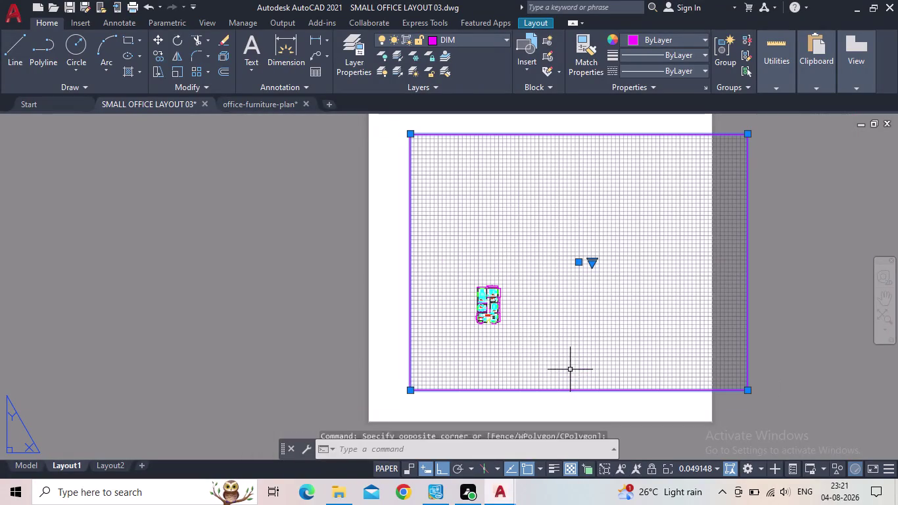
key(Delete)
Open the Page Setup Manager for Layout1.
scroll(down, 3)
middle_drag(498, 353, 503, 342)
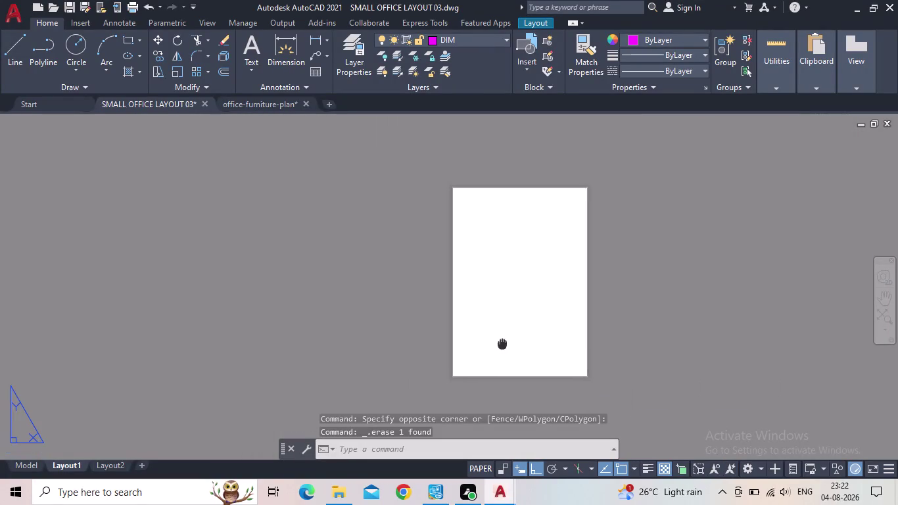
middle_drag(502, 342, 502, 341)
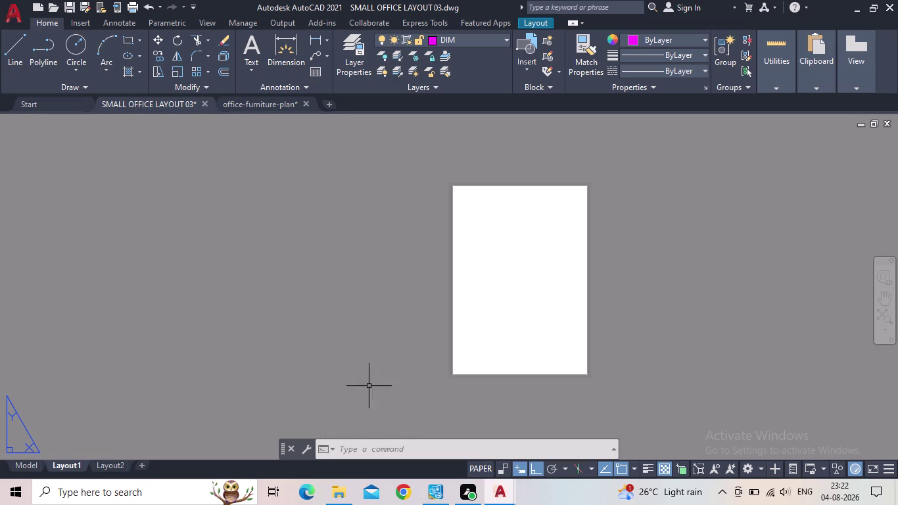
right_click(69, 465)
click(146, 369)
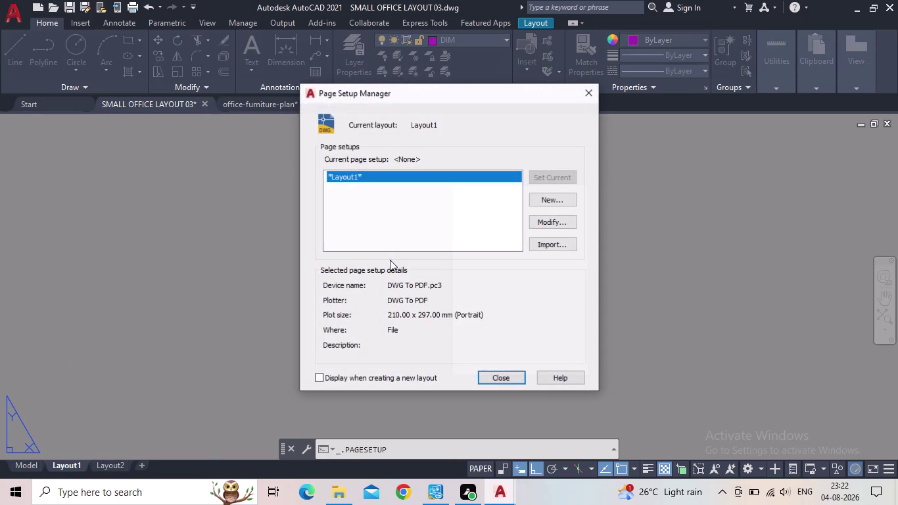
Change Layout1's paper to ISO full bleed A3 (297 x 420 mm) with DWG To PDF, then close.
click(539, 225)
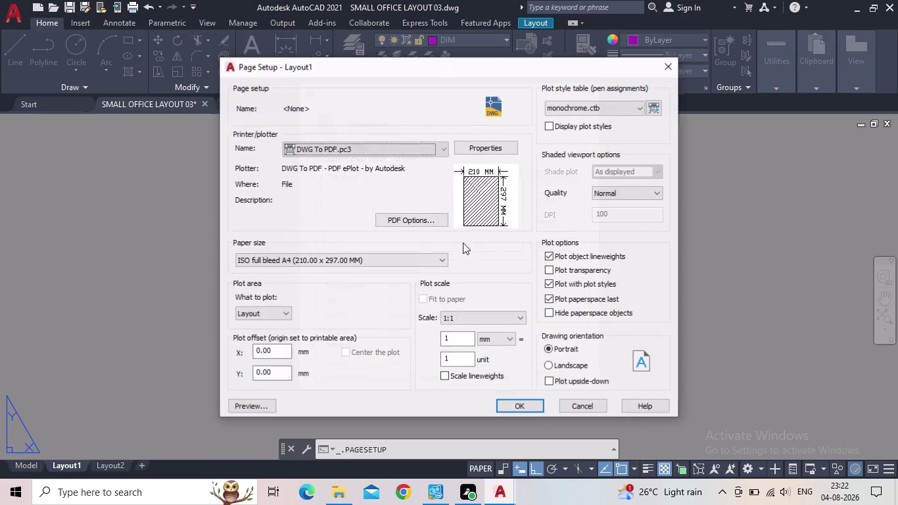
click(358, 142)
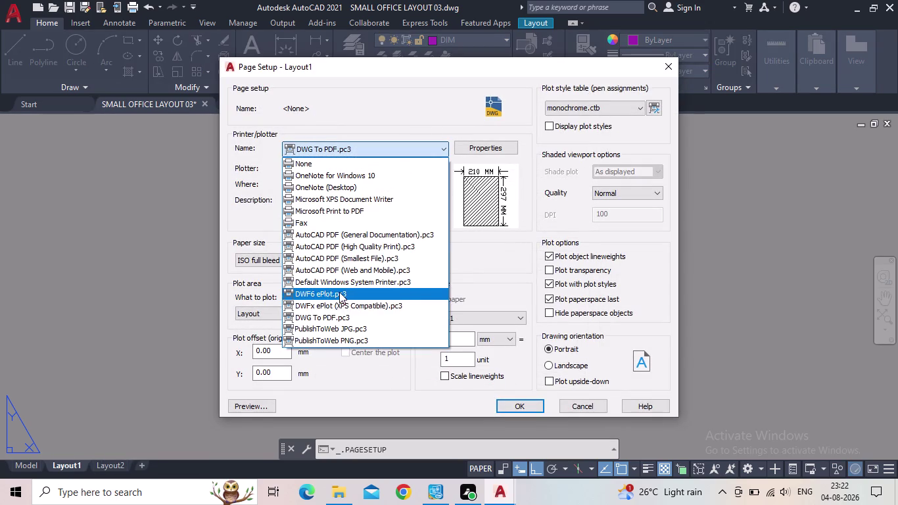
click(343, 313)
click(345, 263)
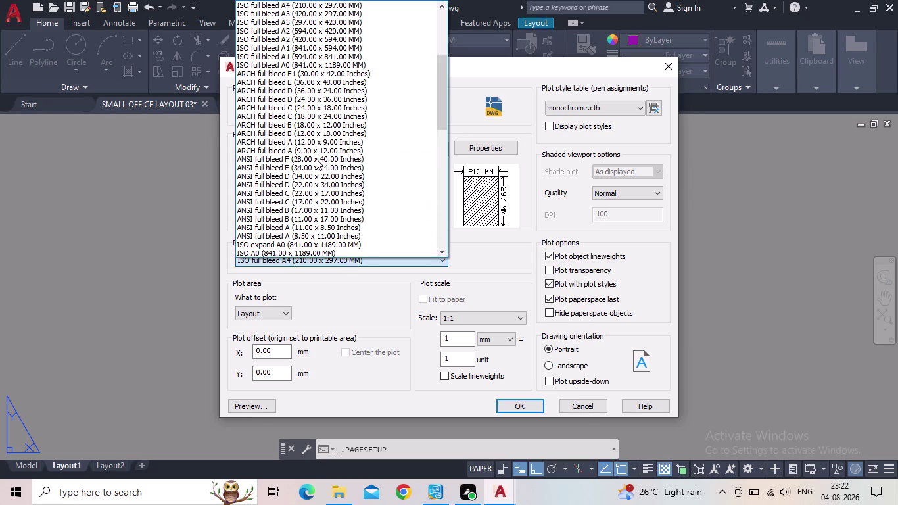
scroll(up, 3)
scroll(up, 3)
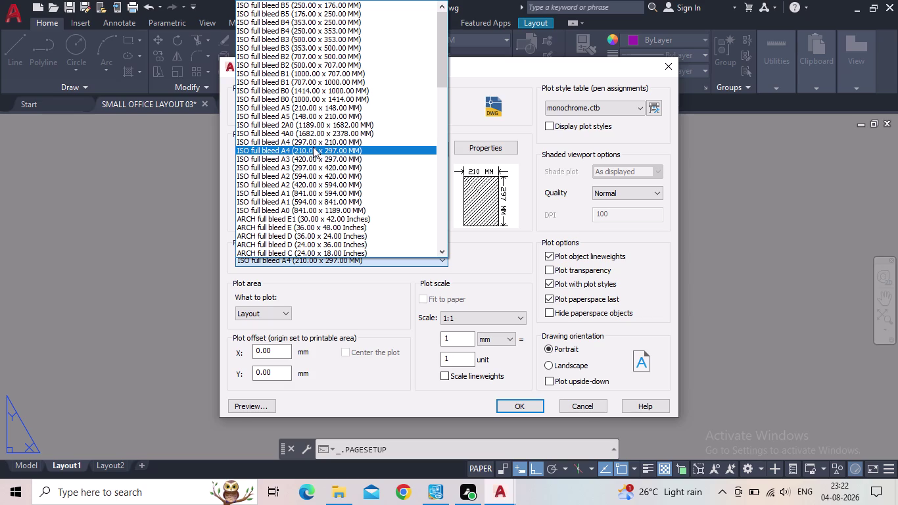
click(312, 163)
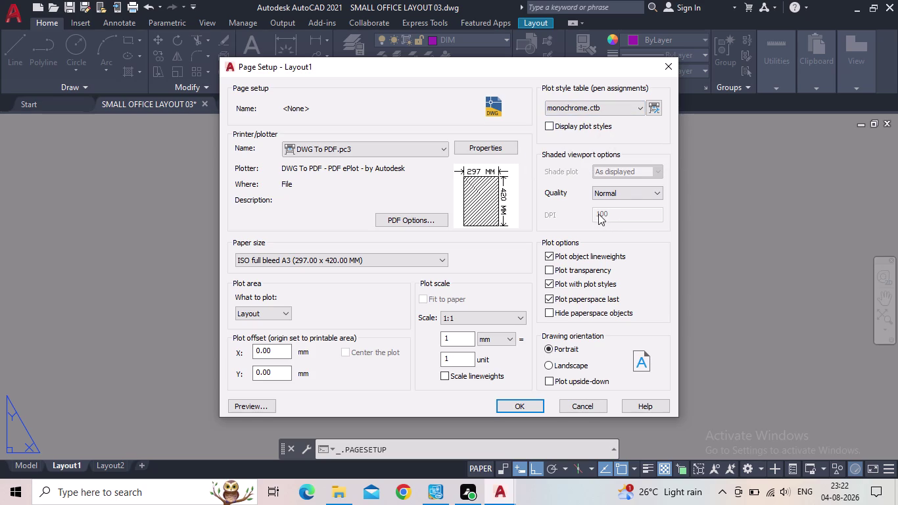
click(532, 404)
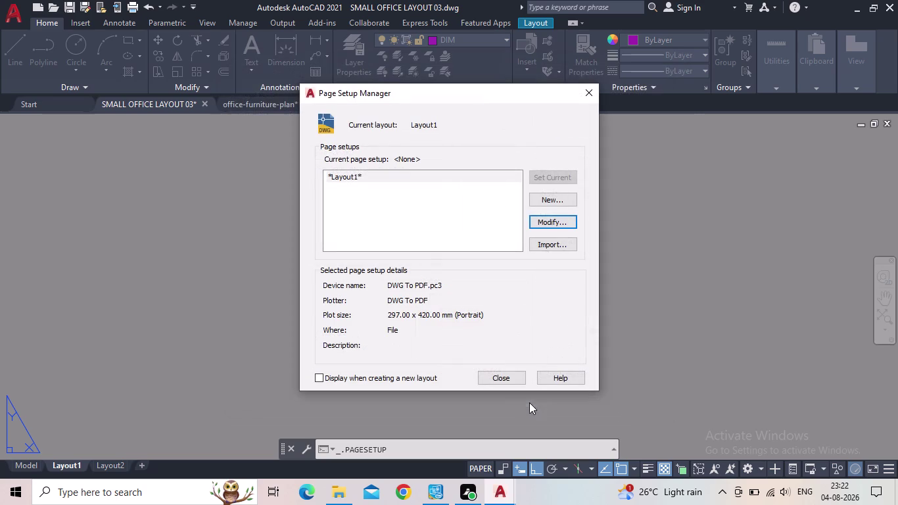
click(494, 374)
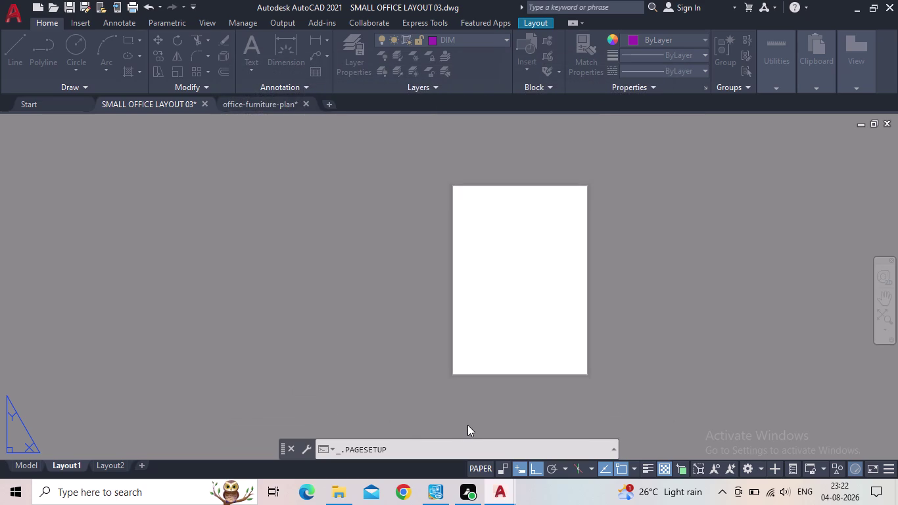
click(391, 448)
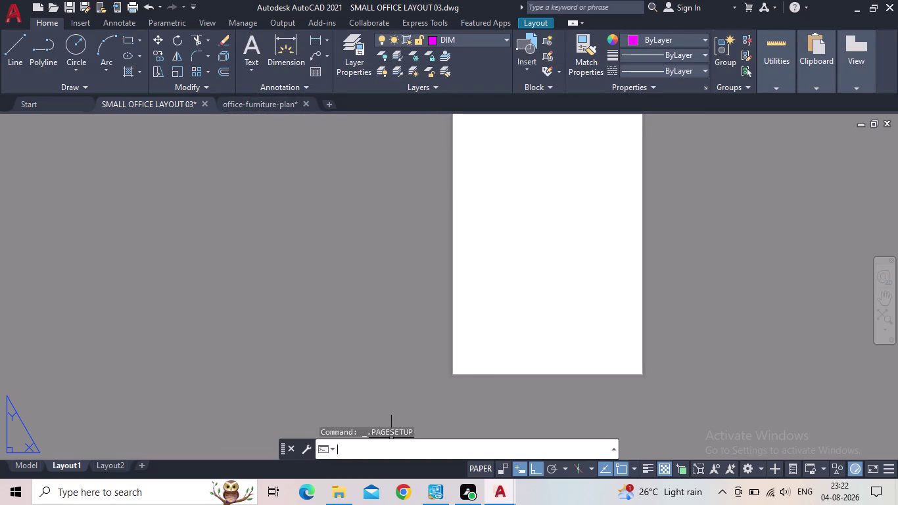
Insert the ADITYA block from Recent Blocks at insertion point 0,0.
text(INSE)
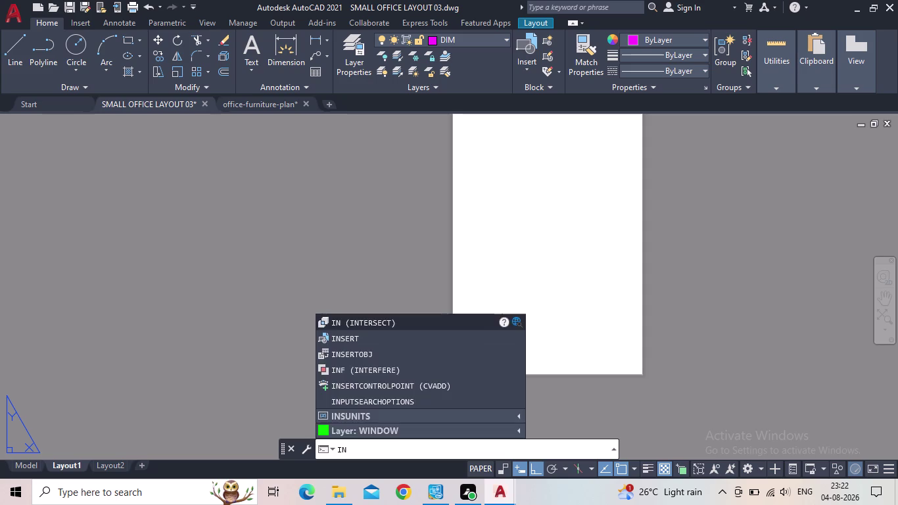
text(RRT)
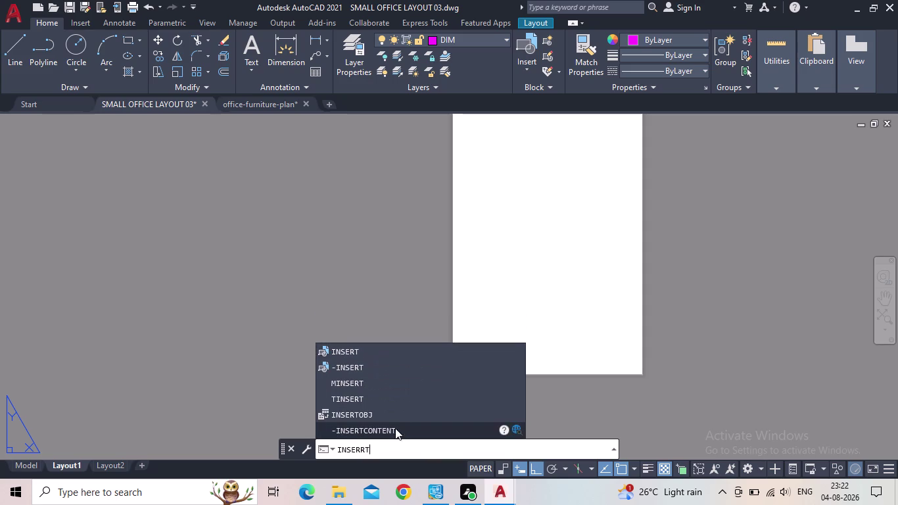
click(395, 355)
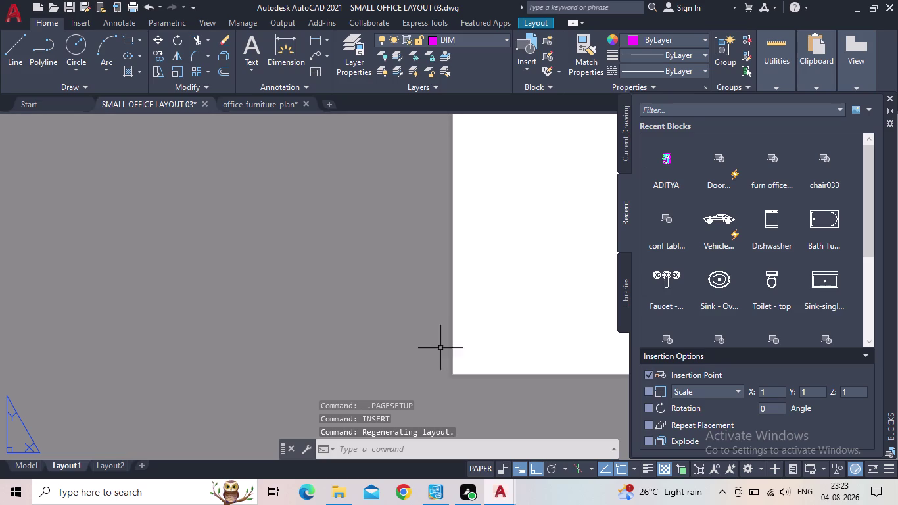
right_click(667, 168)
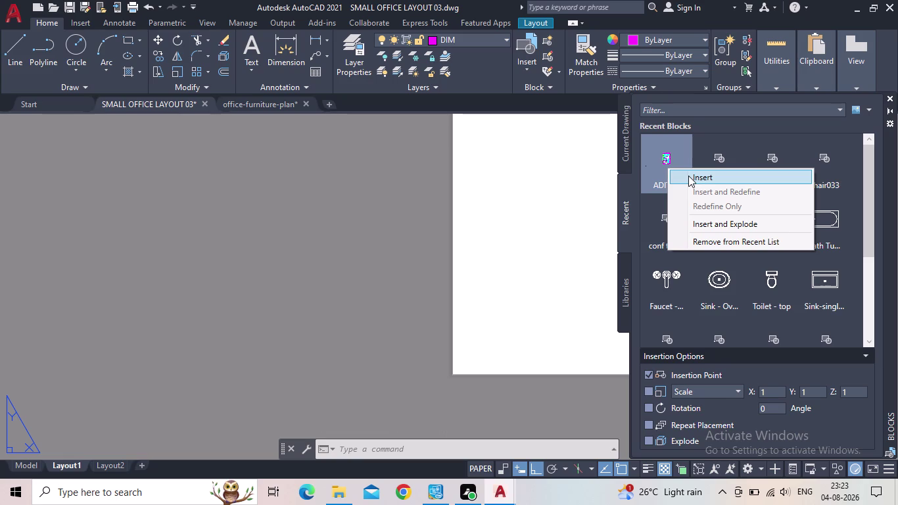
click(688, 175)
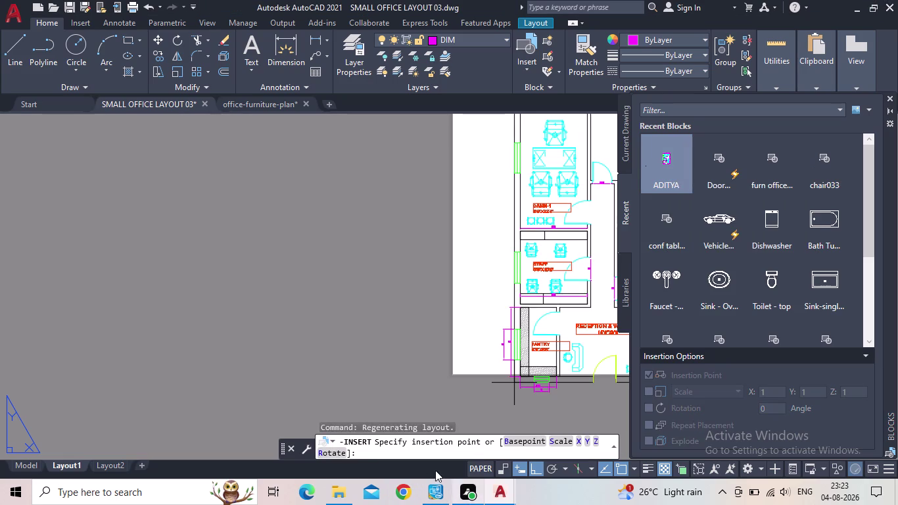
click(402, 449)
key(0)
text(,0)
key(Return)
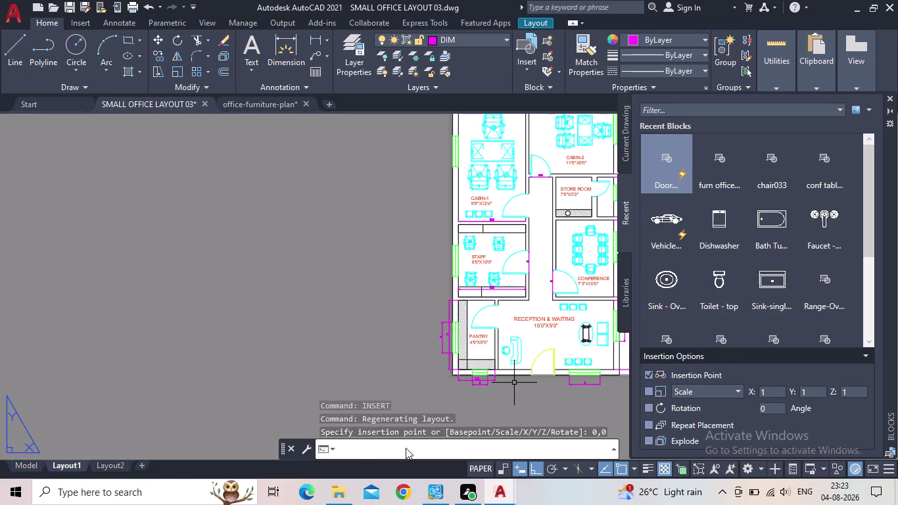
Close the Blocks palette and pan around the inserted floor plan to check it.
scroll(down, 3)
middle_drag(491, 354, 443, 368)
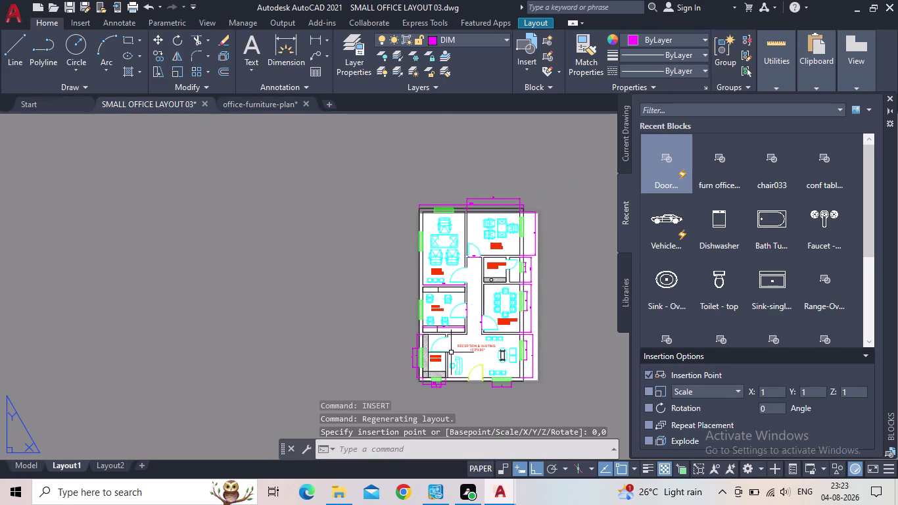
scroll(up, 3)
scroll(up, 3)
scroll(down, 3)
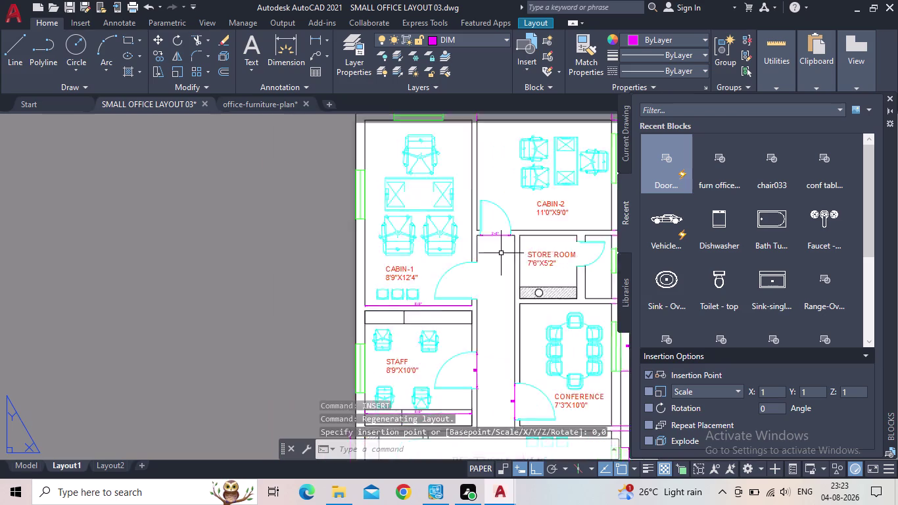
middle_drag(502, 253, 472, 236)
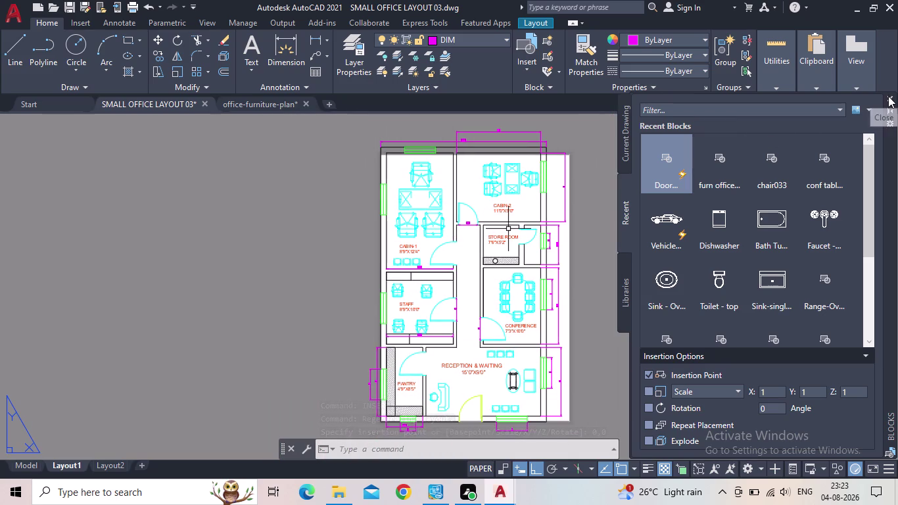
click(888, 96)
scroll(up, 3)
middle_drag(499, 261, 501, 259)
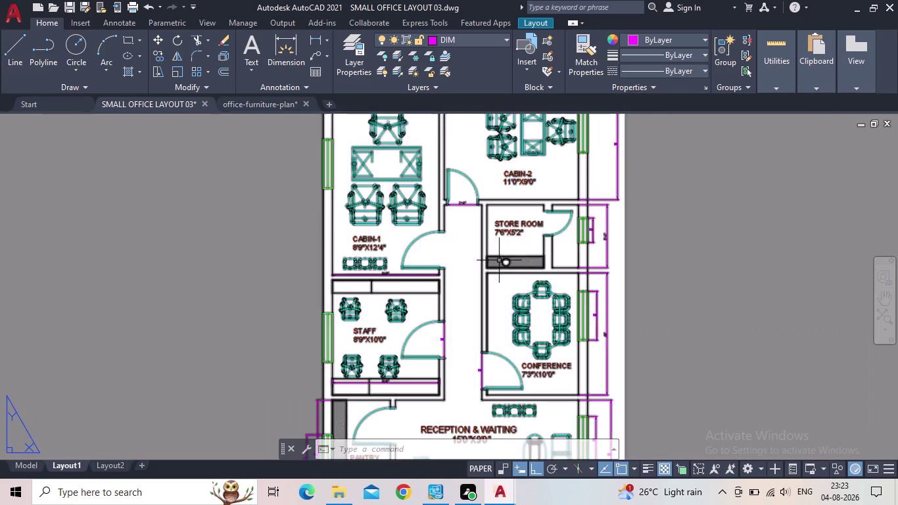
middle_drag(501, 259, 557, 187)
scroll(down, 3)
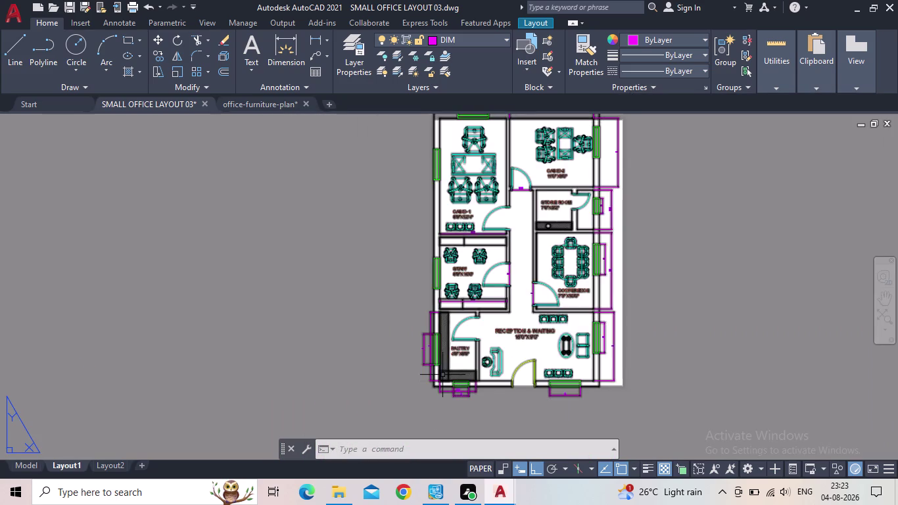
click(443, 374)
scroll(up, 3)
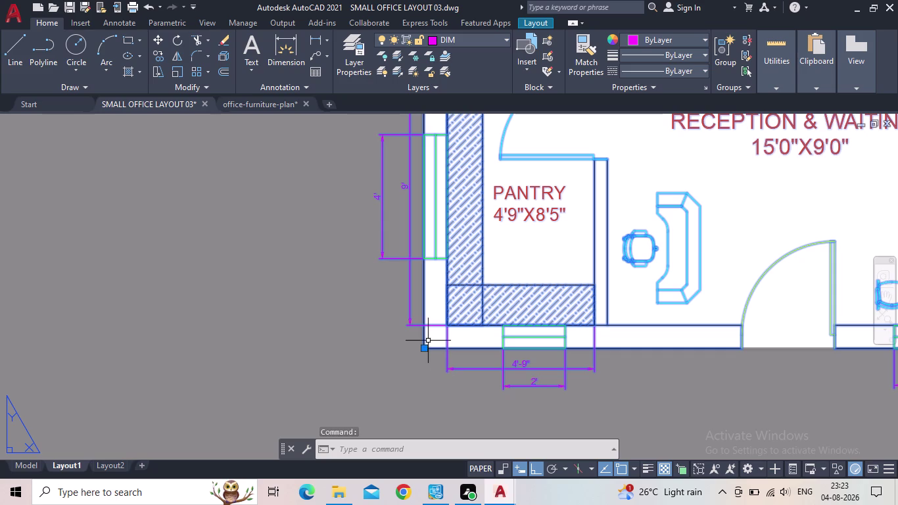
scroll(up, 3)
scroll(down, 3)
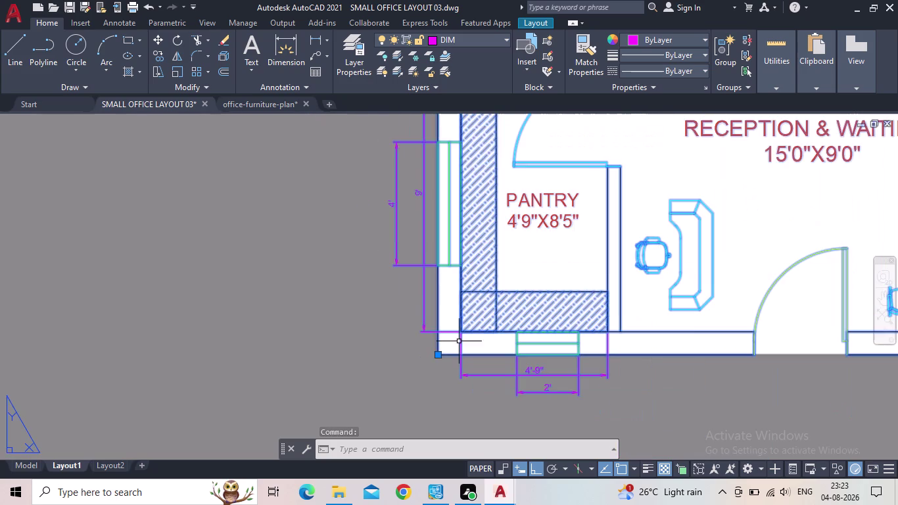
middle_drag(459, 341, 355, 400)
scroll(down, 3)
middle_drag(589, 368, 456, 362)
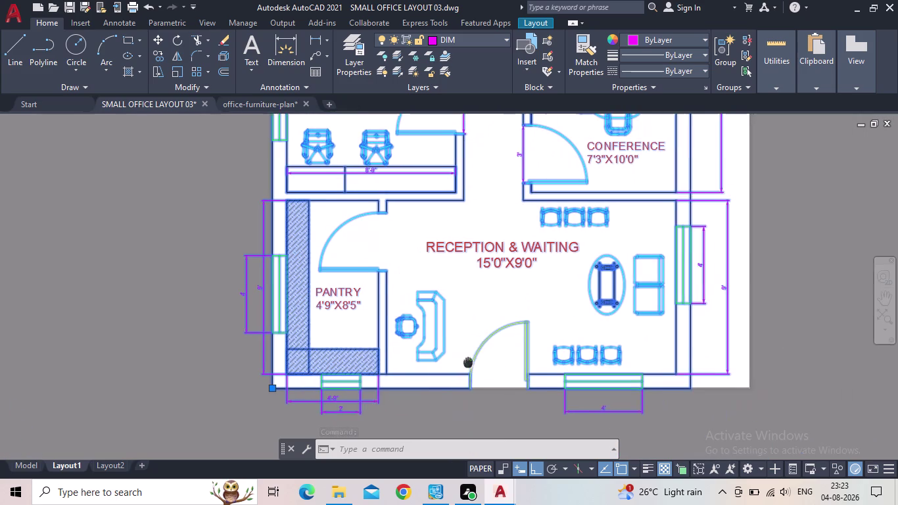
middle_drag(457, 362, 415, 362)
scroll(up, 3)
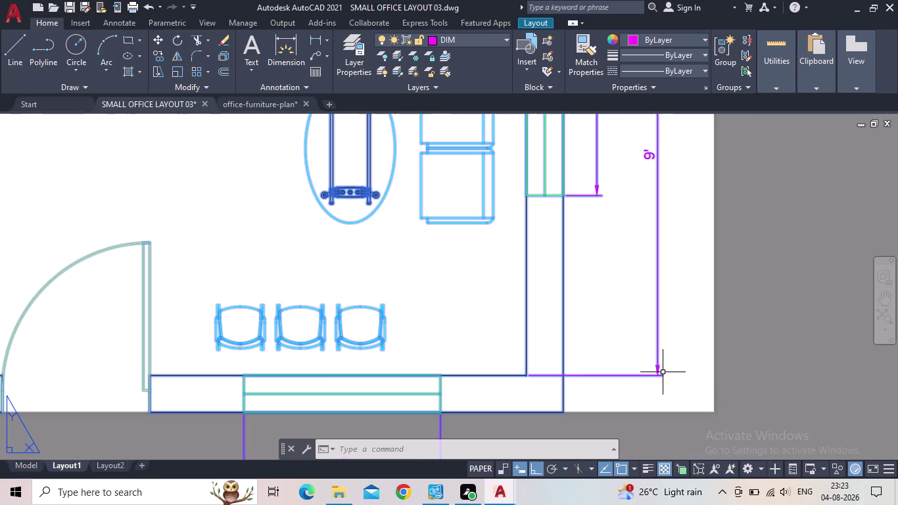
click(562, 392)
scroll(down, 3)
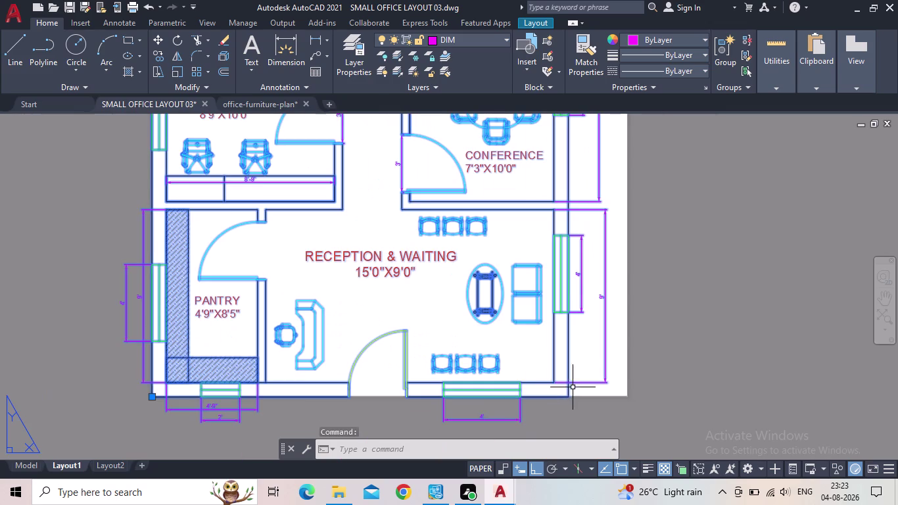
middle_drag(520, 342, 519, 382)
scroll(down, 3)
middle_drag(495, 310, 483, 328)
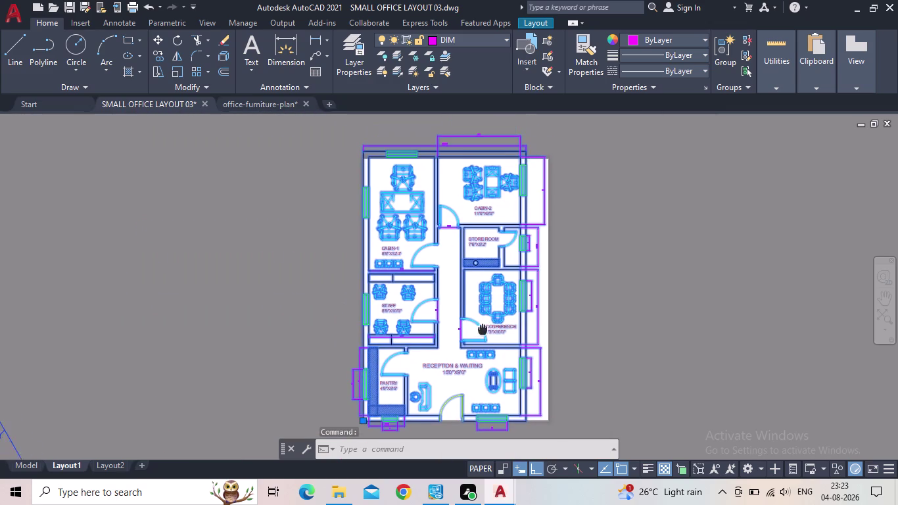
scroll(up, 3)
middle_drag(534, 289, 537, 260)
scroll(down, 3)
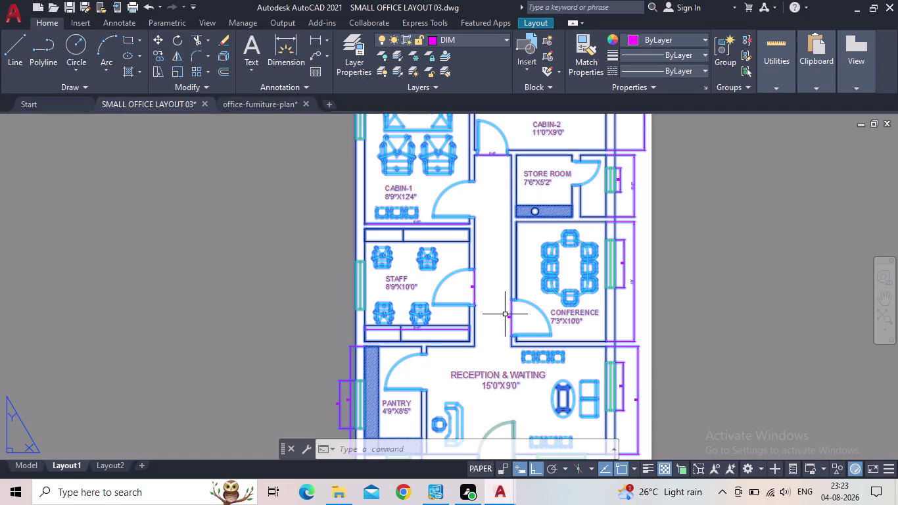
scroll(down, 3)
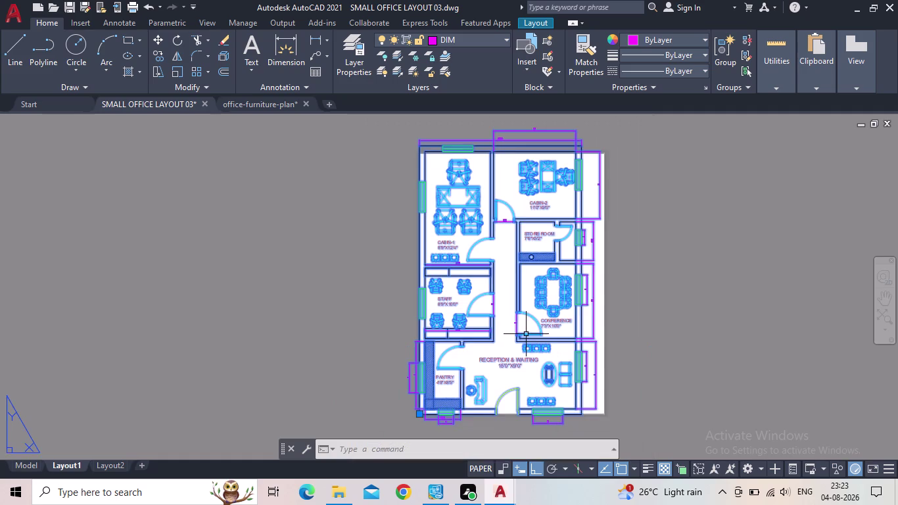
middle_drag(510, 328, 492, 319)
click(424, 452)
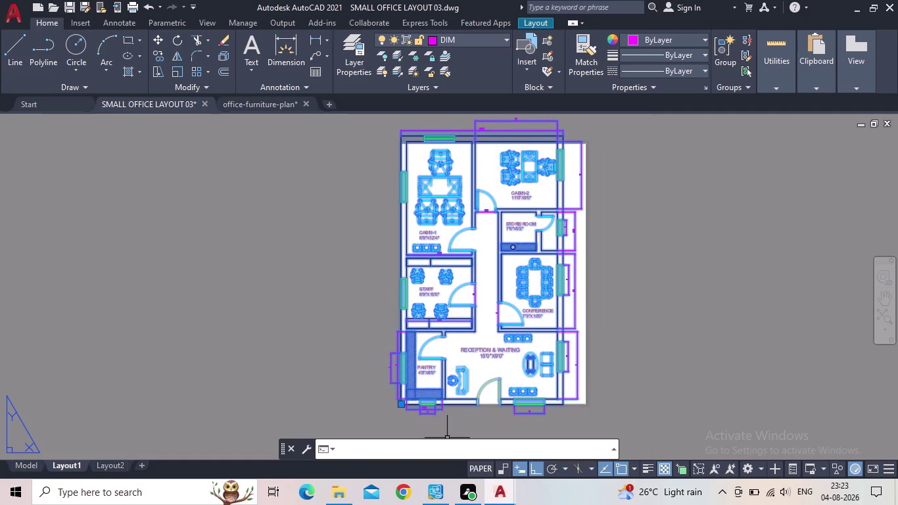
Make a first MV viewport attempt with two nearly coincident corner picks and reframe the sheet.
text(MV)
key(Return)
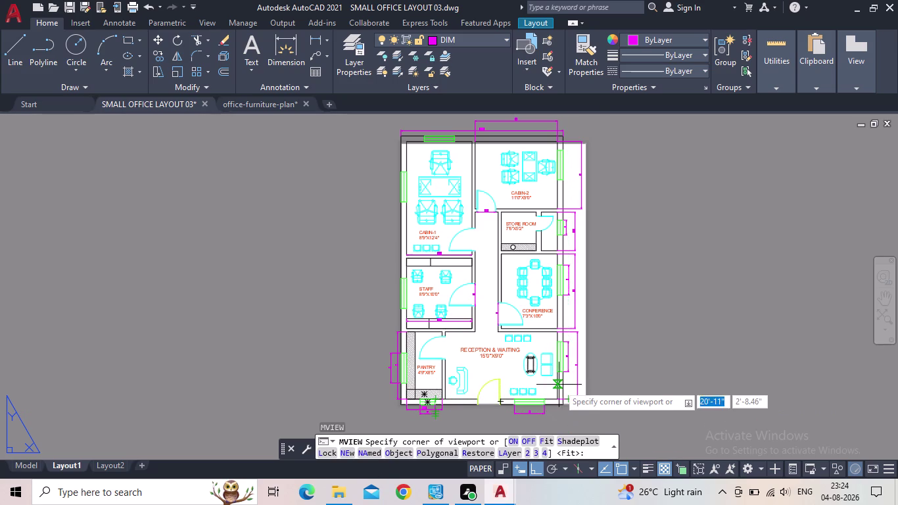
scroll(up, 3)
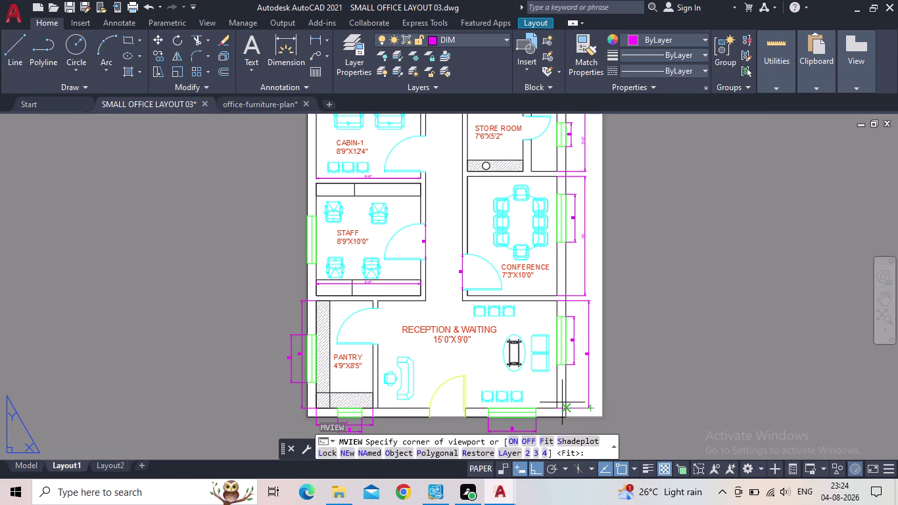
click(578, 400)
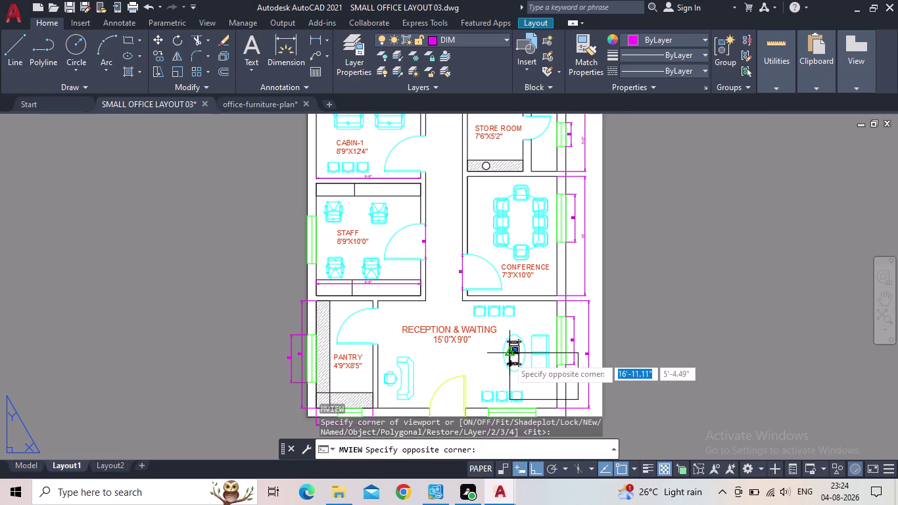
click(578, 398)
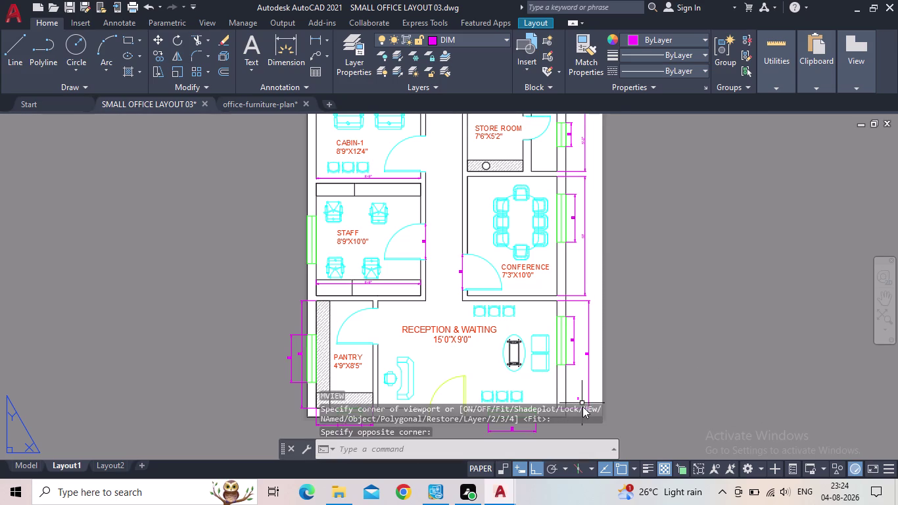
middle_drag(581, 394, 600, 331)
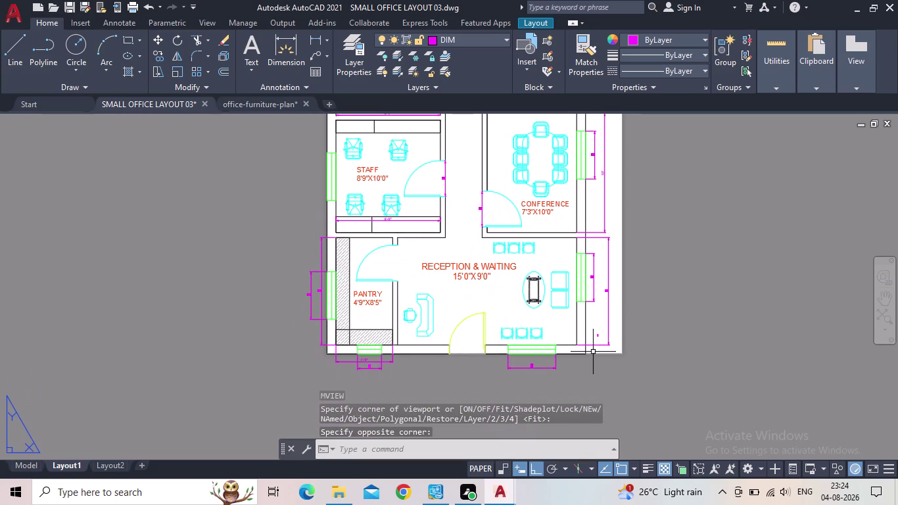
click(585, 354)
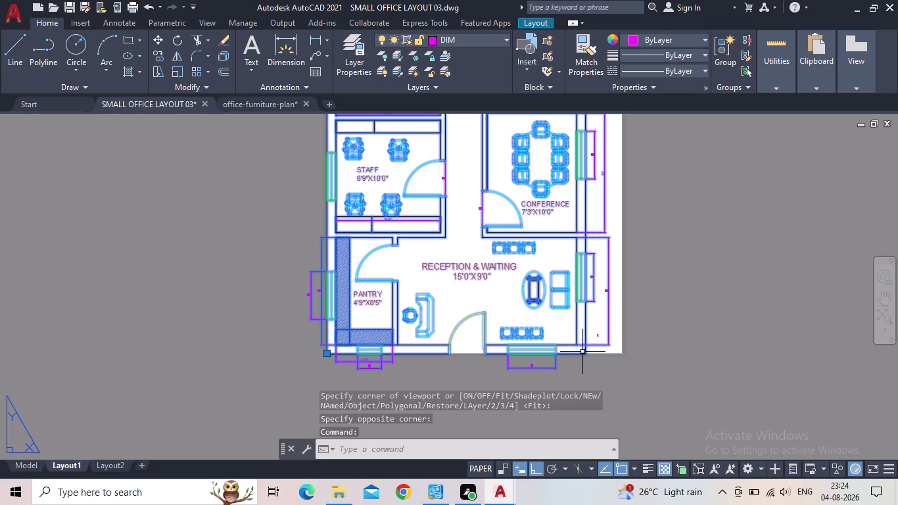
Redo the MV viewport from the plan's bottom-right corner to its top-left corner.
text(MV)
key(Return)
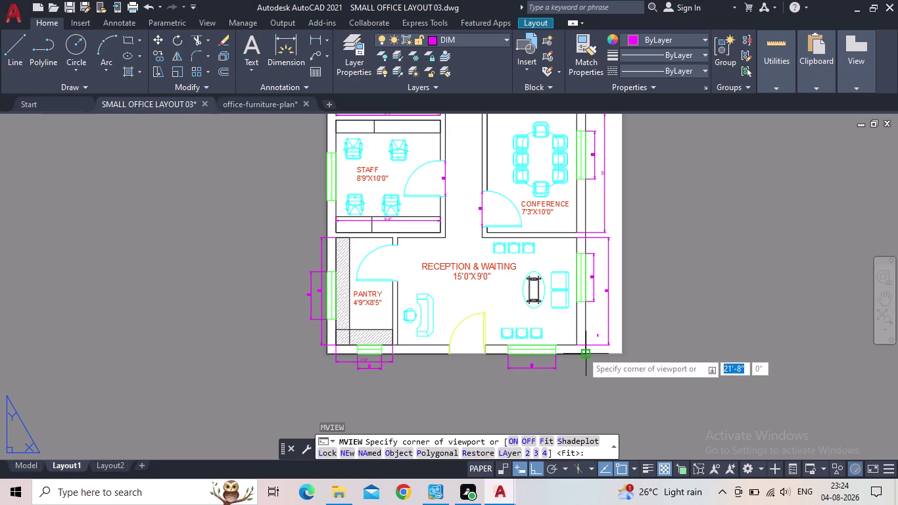
click(589, 355)
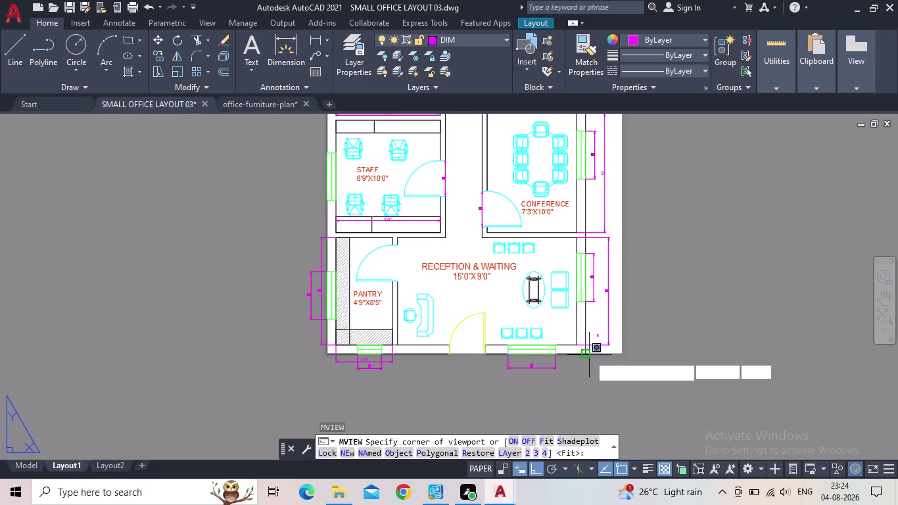
middle_click(441, 292)
scroll(down, 3)
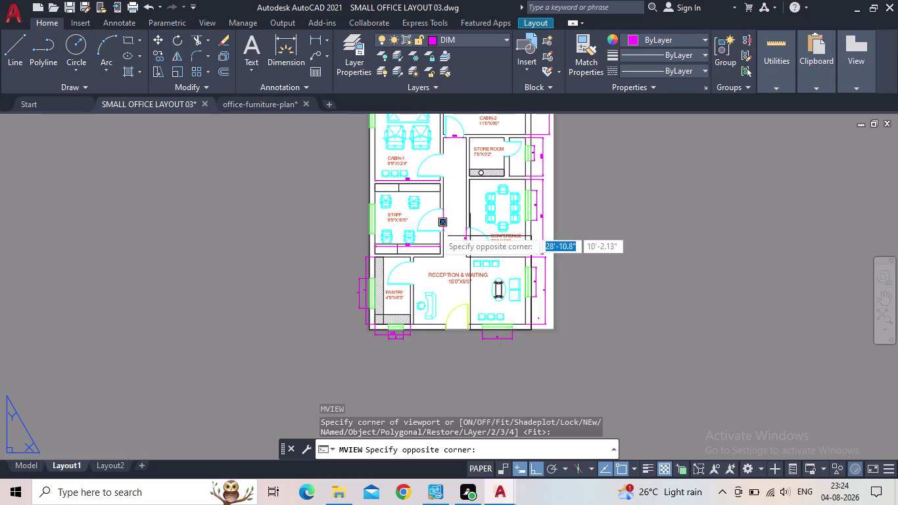
middle_drag(394, 188, 471, 336)
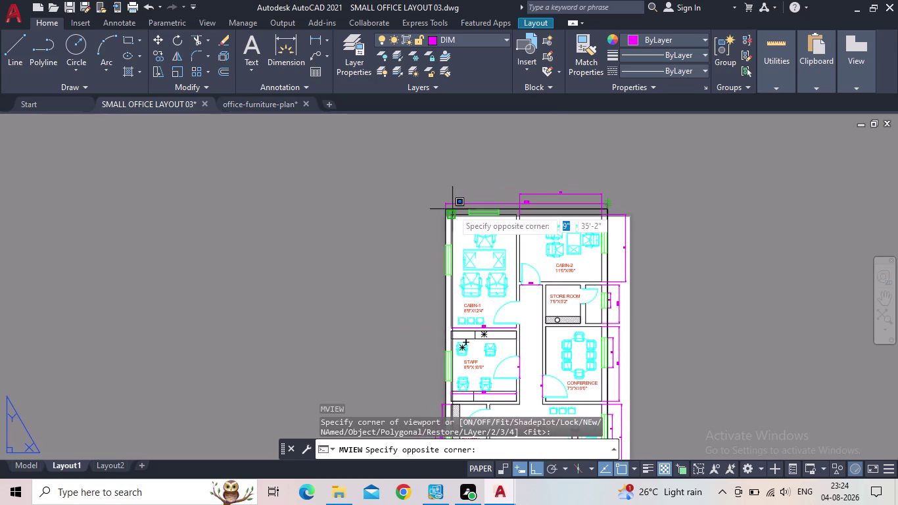
click(443, 210)
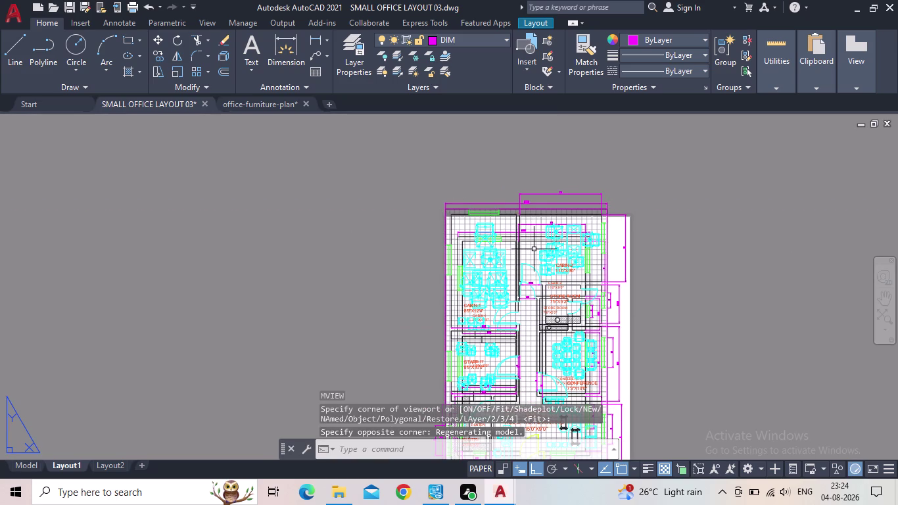
Cancel the pending command and enter model space inside the new viewport.
click(529, 326)
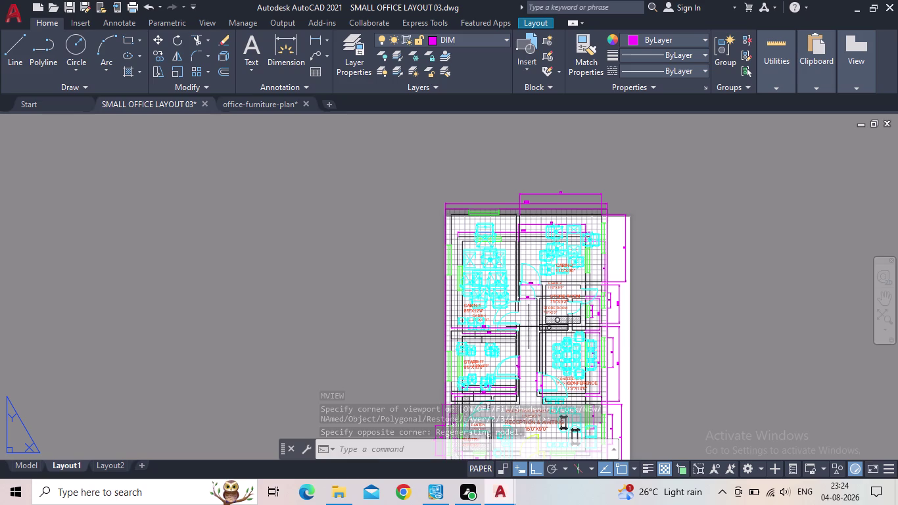
click(537, 326)
click(537, 326)
click(542, 325)
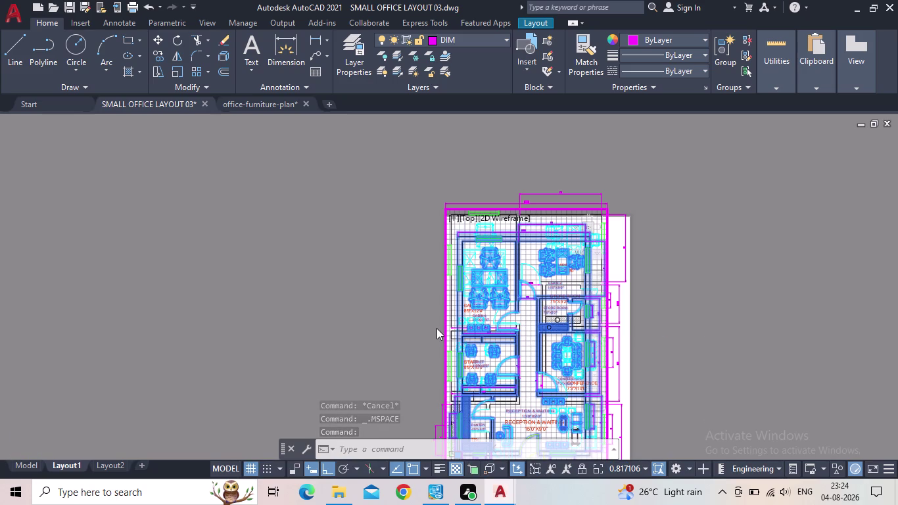
Zoom and pan inside the viewport to slide the plan toward the sheet's outline.
scroll(down, 3)
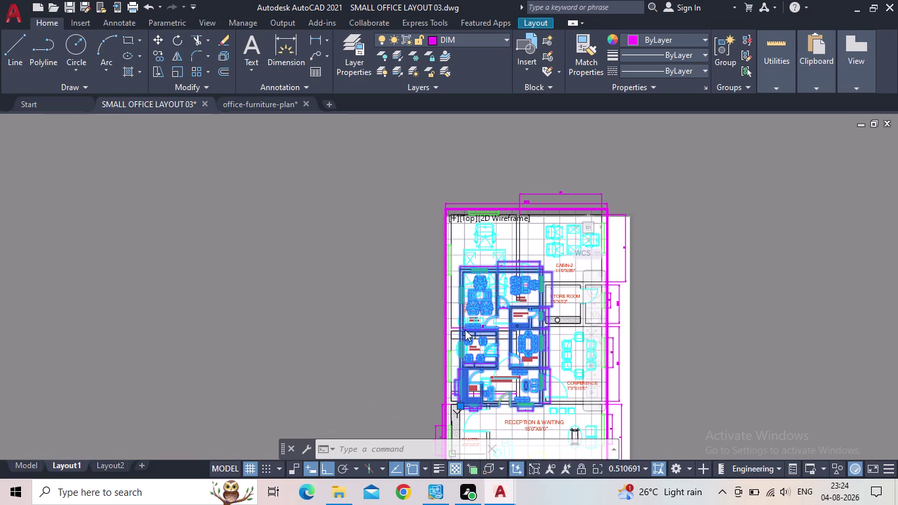
scroll(up, 3)
scroll(up, 3)
scroll(down, 3)
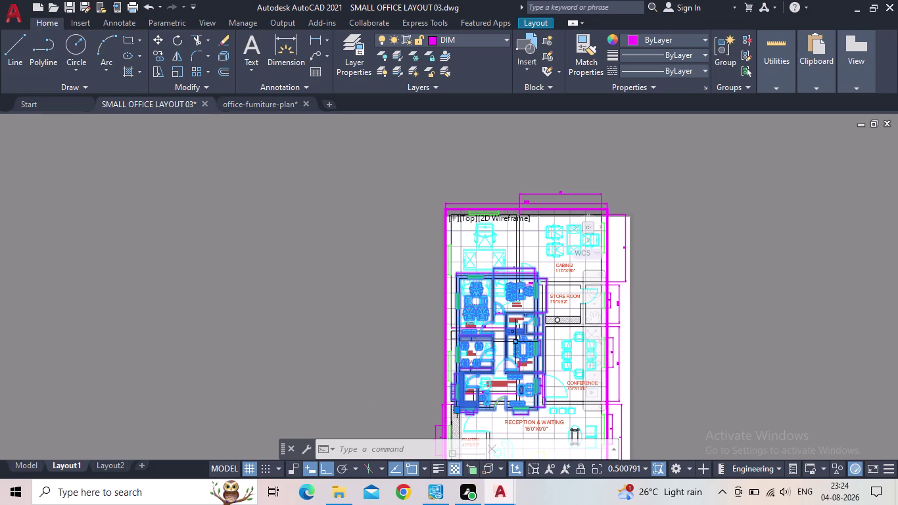
middle_drag(481, 343, 521, 355)
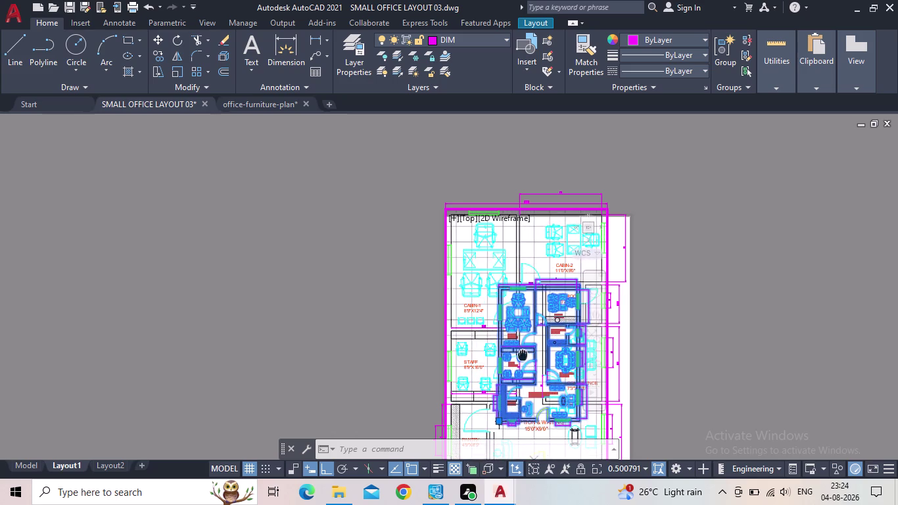
middle_drag(521, 355, 514, 355)
scroll(up, 3)
middle_drag(528, 352, 528, 349)
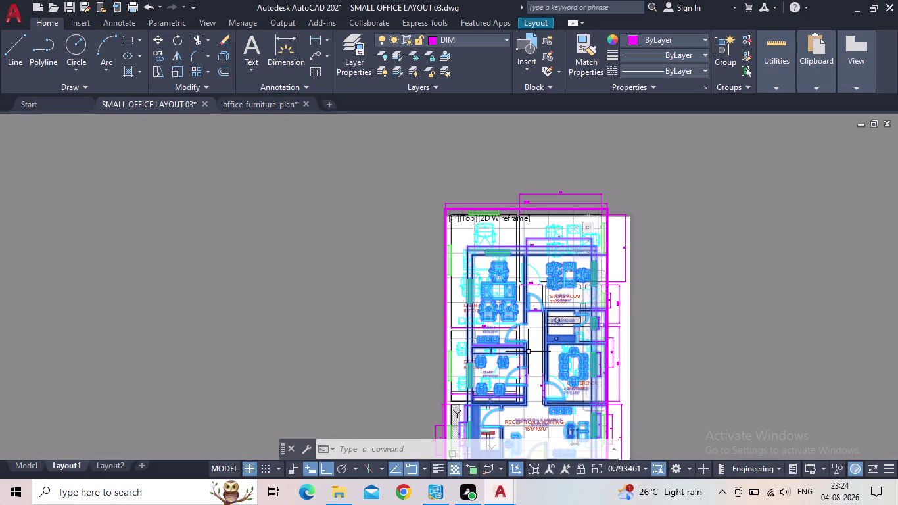
middle_drag(528, 349, 528, 341)
middle_drag(694, 344, 676, 292)
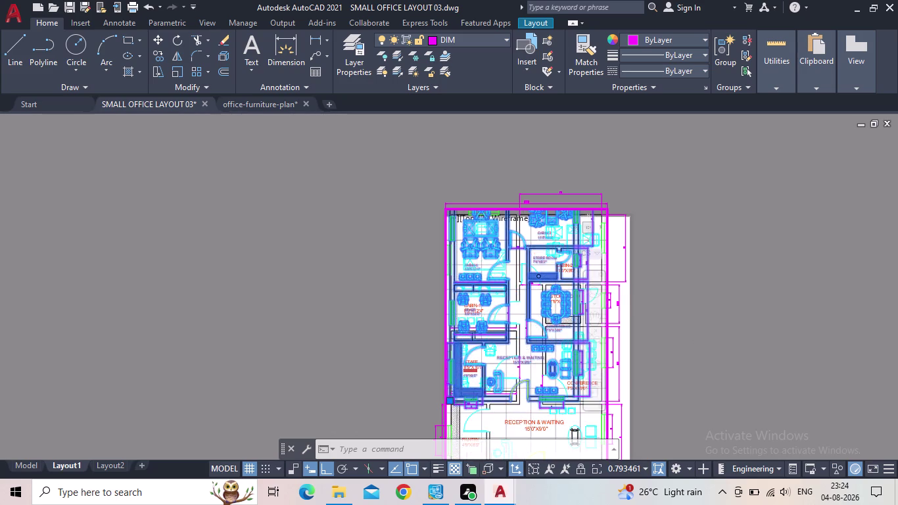
middle_drag(676, 292, 698, 368)
Nudge the plan into alignment with the sheet drawing and bring up the Layout1 Plot dialog.
middle_click(698, 368)
middle_click(697, 365)
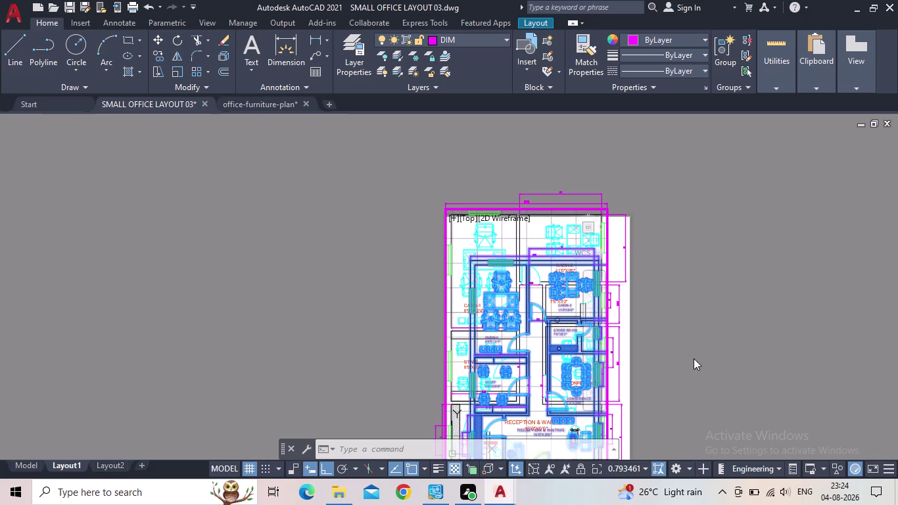
scroll(up, 3)
scroll(down, 3)
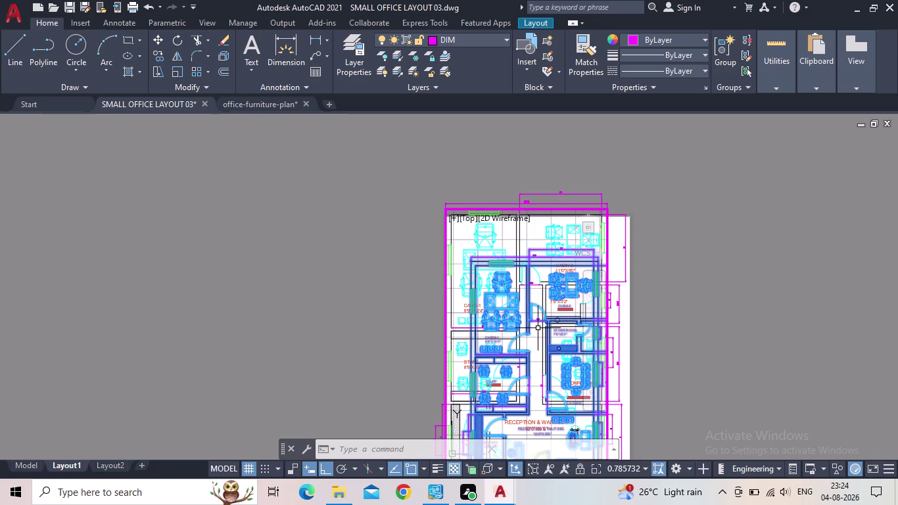
middle_drag(537, 328, 539, 318)
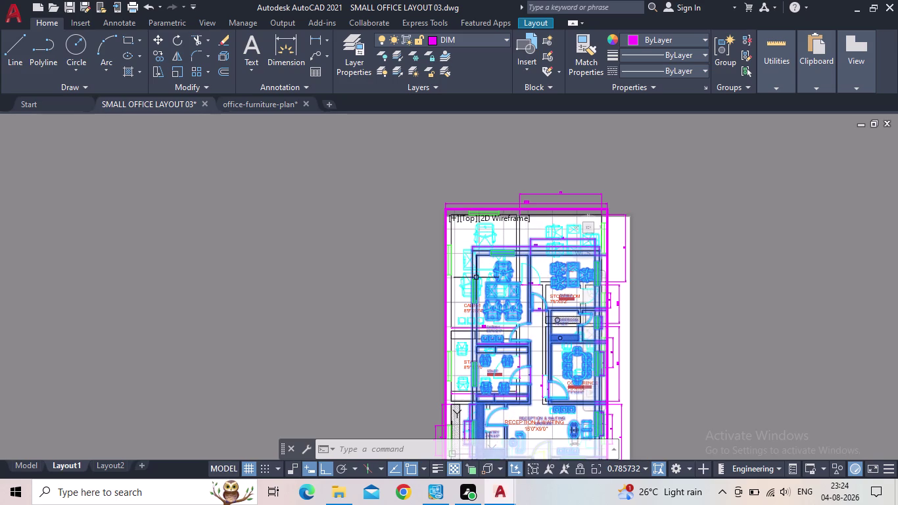
click(373, 449)
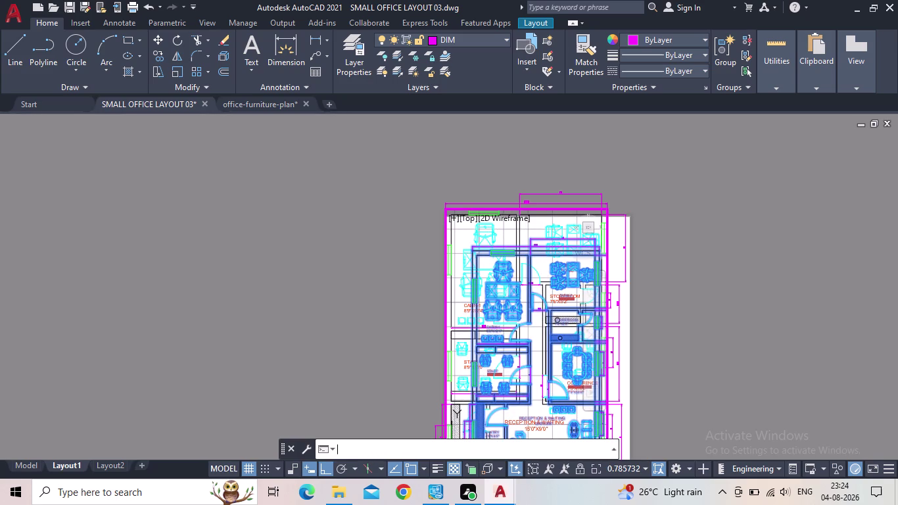
middle_drag(778, 251, 775, 243)
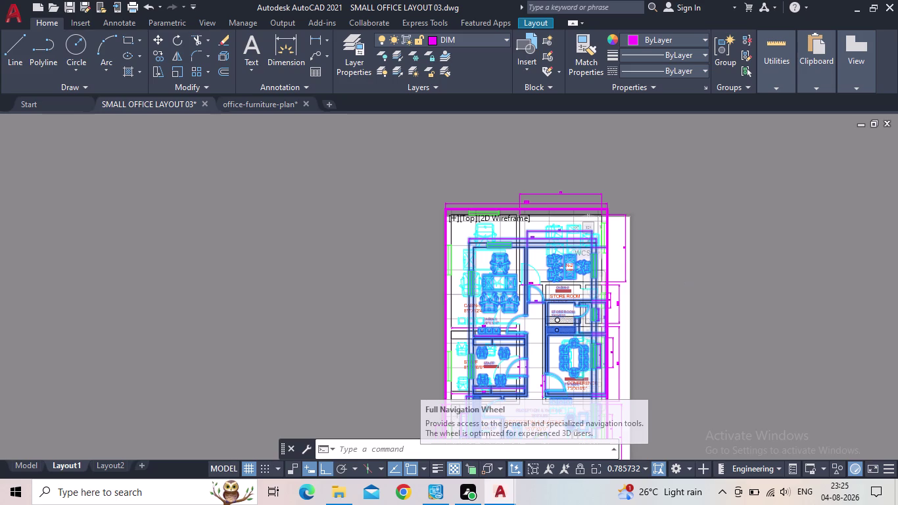
key(ctrl+p)
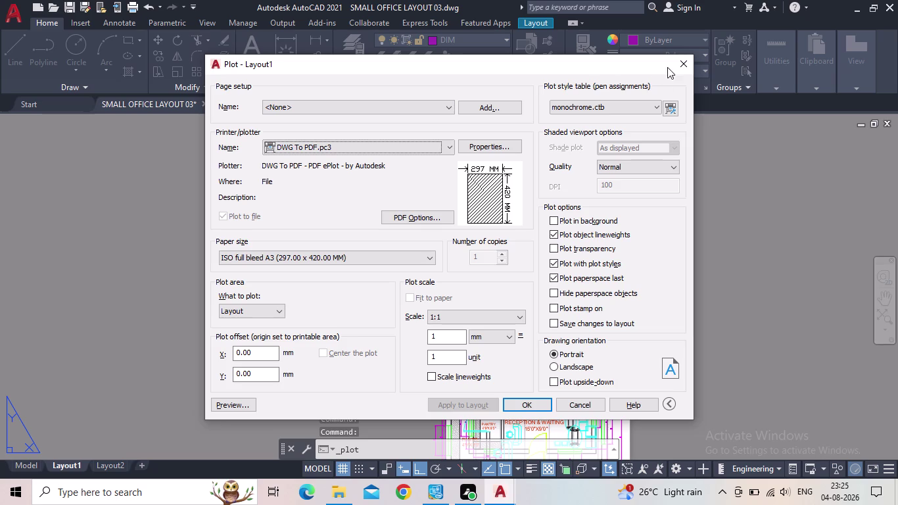
Plot Layout1 to PDF using DWG To PDF on ISO full bleed A3 portrait.
click(533, 405)
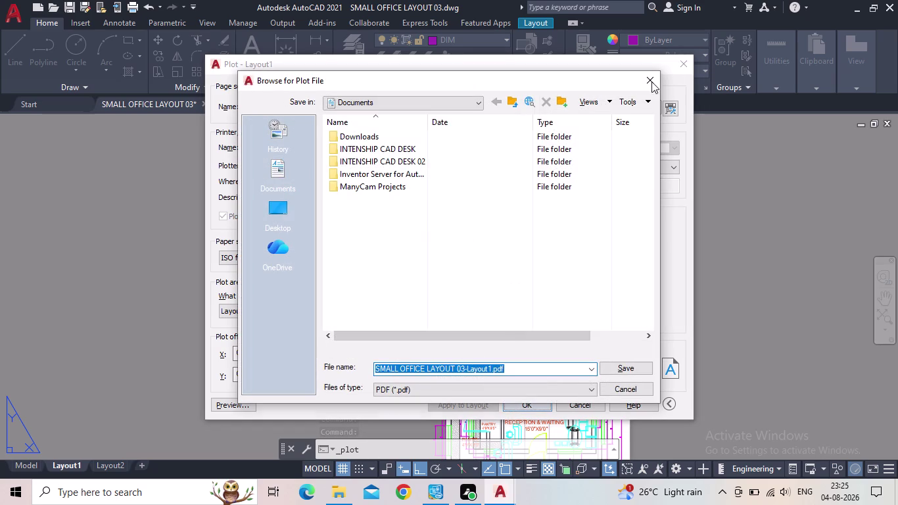
click(651, 80)
click(676, 68)
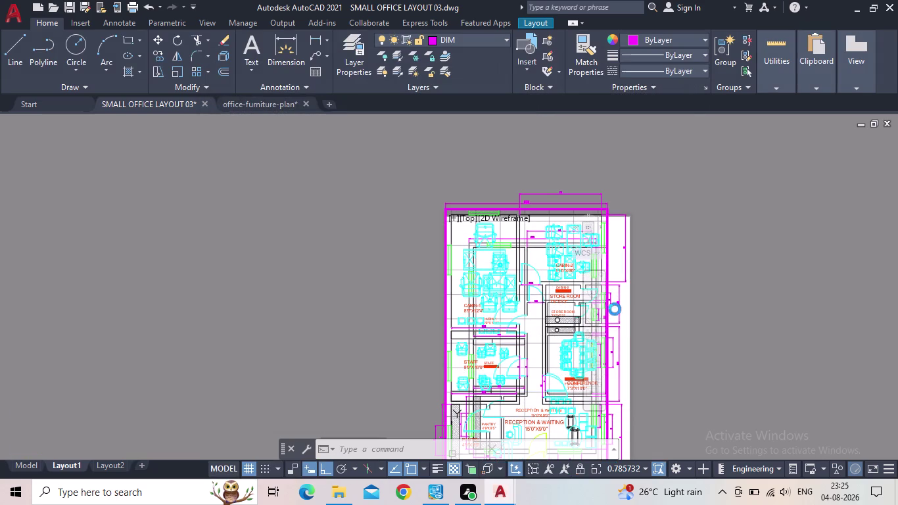
Pan and zoom the plan within the Layout1 viewport and return to model space.
scroll(down, 3)
middle_drag(636, 314, 622, 307)
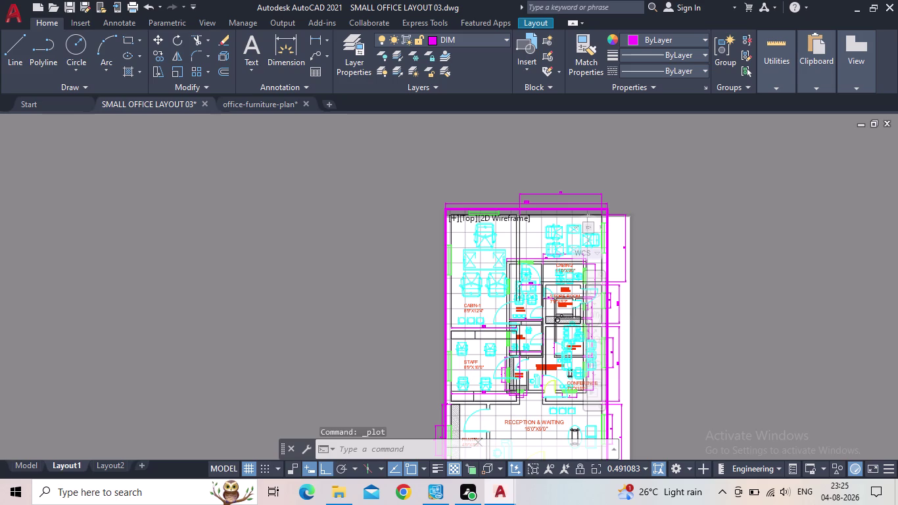
click(618, 309)
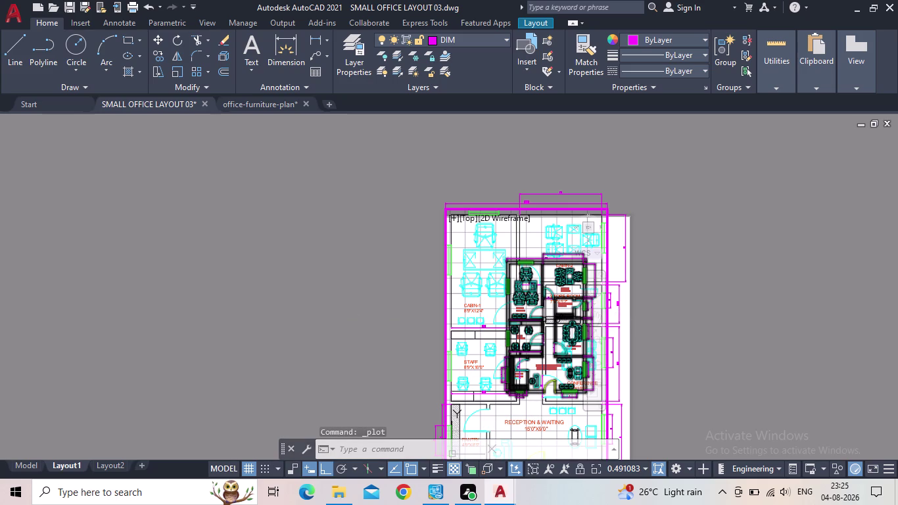
scroll(up, 3)
scroll(down, 3)
scroll(up, 3)
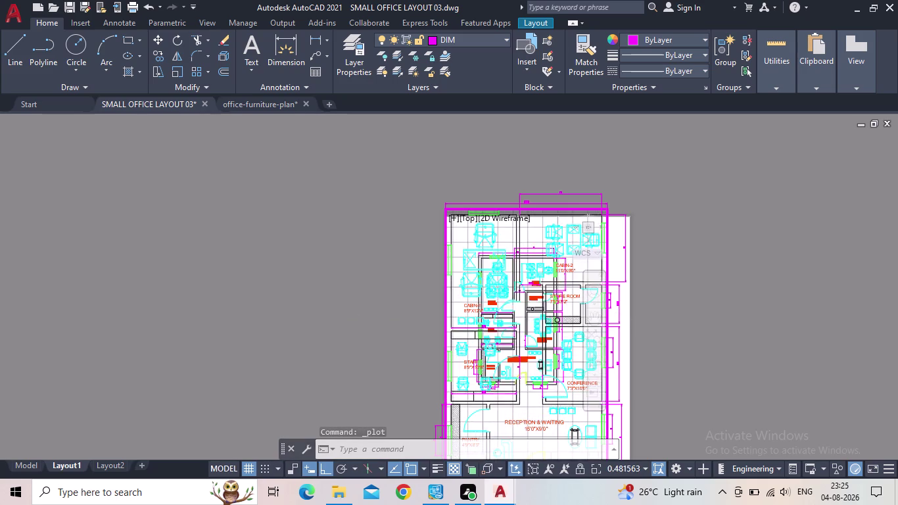
scroll(down, 3)
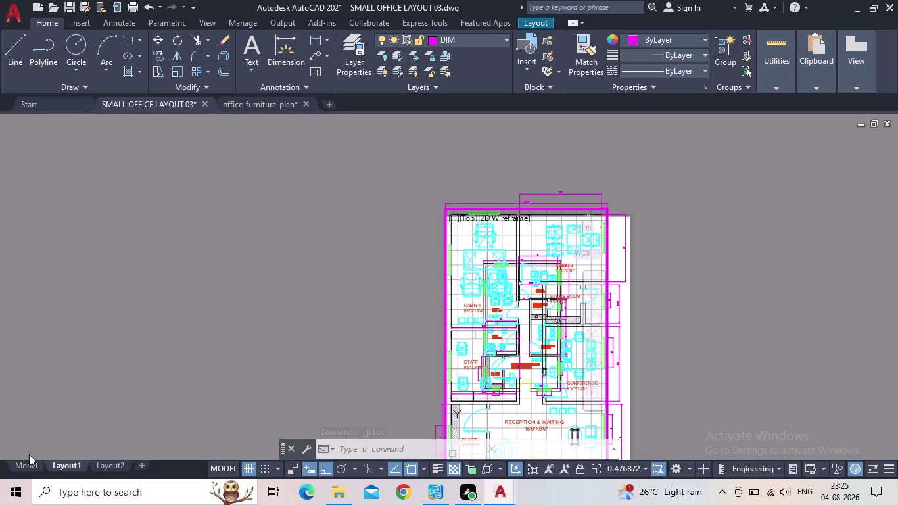
click(23, 465)
Save the drawing and export it from the Application menu as SMALL OFFICE LAYOUT 03.pdf.
click(70, 9)
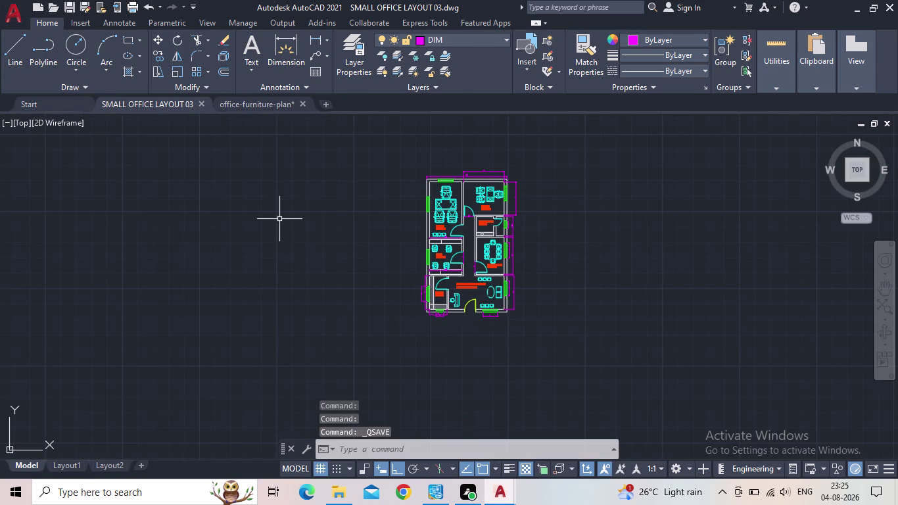
scroll(up, 3)
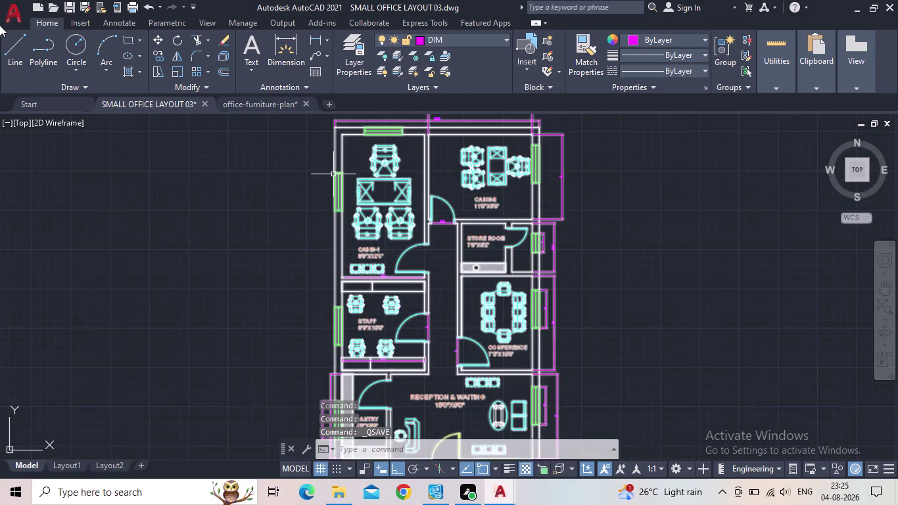
click(25, 23)
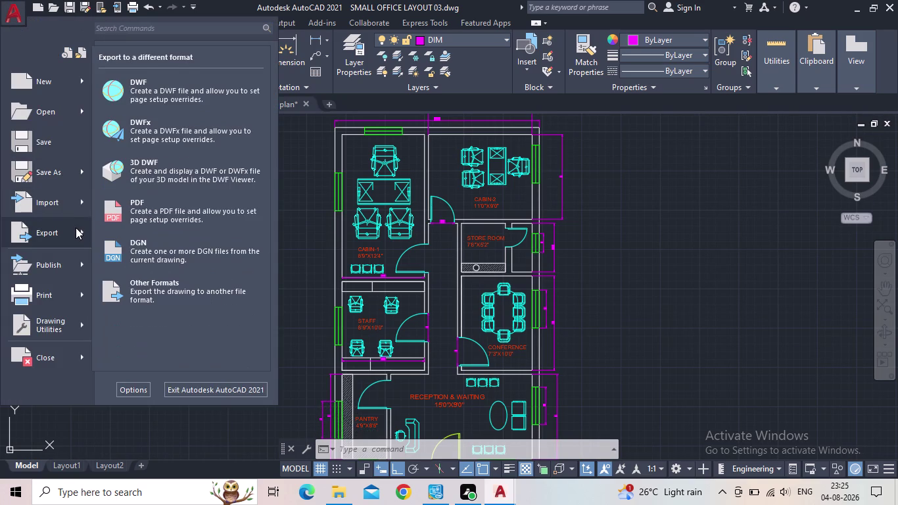
click(157, 215)
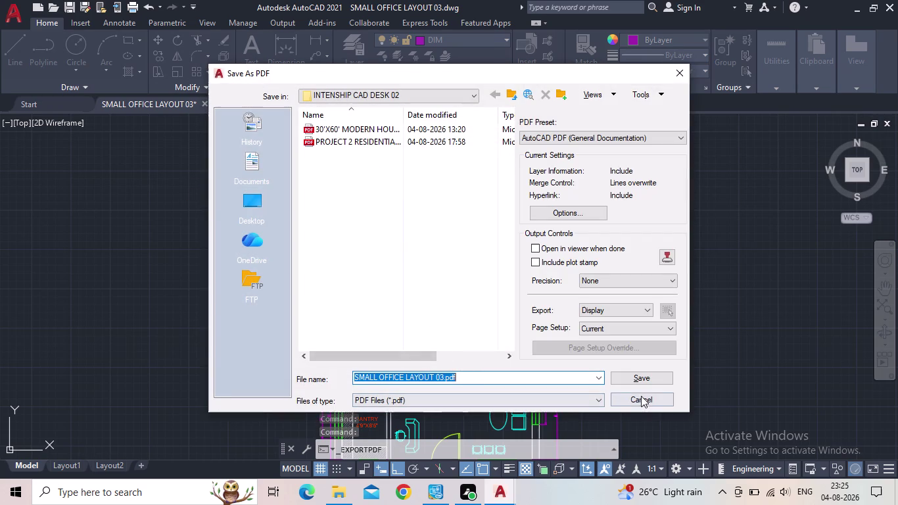